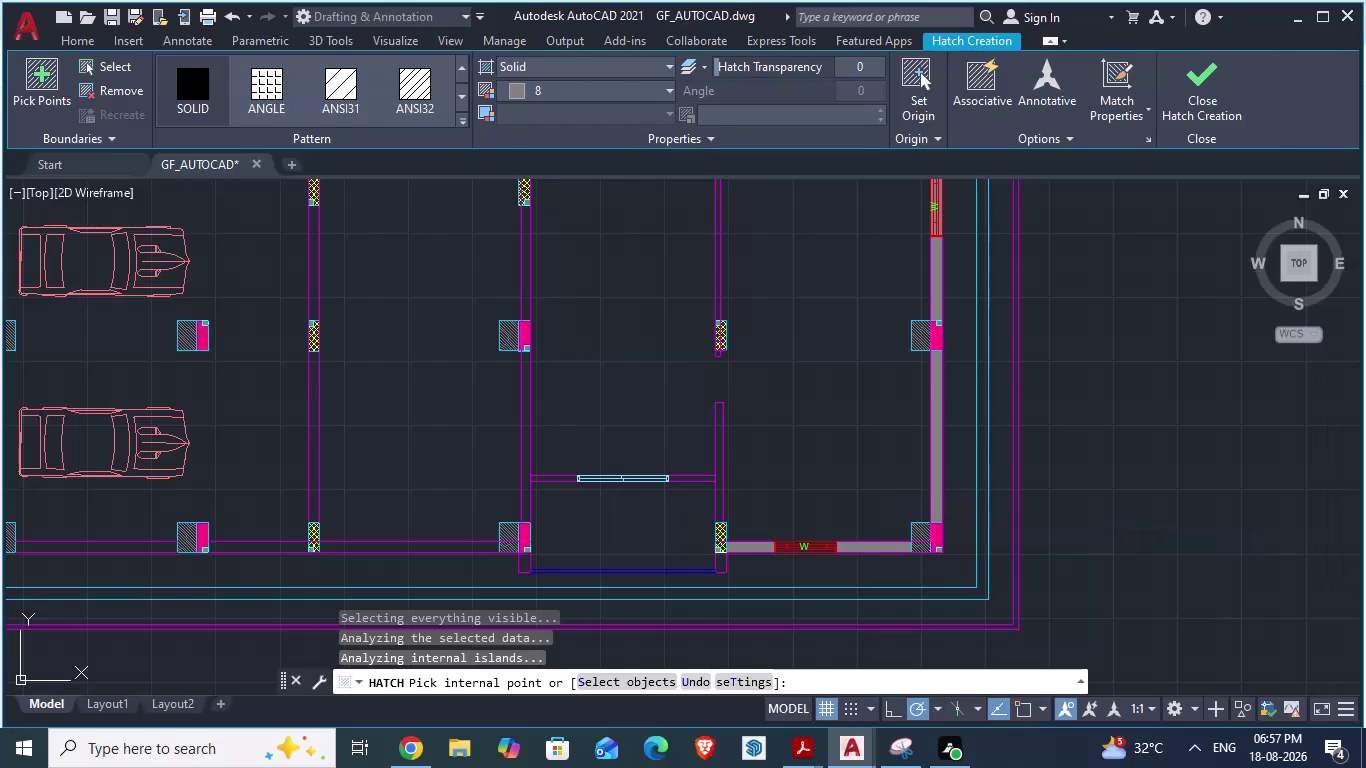
Finish the wall-gap hatch and switch to the ARCH PLANS reference drawing.
key(alt+Tab)
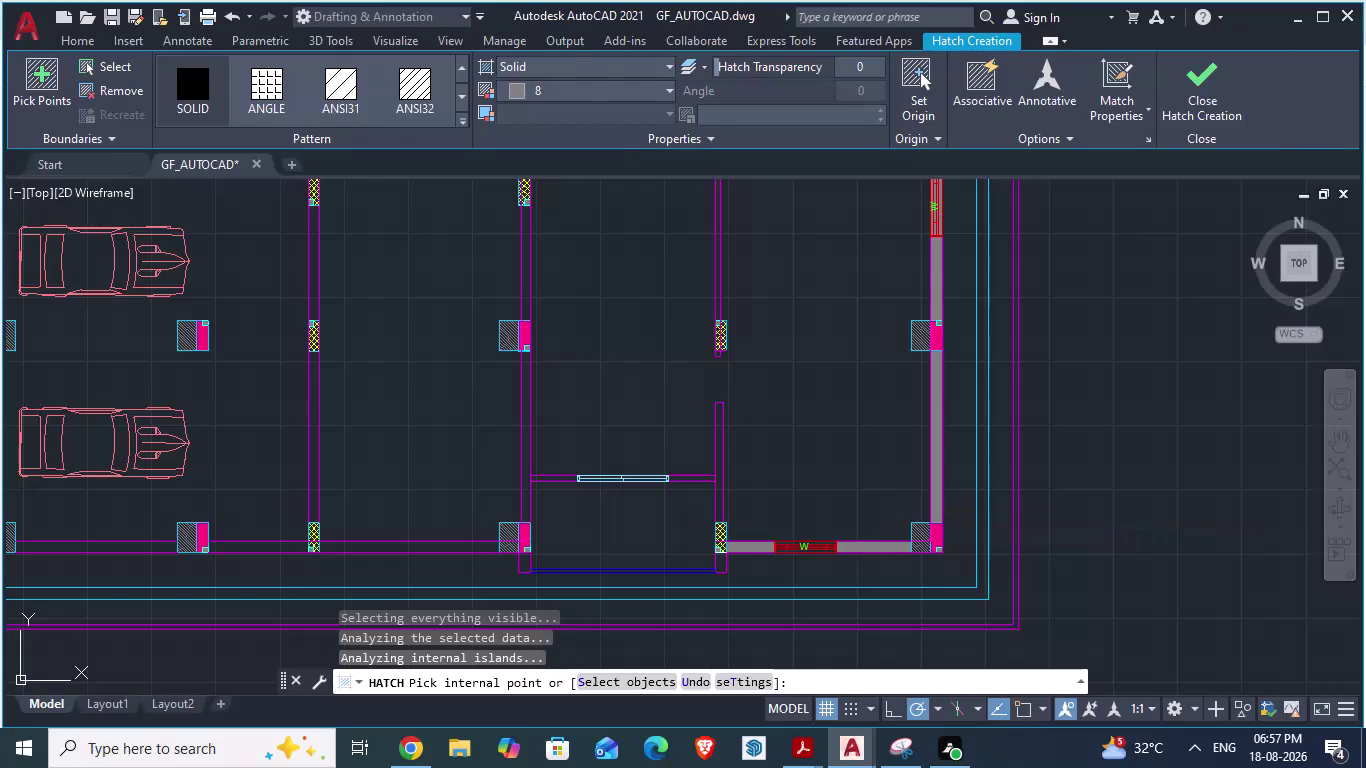
key(alt+Tab)
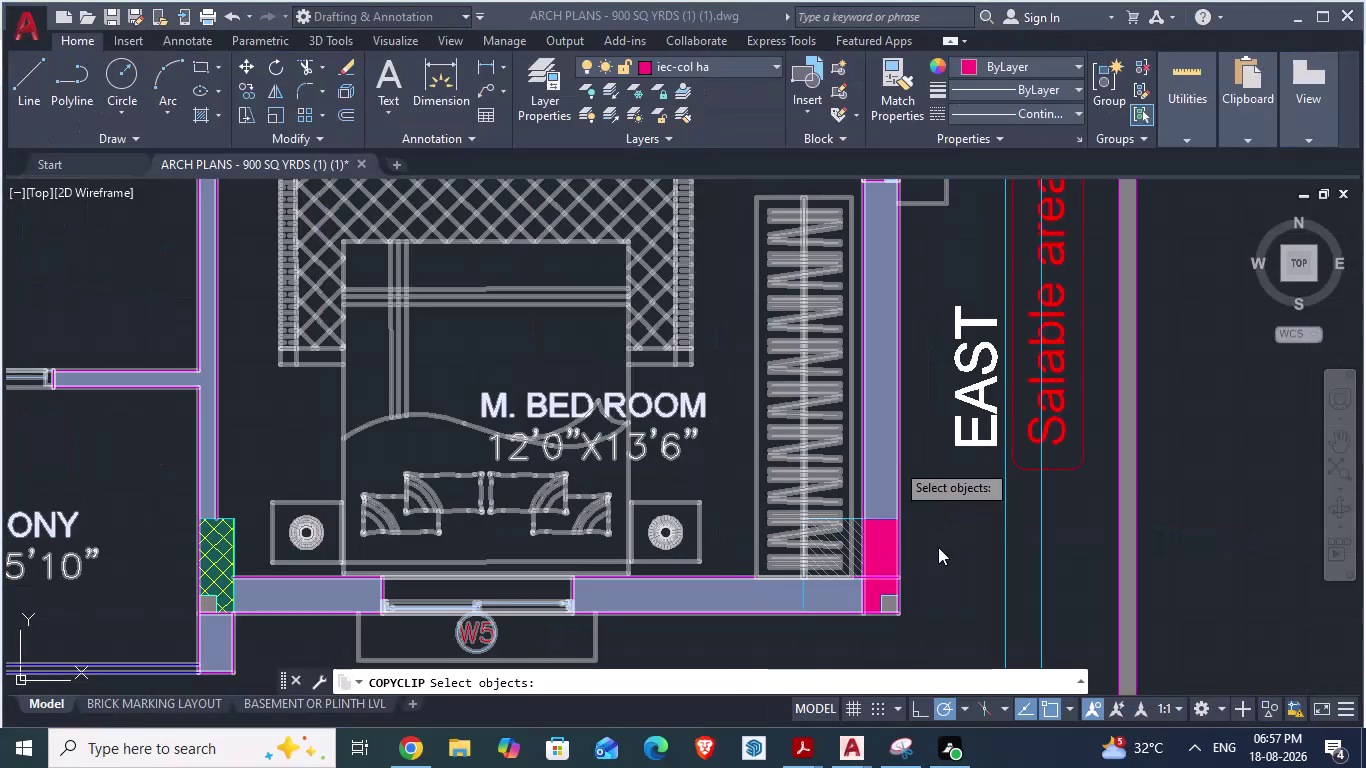
scroll(down, 3)
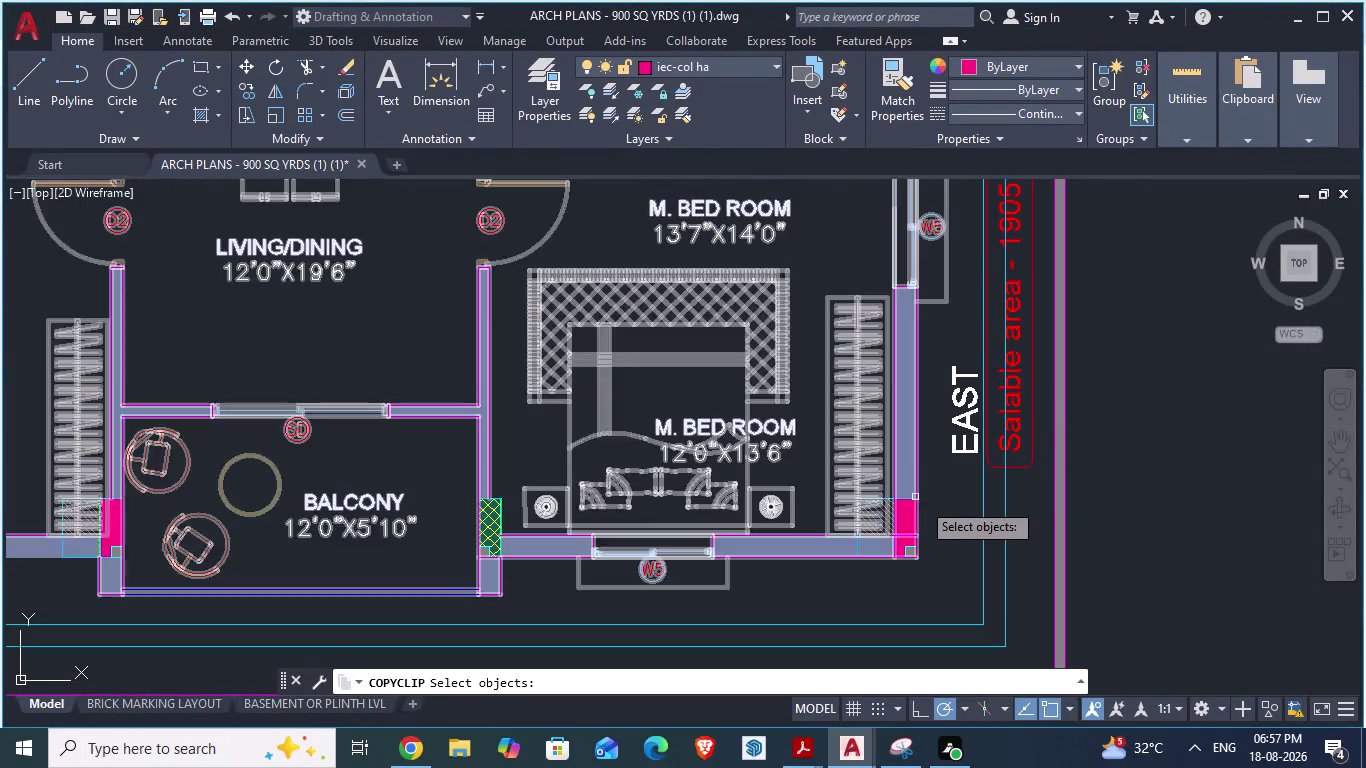
scroll(down, 3)
scroll(down, 3)
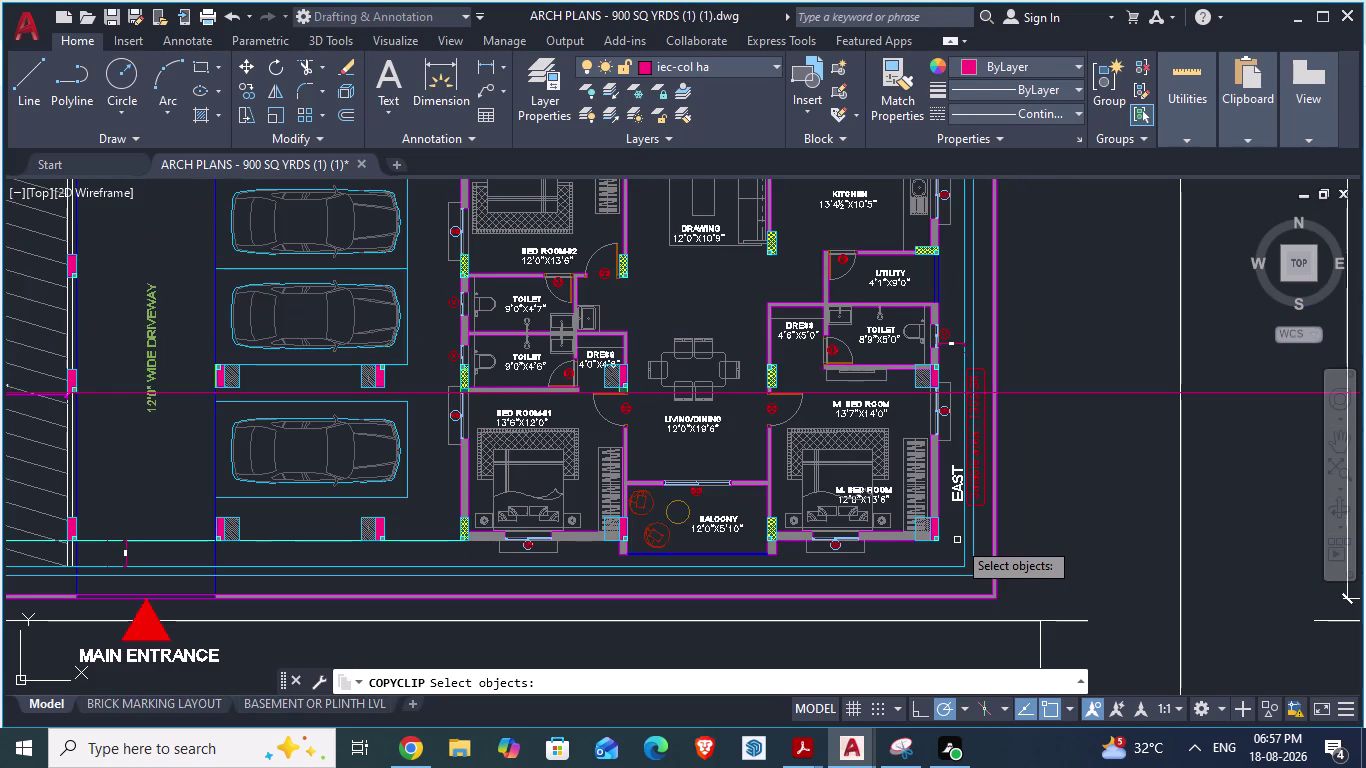
Pan around the reference bedrooms' furniture, then return to GF_AUTOCAD.
key(alt+Tab)
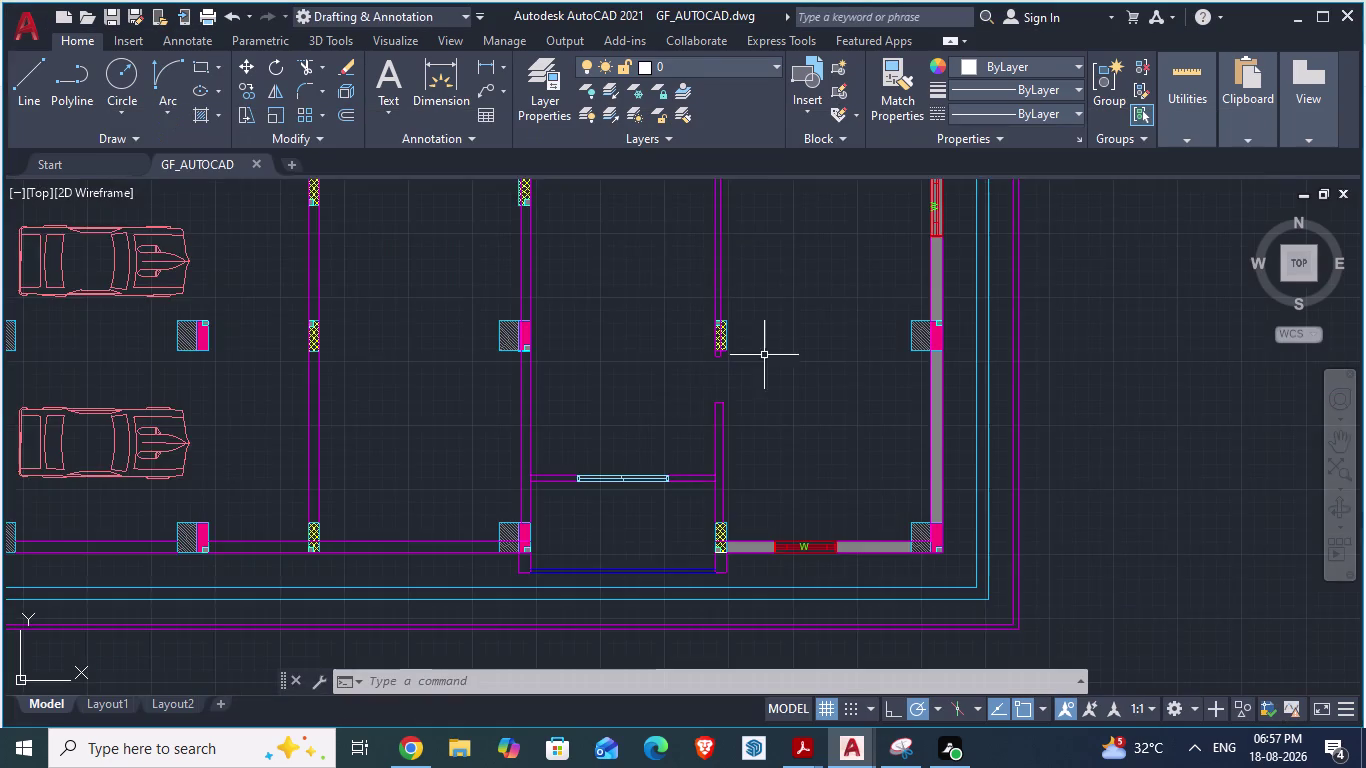
scroll(down, 3)
scroll(up, 3)
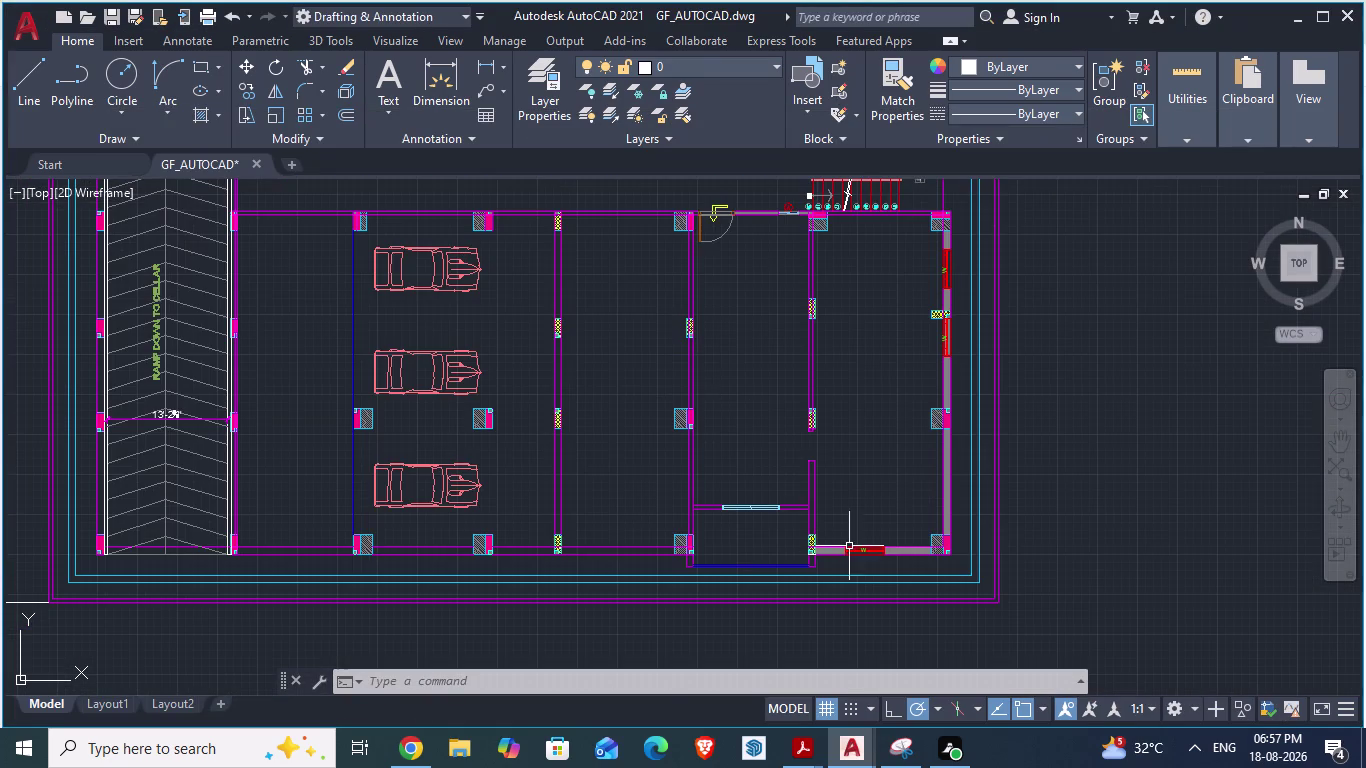
scroll(up, 3)
key(alt+Tab)
scroll(up, 3)
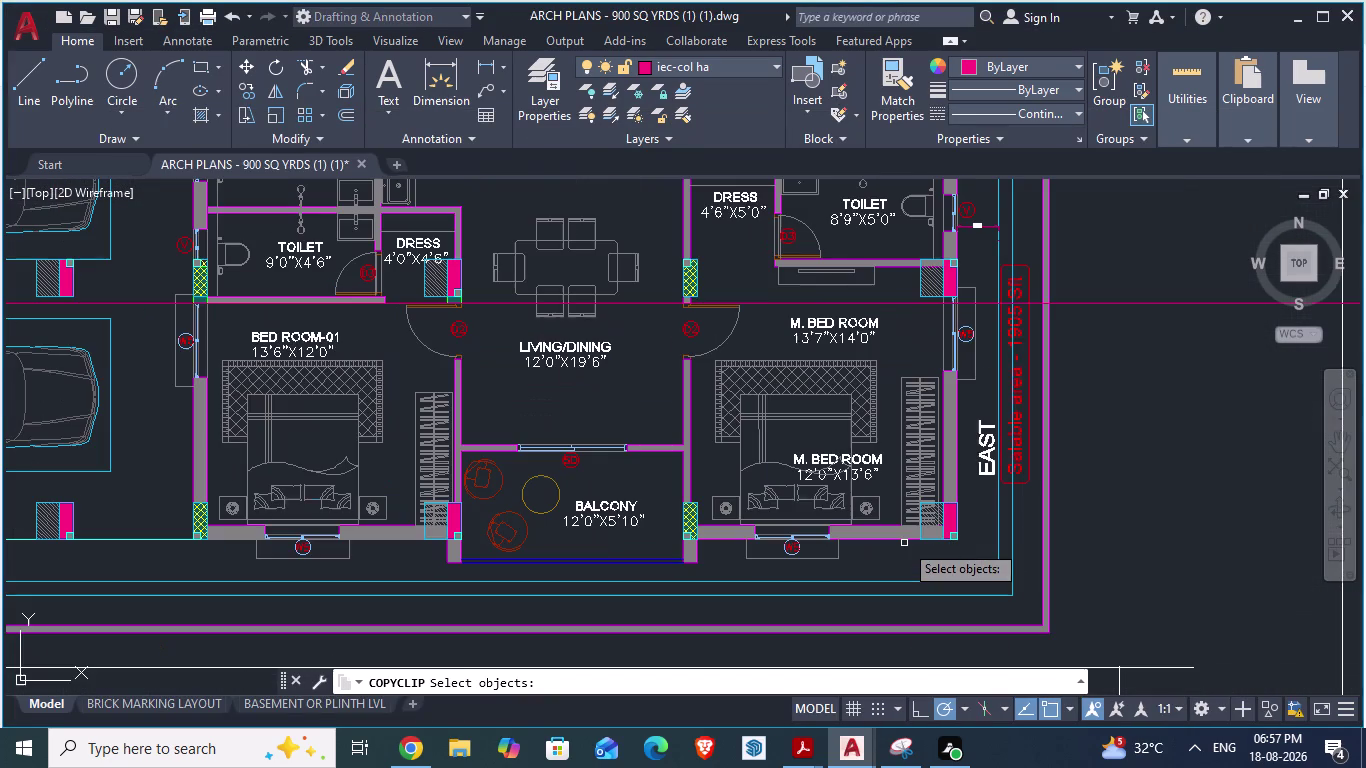
key(alt+Tab)
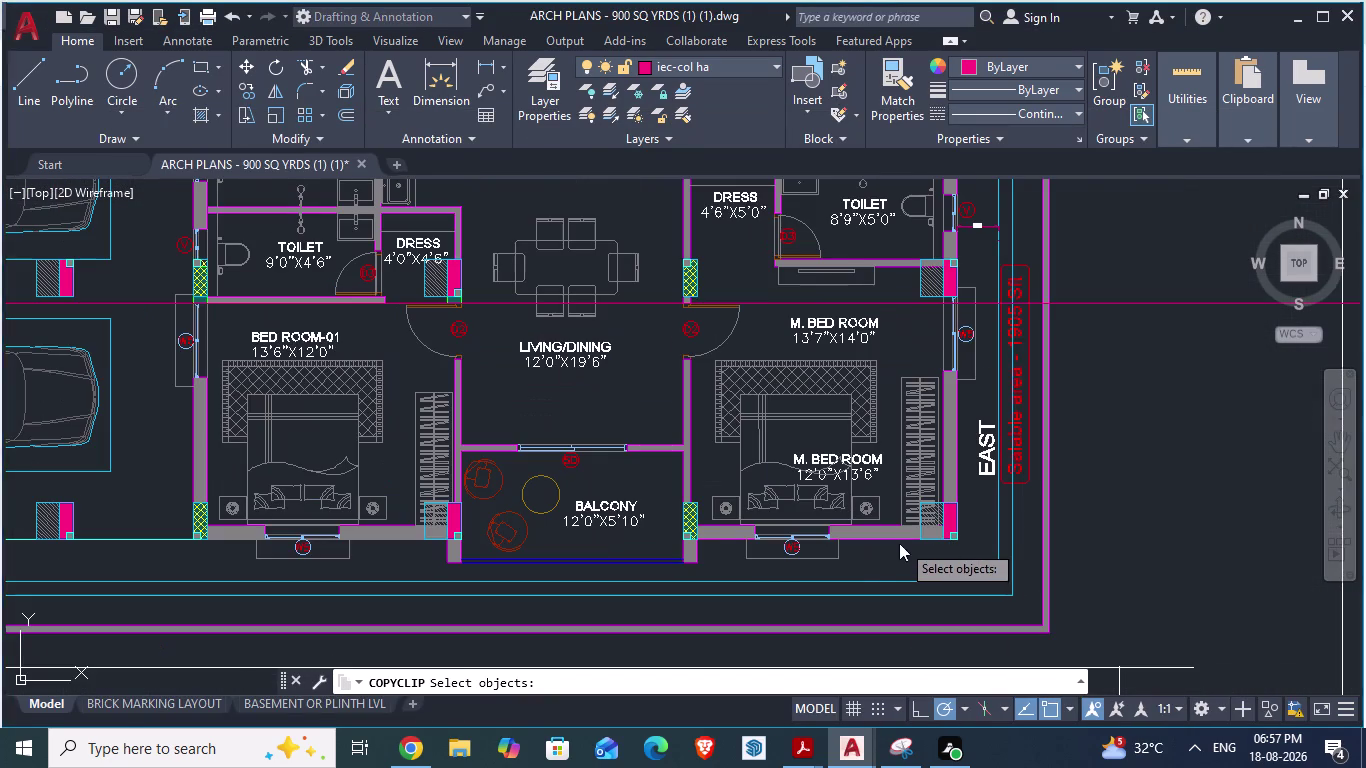
scroll(down, 3)
key(alt+Tab)
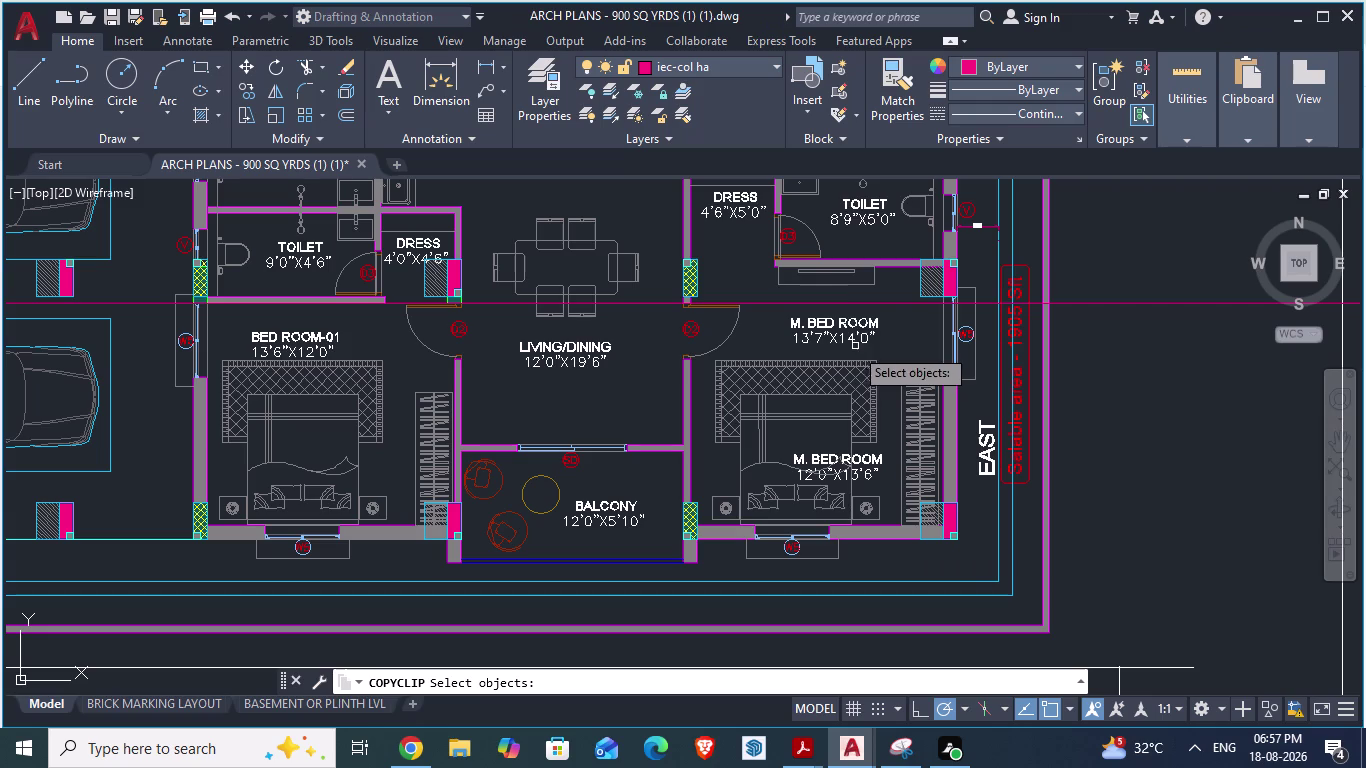
scroll(down, 3)
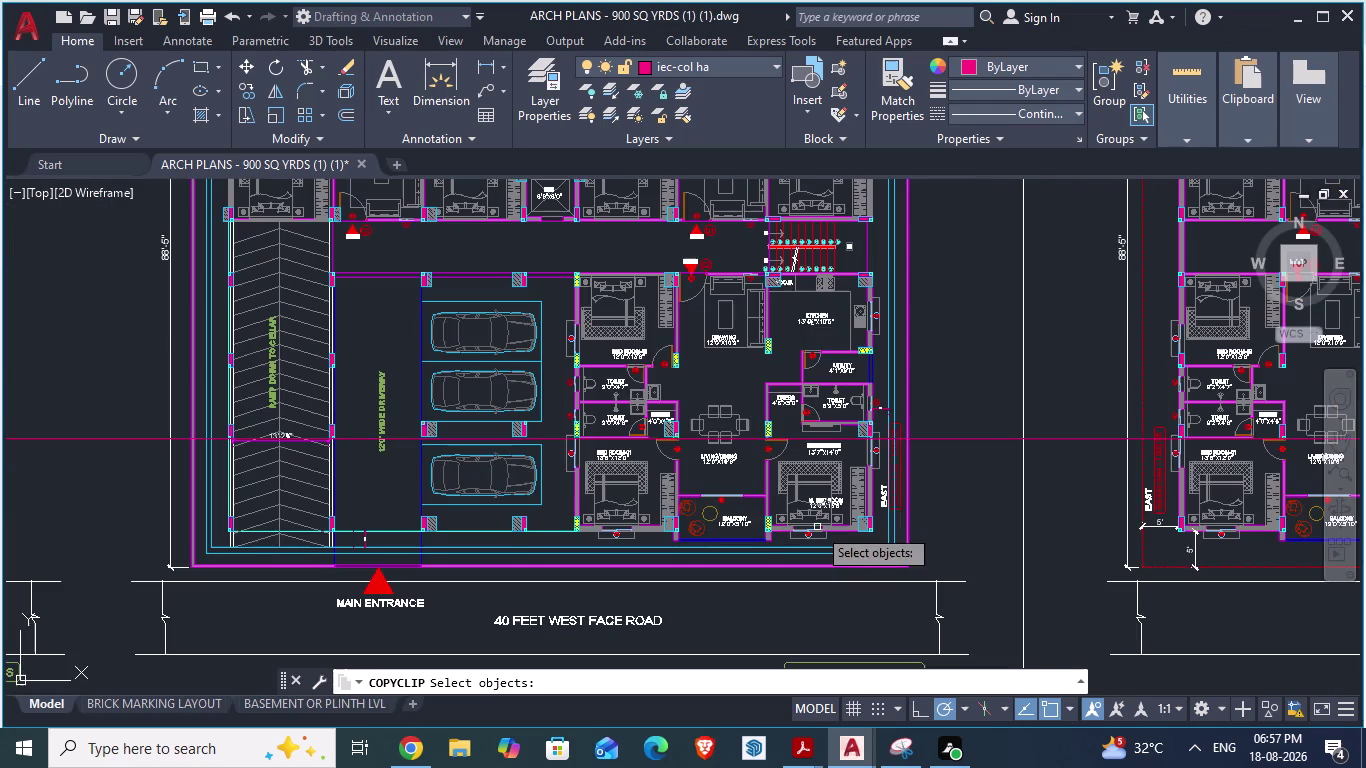
scroll(down, 3)
scroll(up, 3)
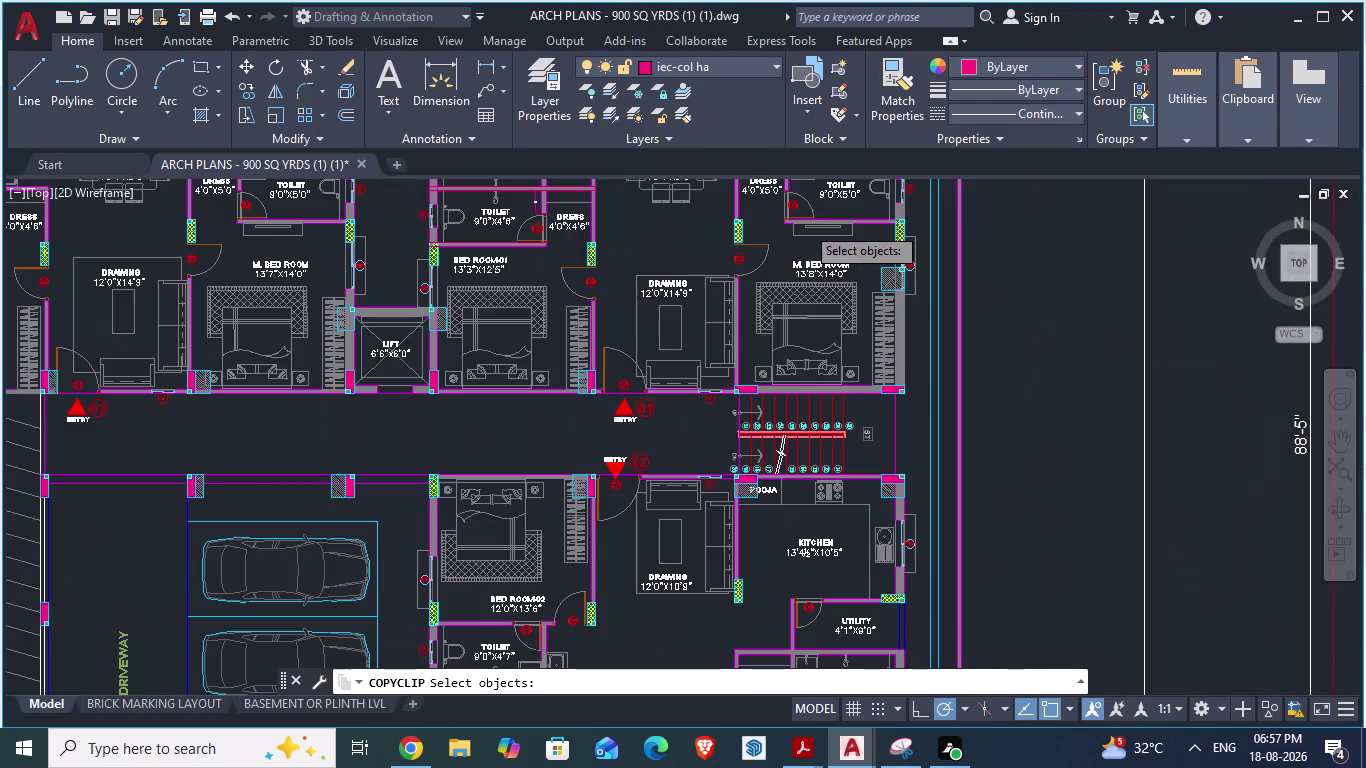
scroll(up, 3)
scroll(down, 3)
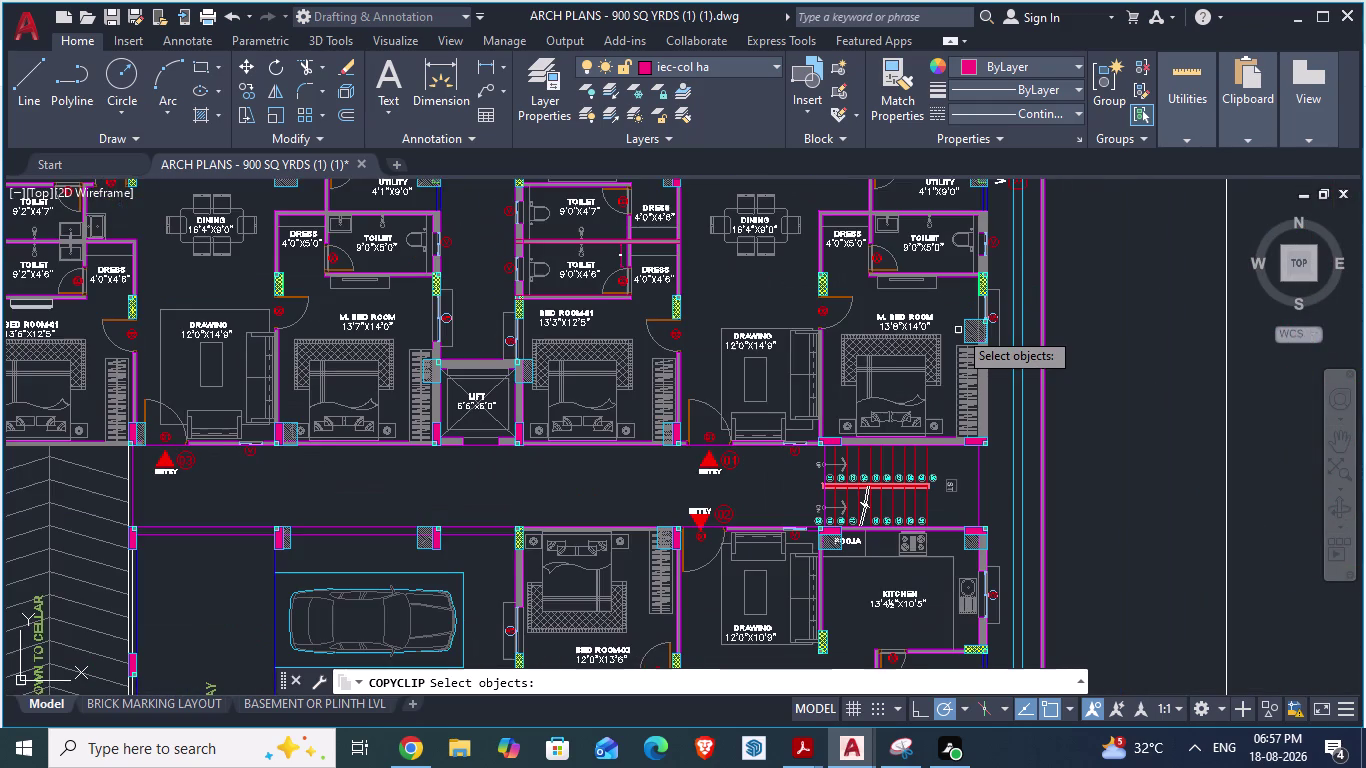
scroll(down, 3)
scroll(up, 3)
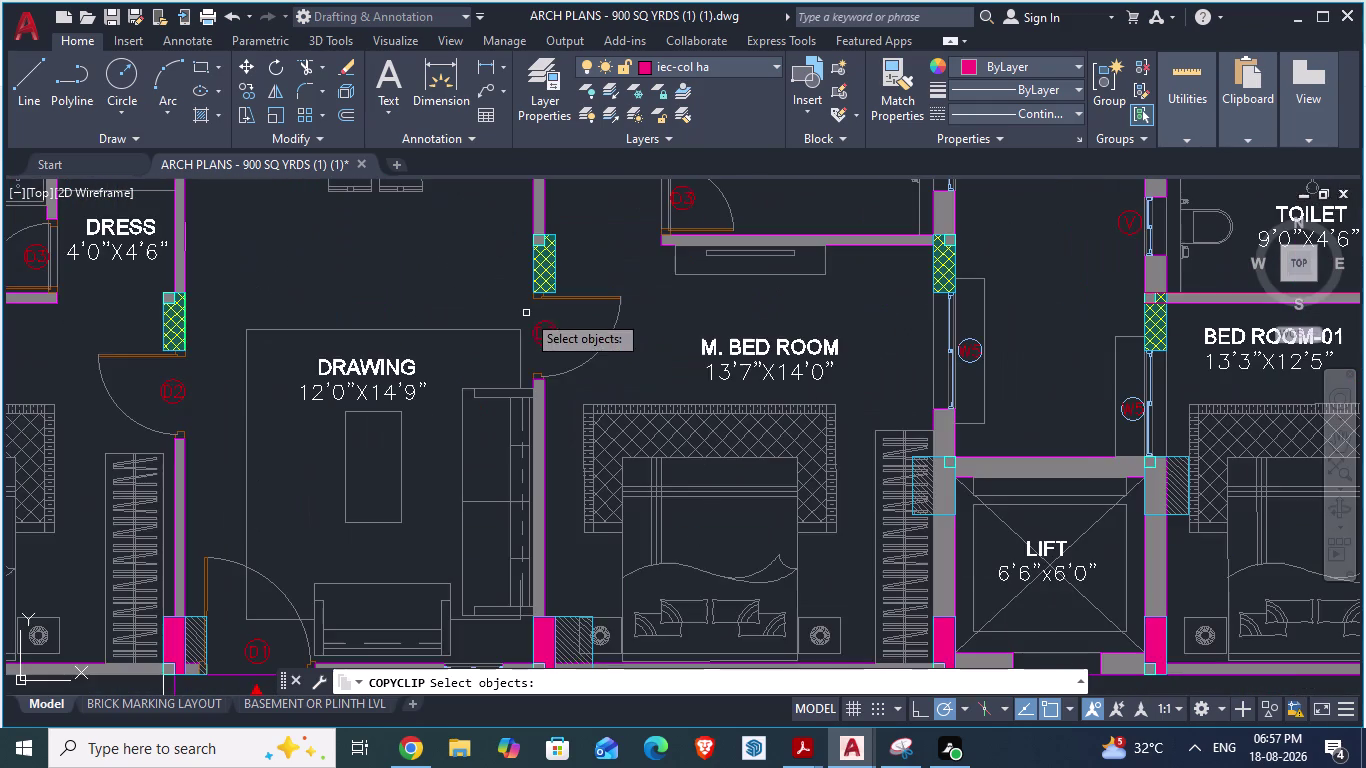
scroll(up, 3)
scroll(down, 3)
scroll(down, 3)
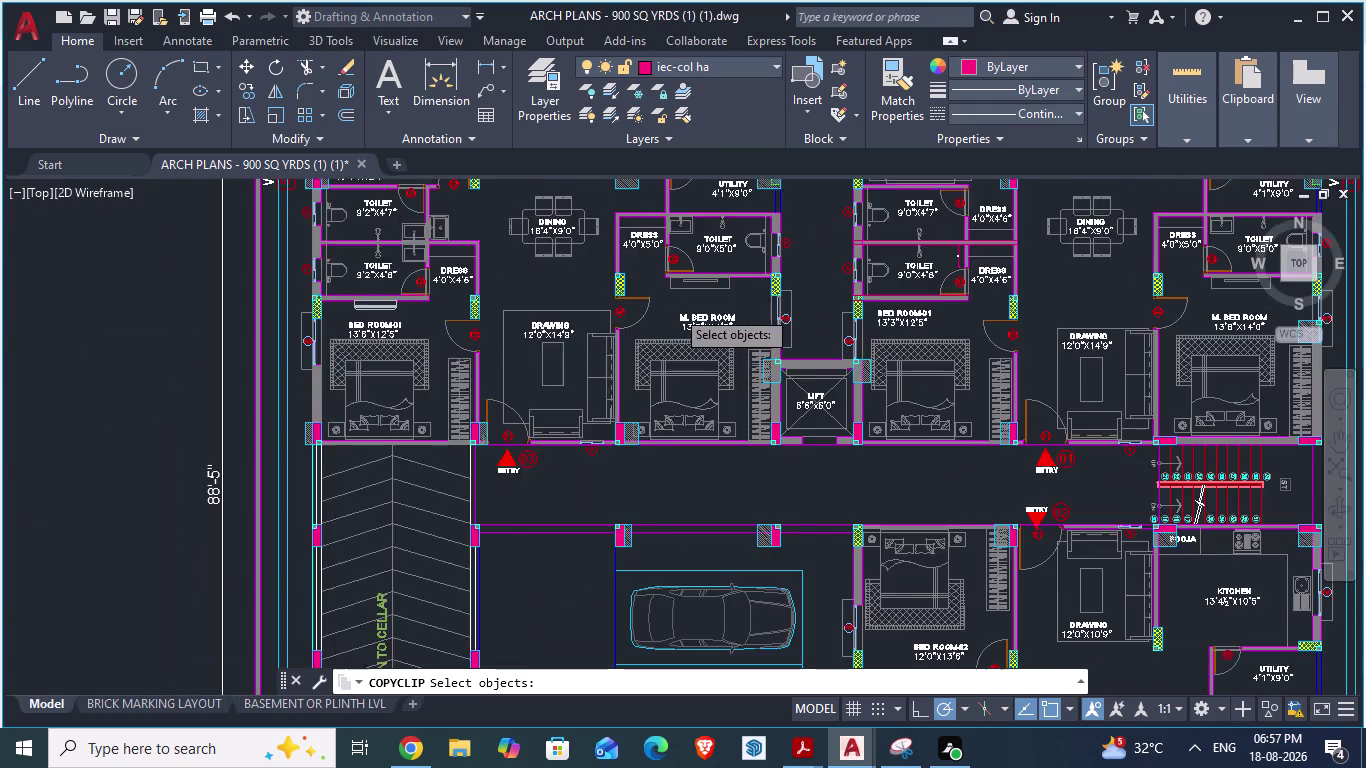
scroll(up, 3)
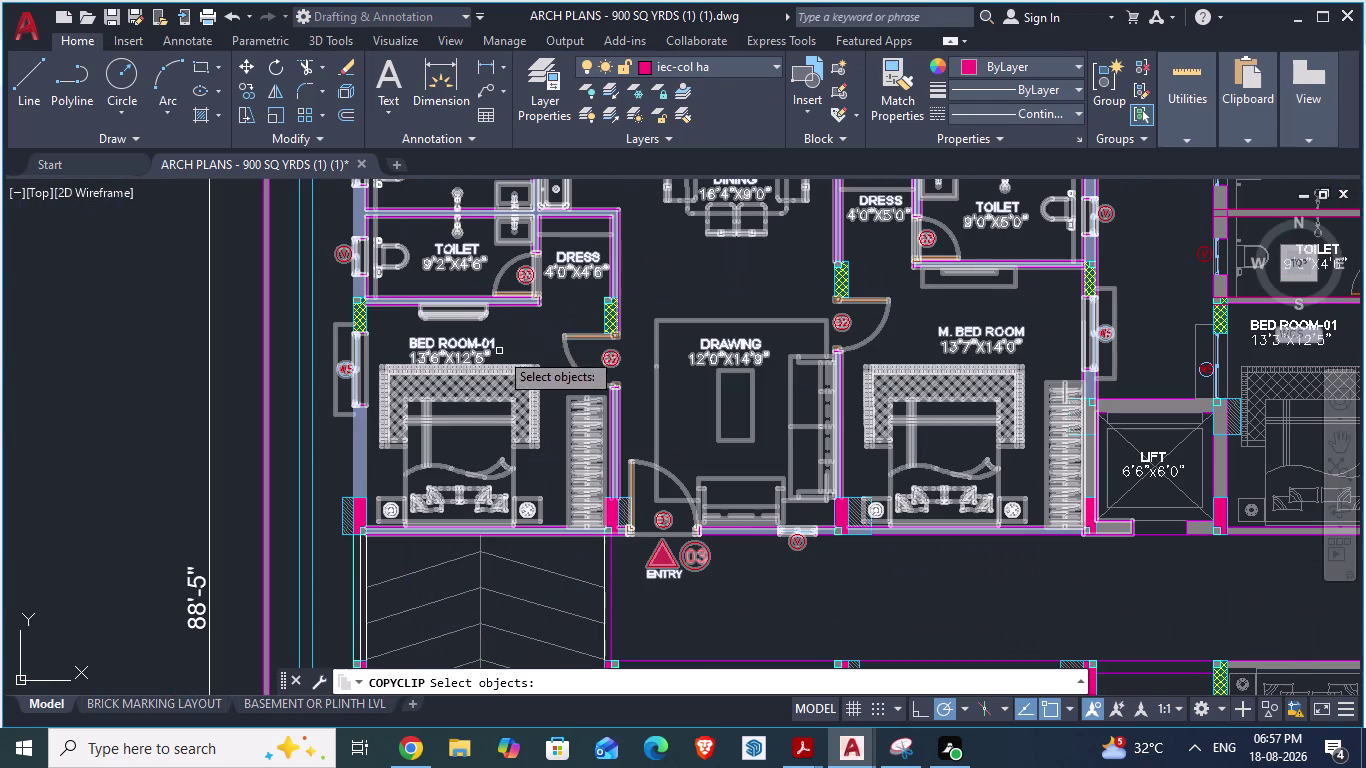
scroll(down, 3)
scroll(down, 3)
scroll(up, 3)
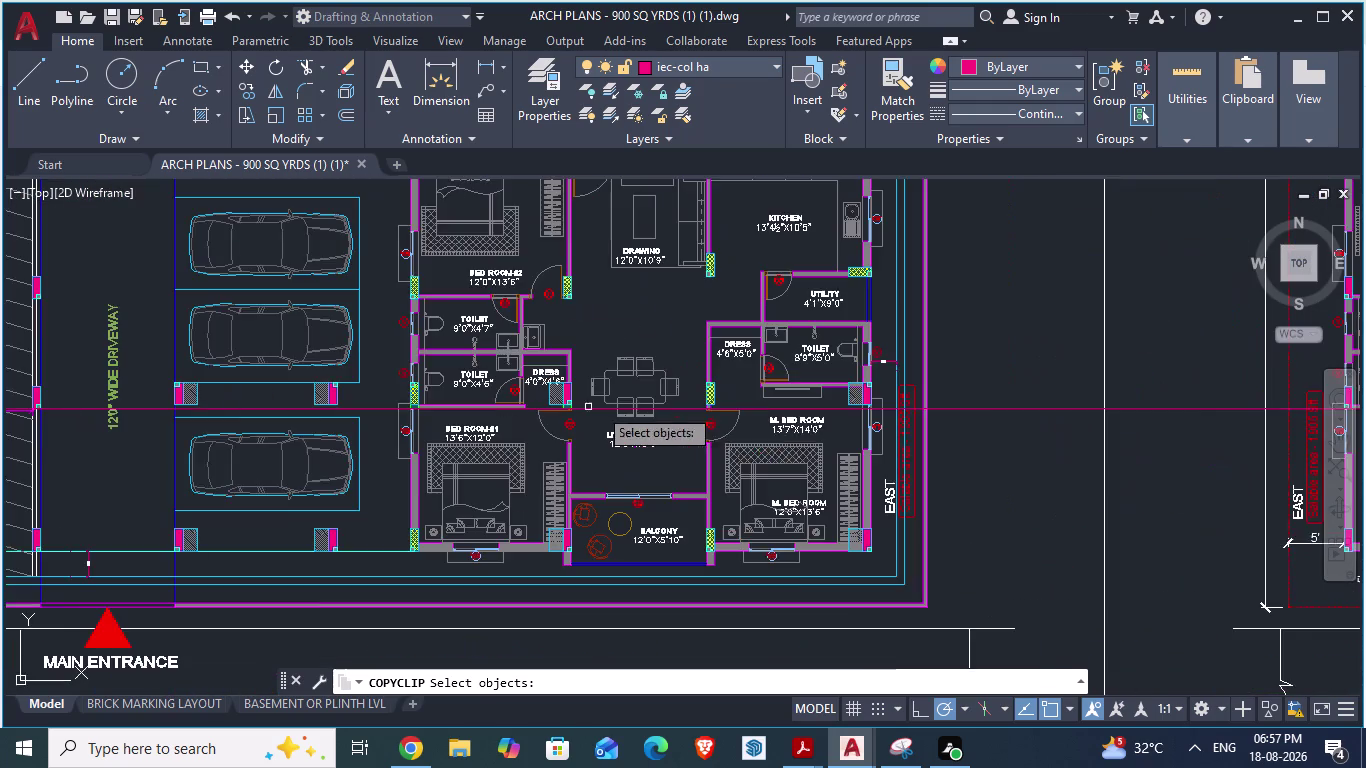
scroll(up, 3)
scroll(down, 3)
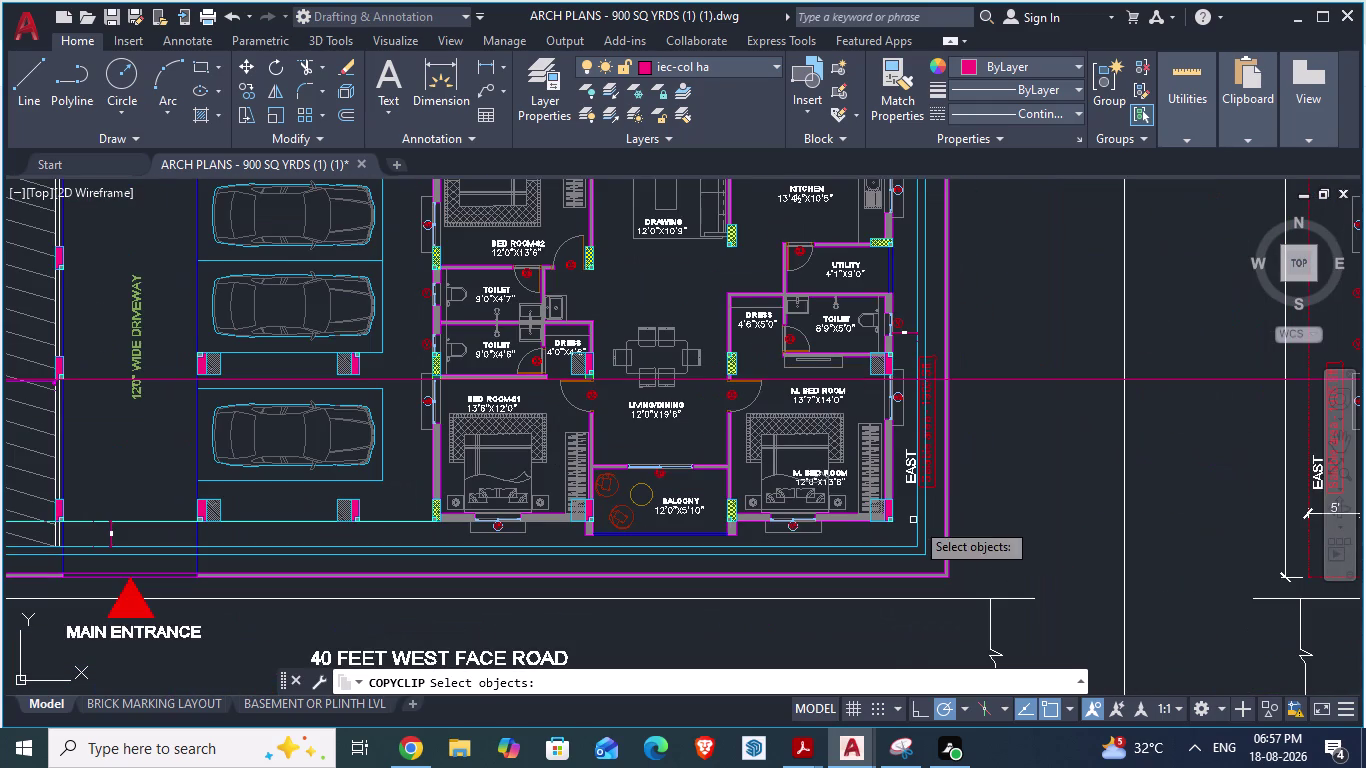
scroll(up, 3)
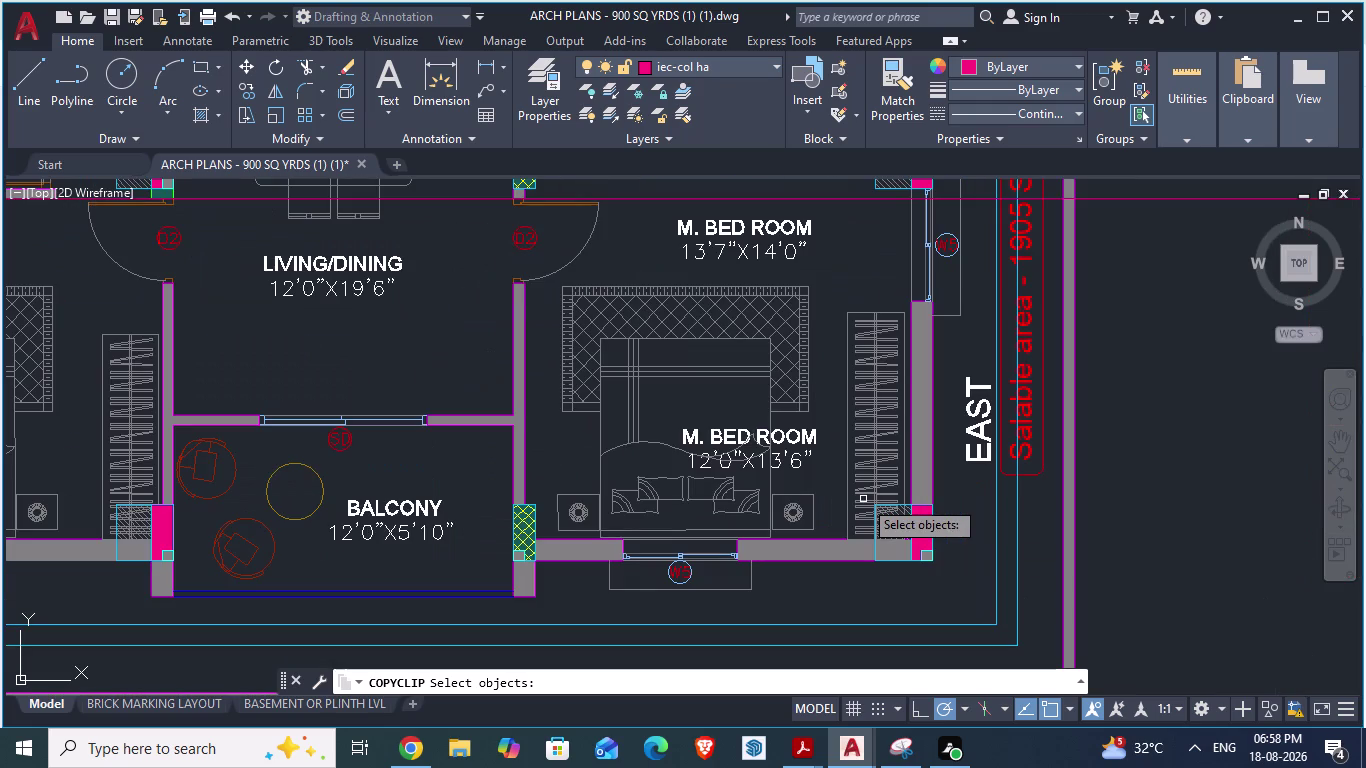
key(alt+Tab)
scroll(down, 3)
Copy the bed from the 1.BEDROOM and paste it.
scroll(up, 3)
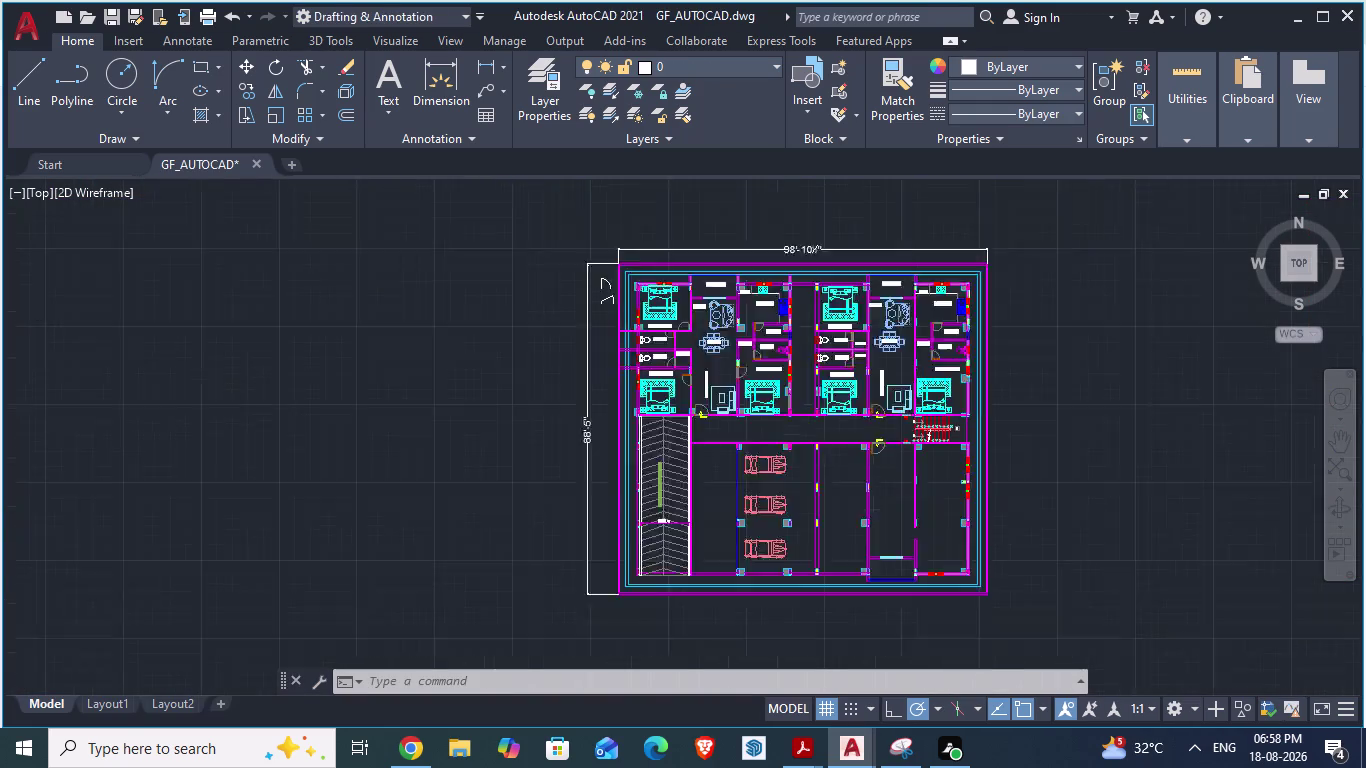
scroll(up, 3)
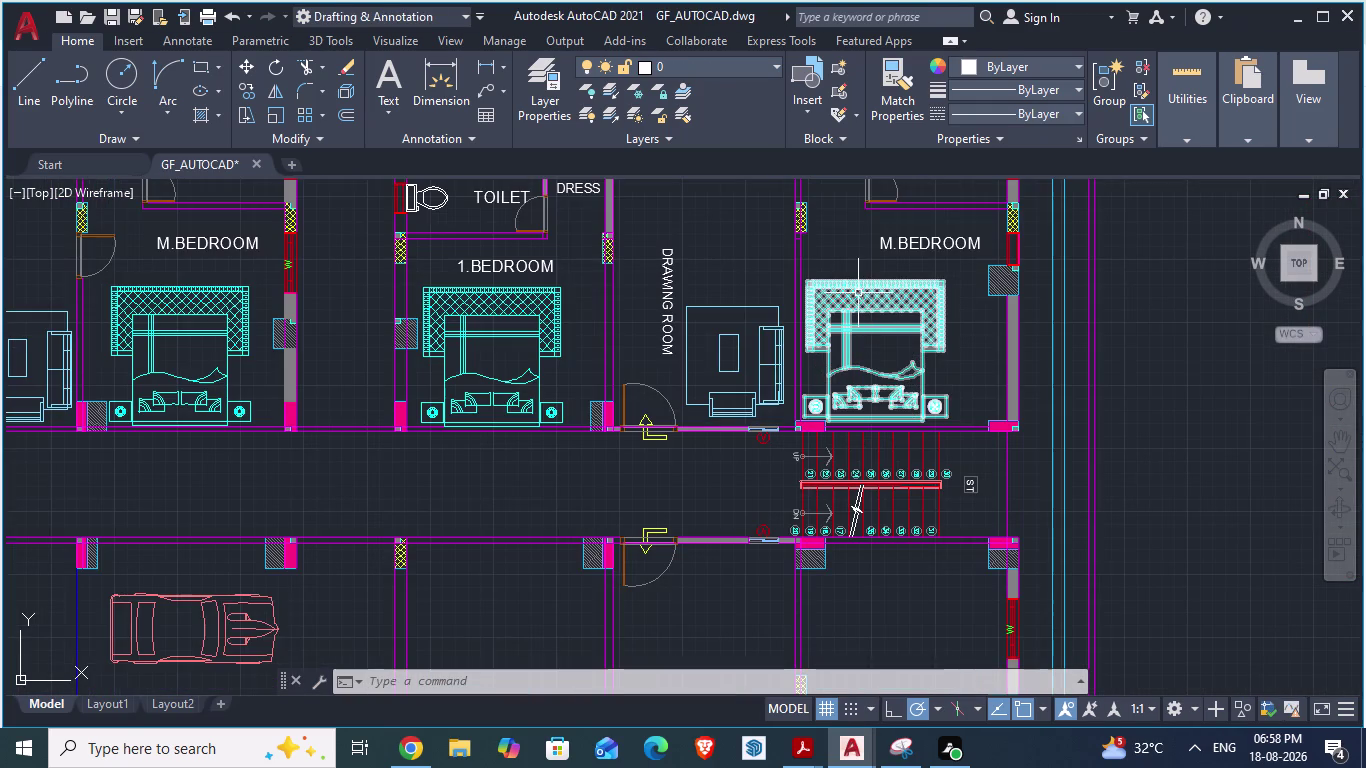
click(858, 293)
click(898, 244)
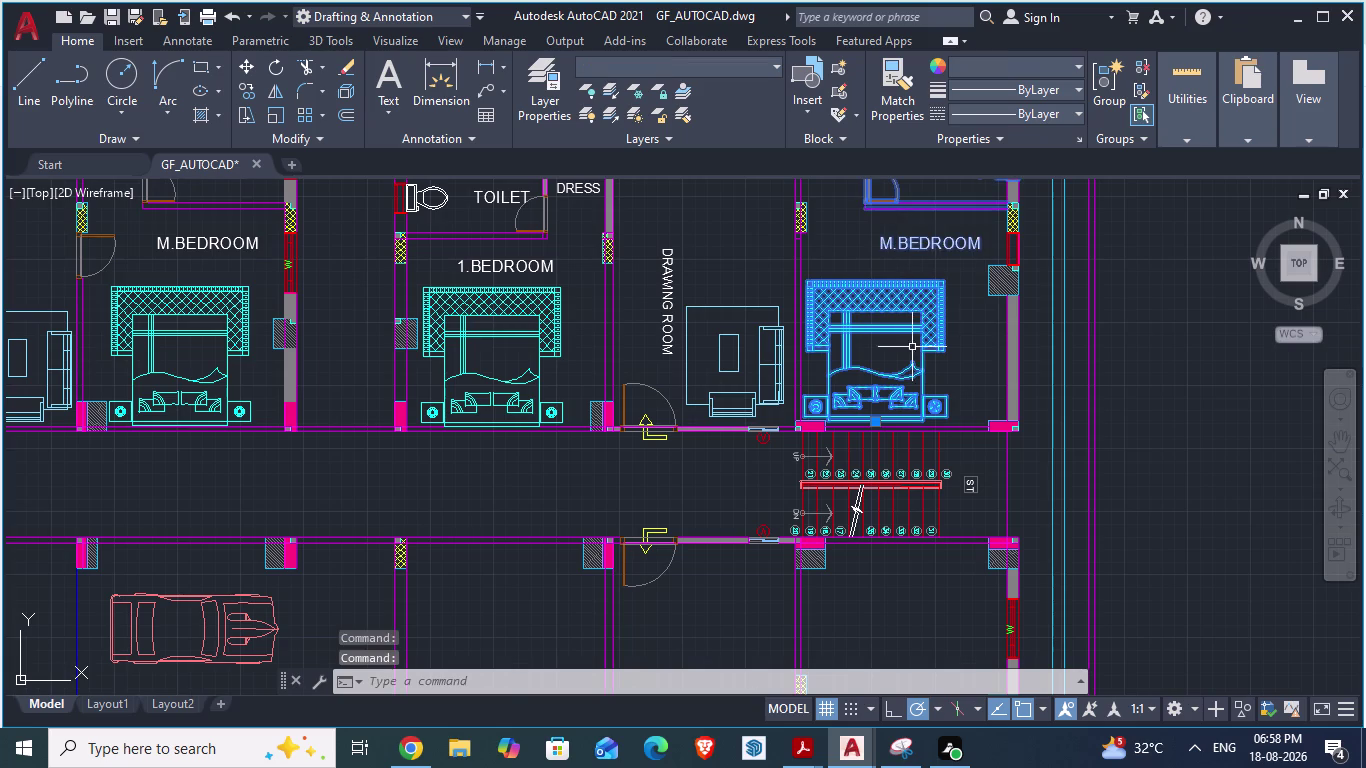
scroll(down, 3)
key(Escape)
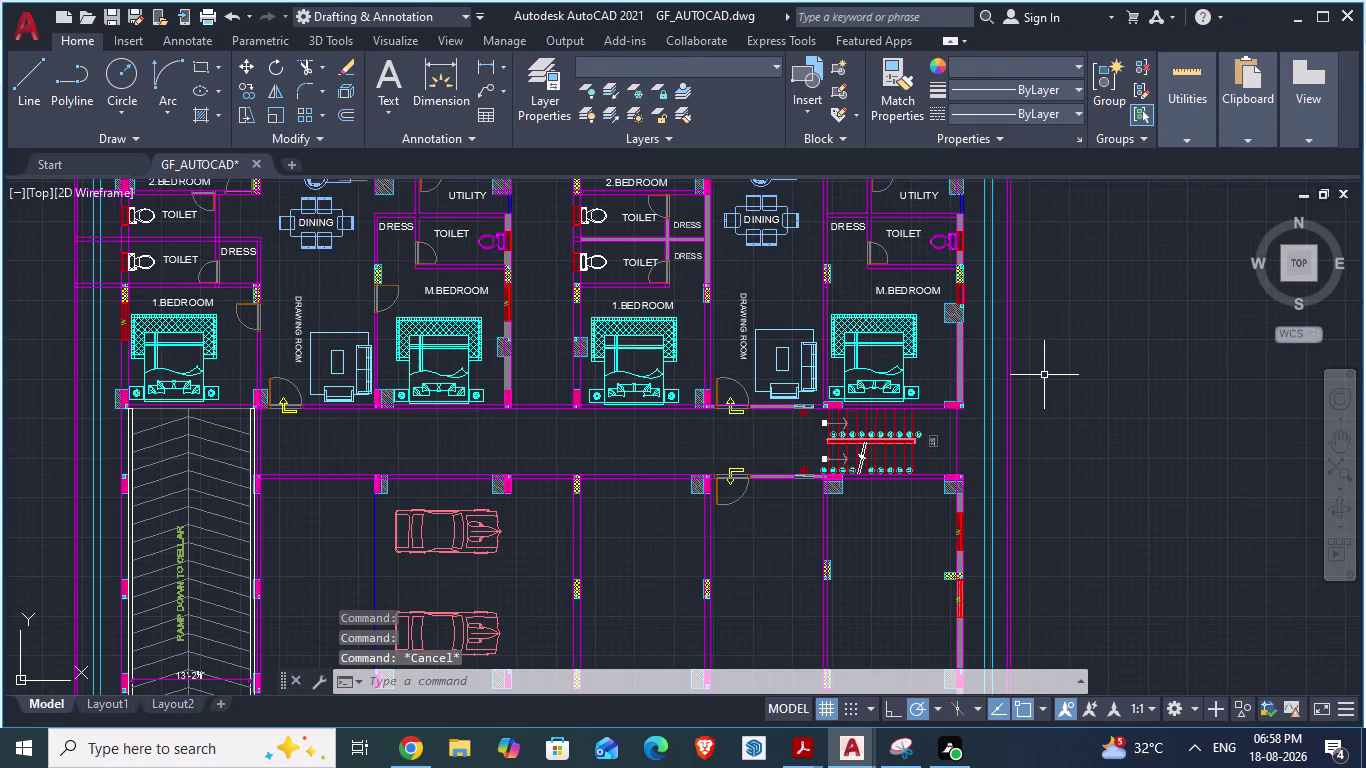
click(614, 323)
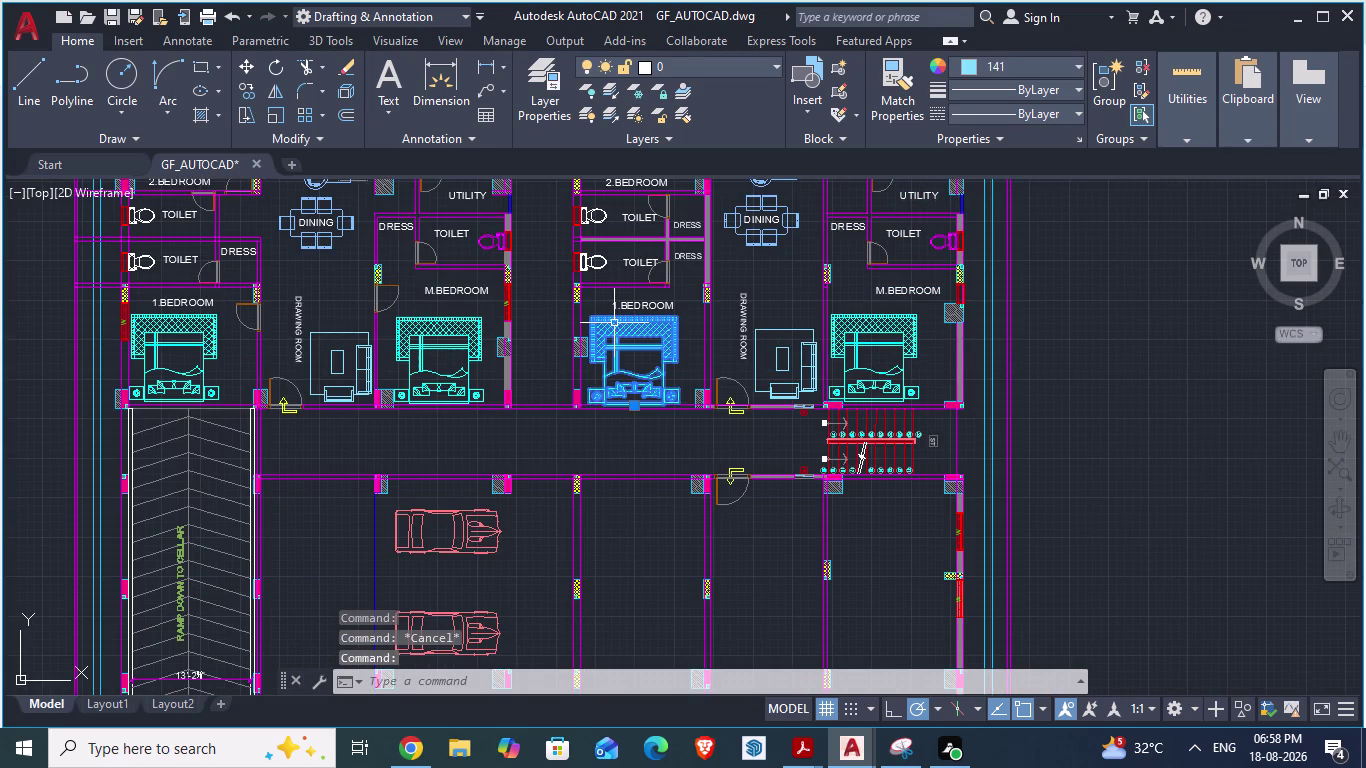
key(ctrl+c)
key(ctrl+v)
Place the pasted bed in the empty room and move it by its top-left corner.
scroll(down, 3)
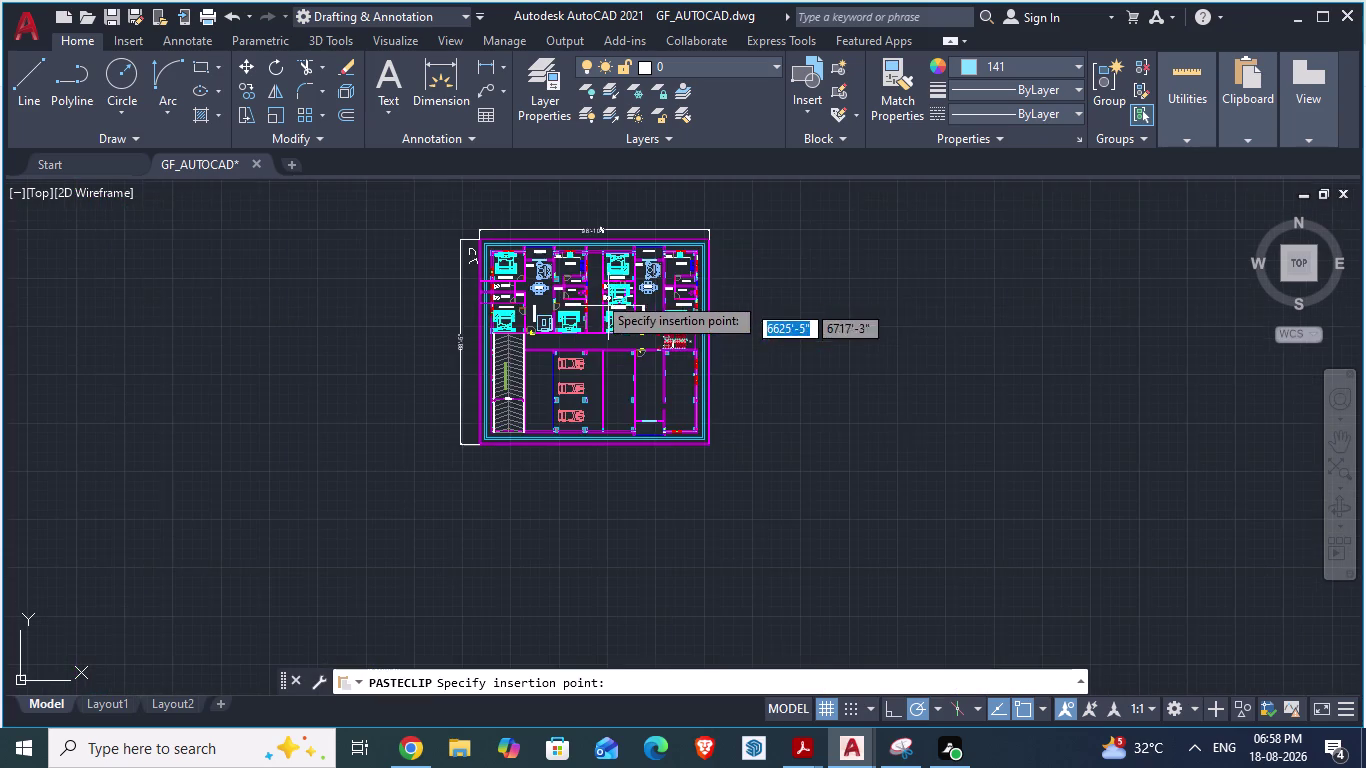
scroll(up, 3)
scroll(up, 3)
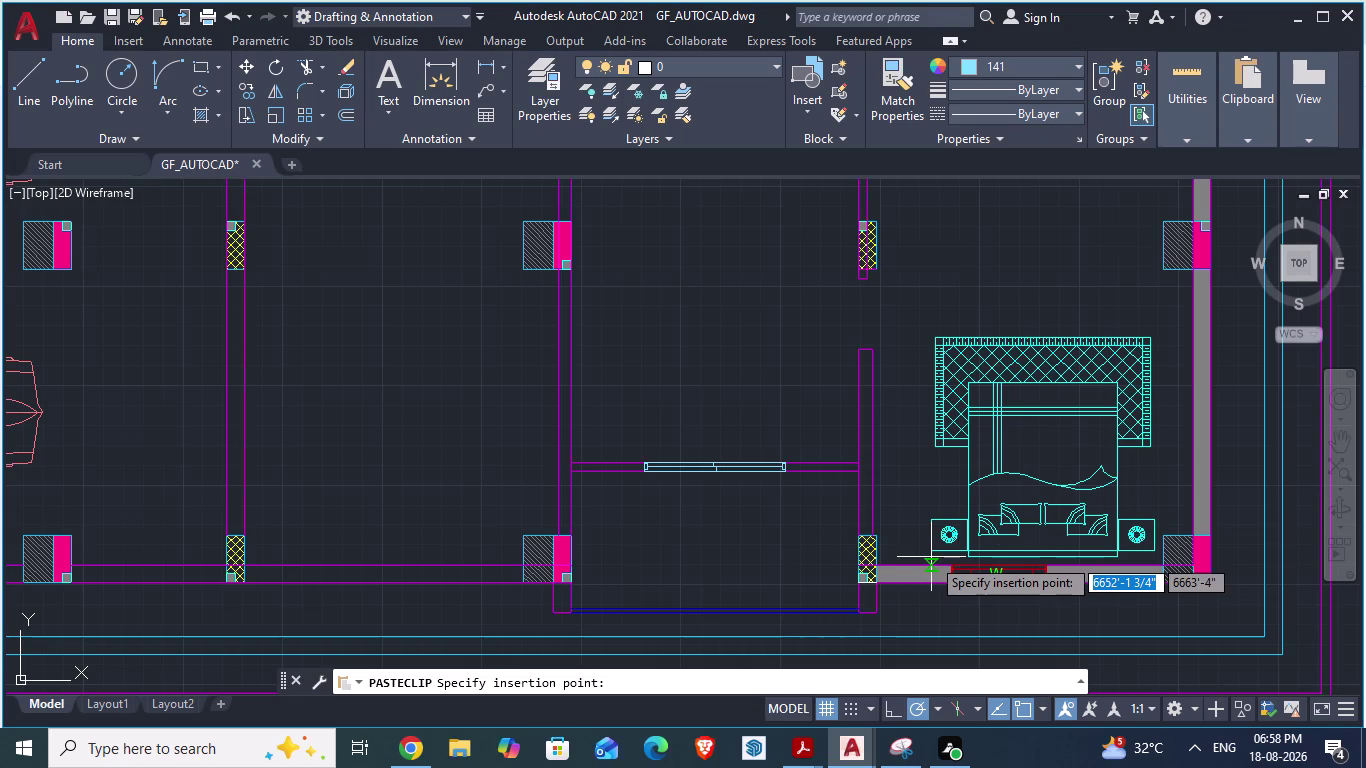
click(931, 557)
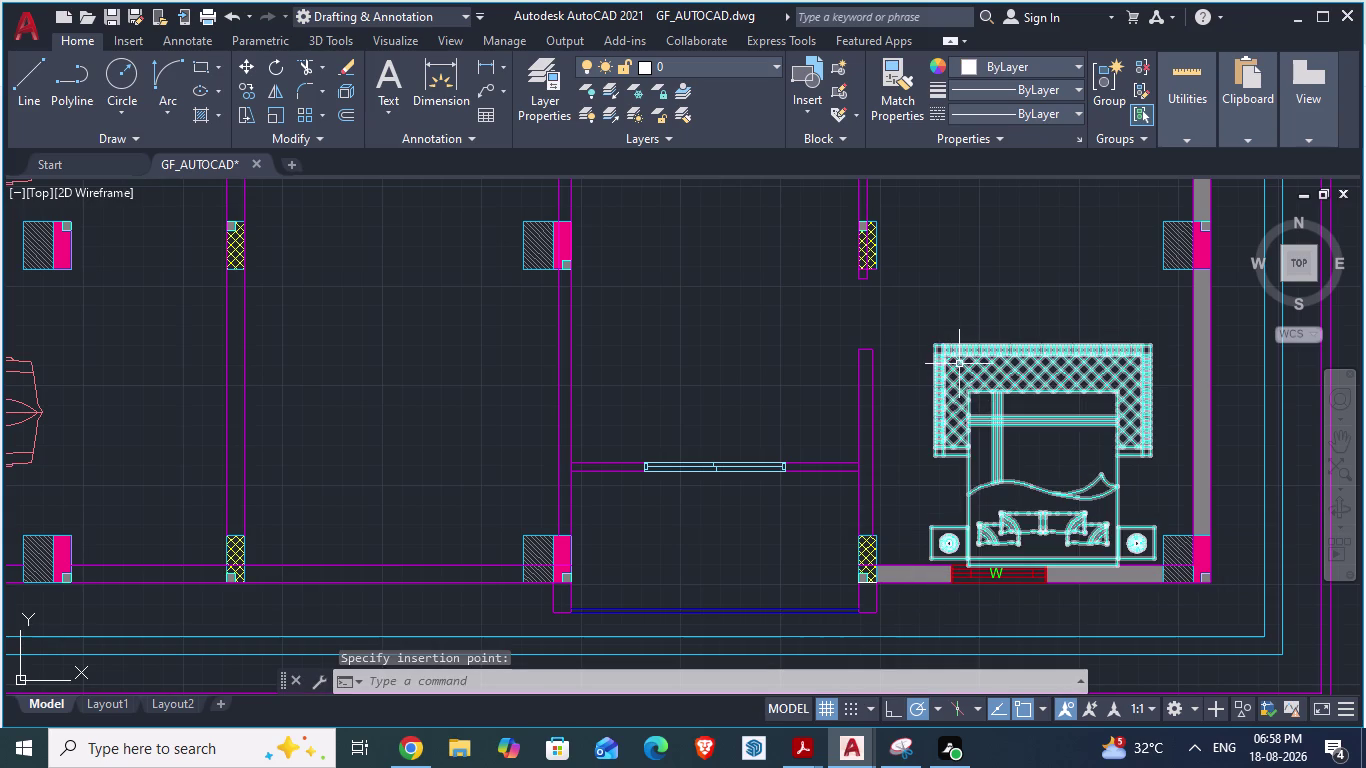
click(954, 357)
key(m)
key(Return)
scroll(up, 3)
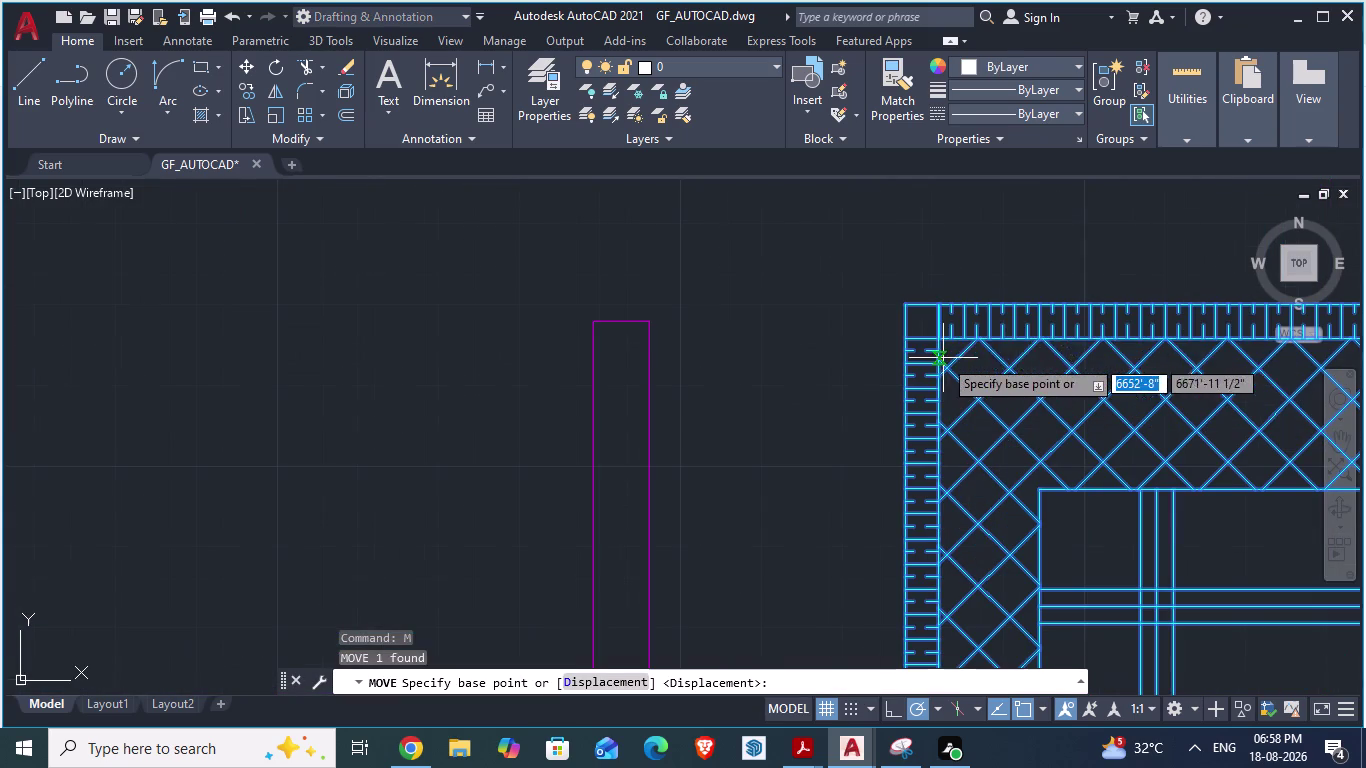
drag(904, 304, 906, 268)
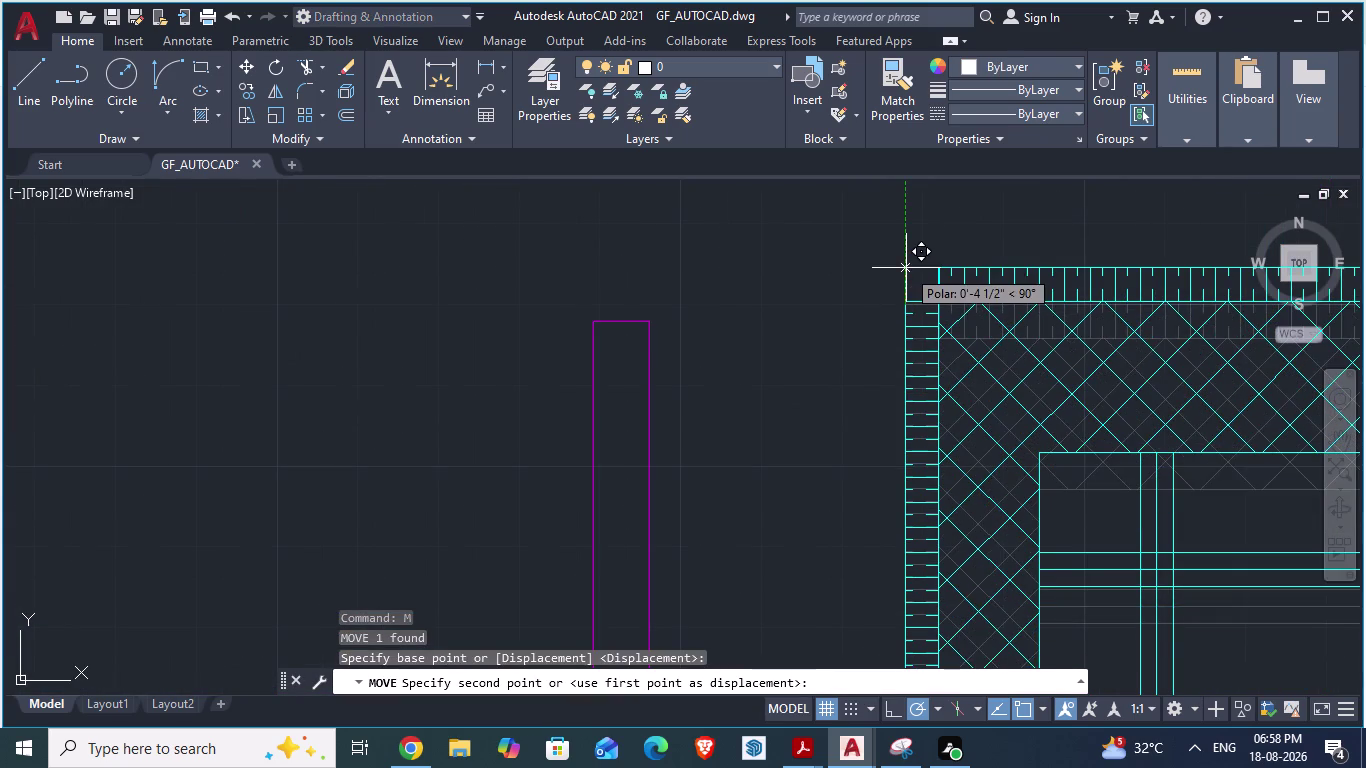
click(906, 268)
Switch back to GF_AUTOCAD and zoom to the 1.BEDROOM label.
key(alt+Tab)
scroll(down, 3)
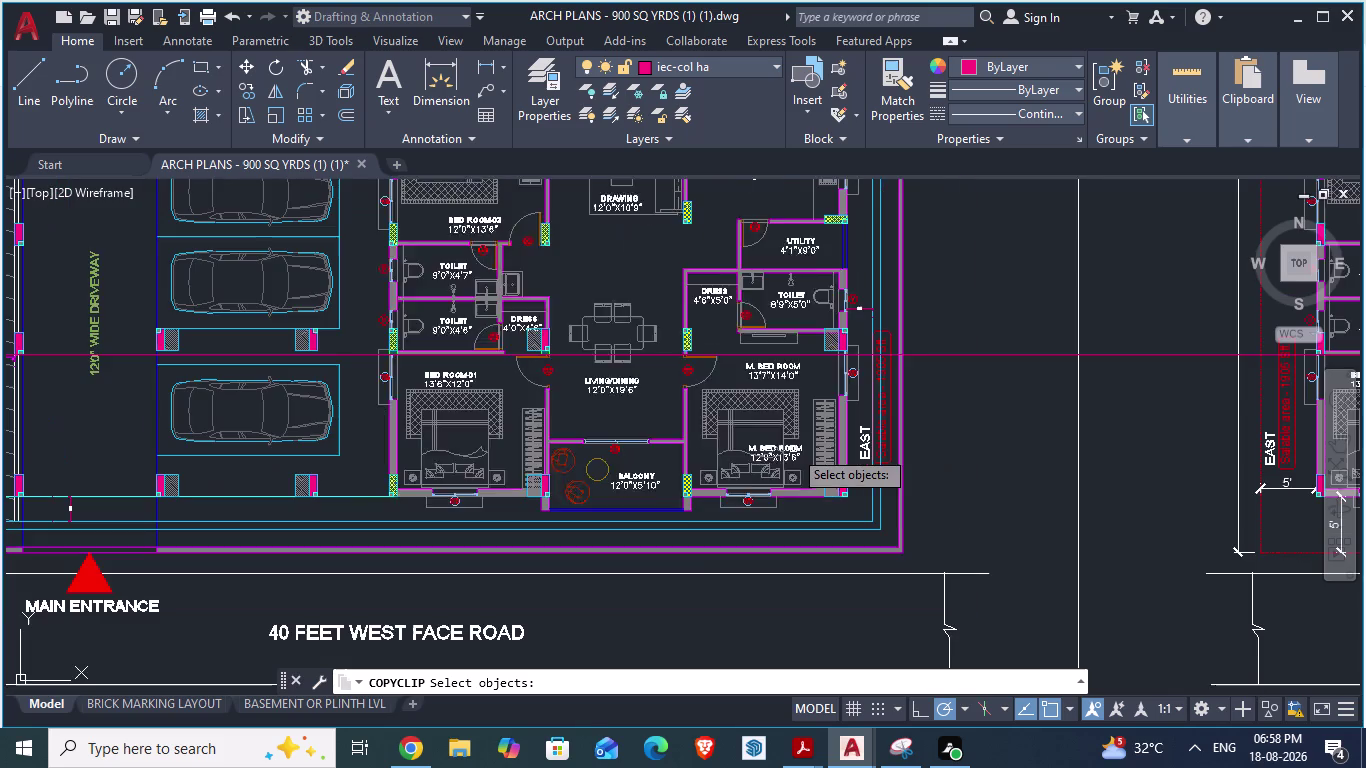
scroll(up, 3)
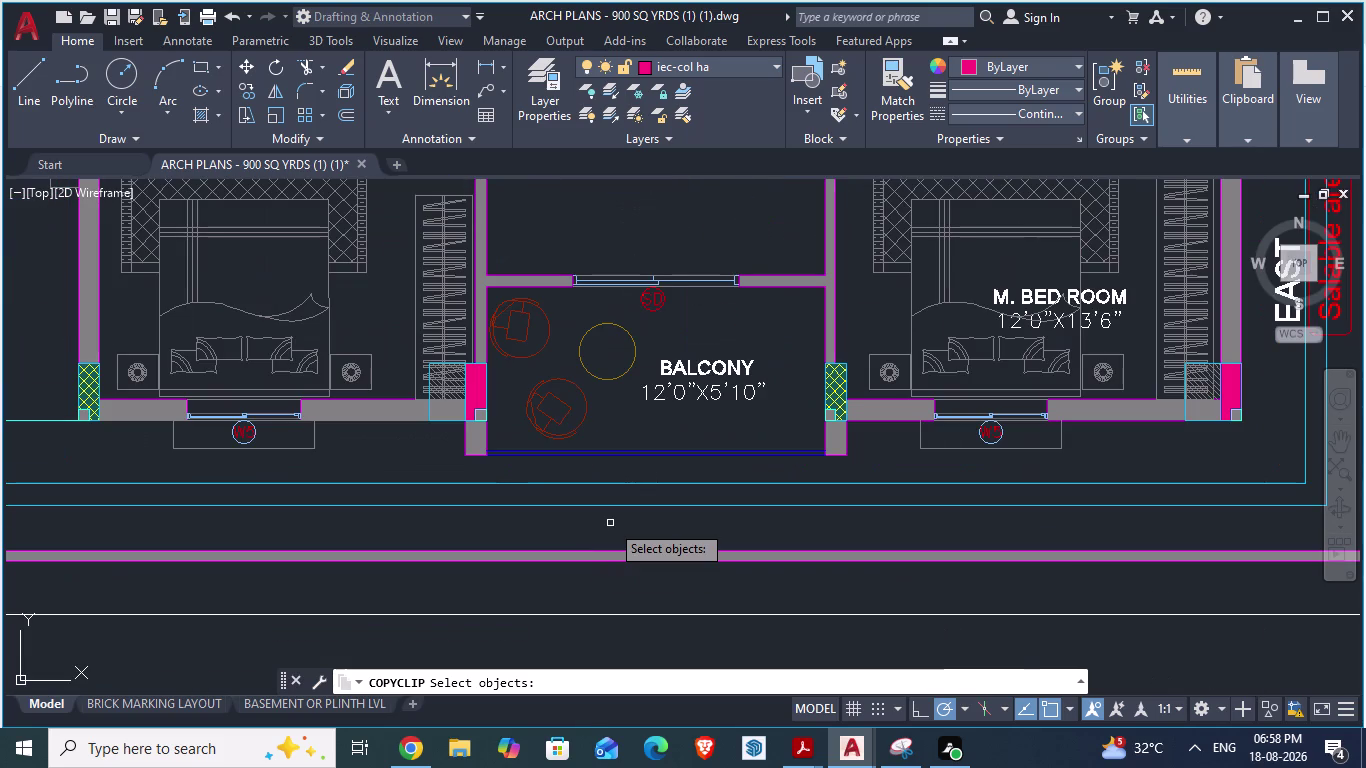
key(alt+Tab)
scroll(down, 3)
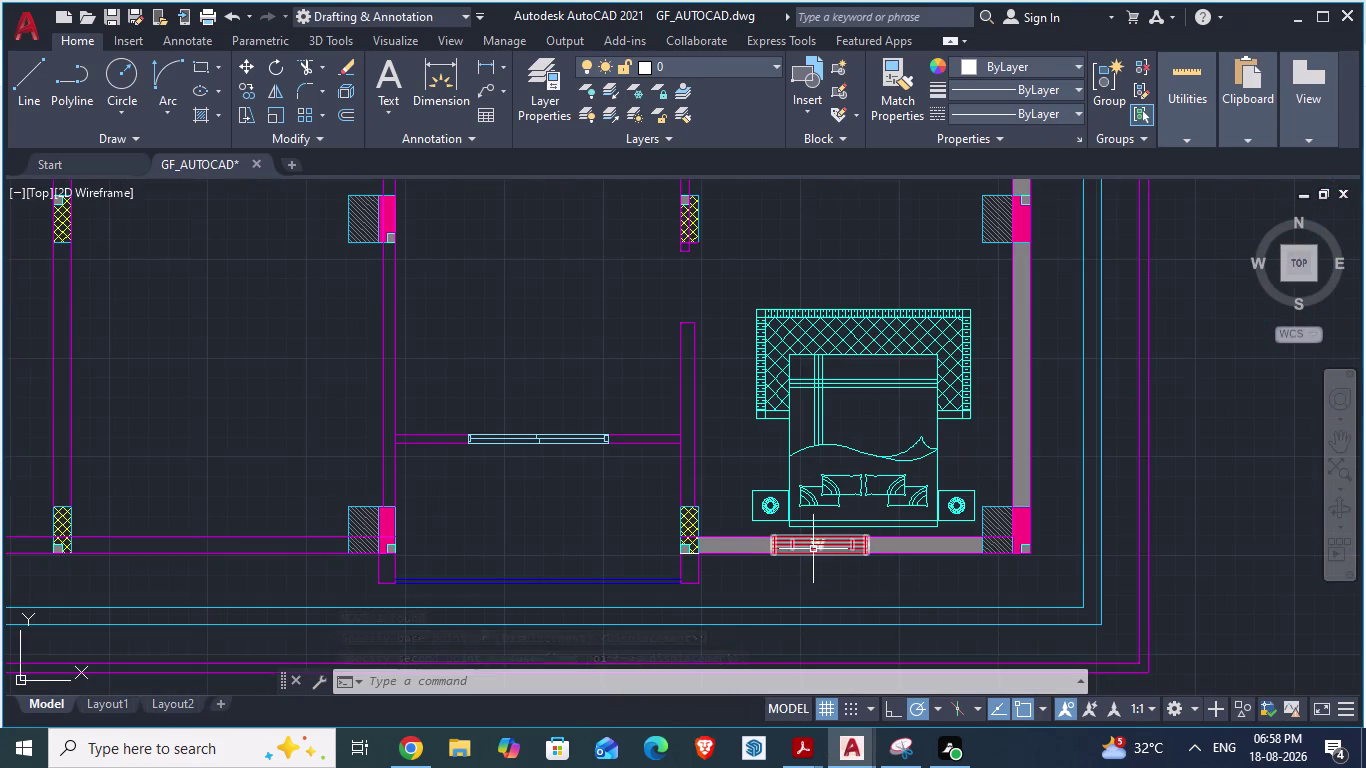
scroll(down, 3)
scroll(down, 3)
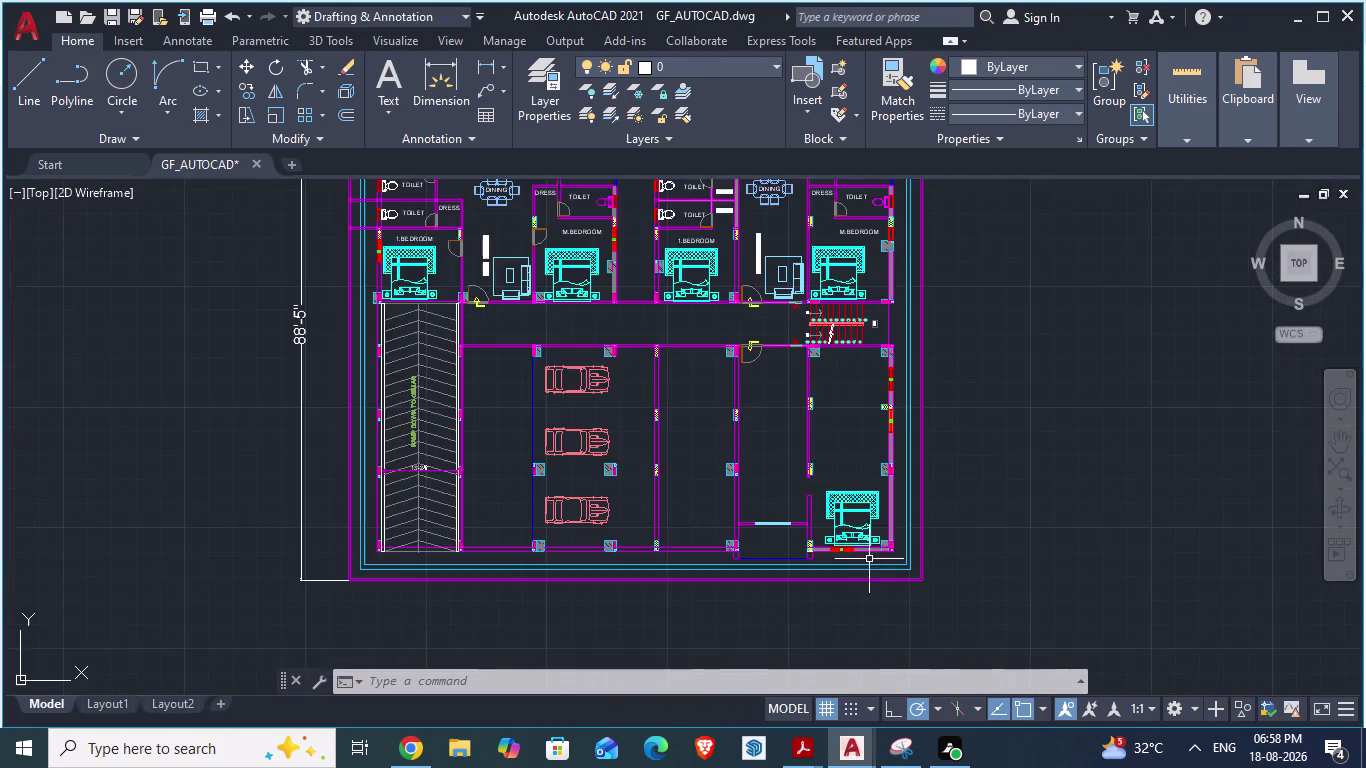
scroll(down, 3)
scroll(up, 3)
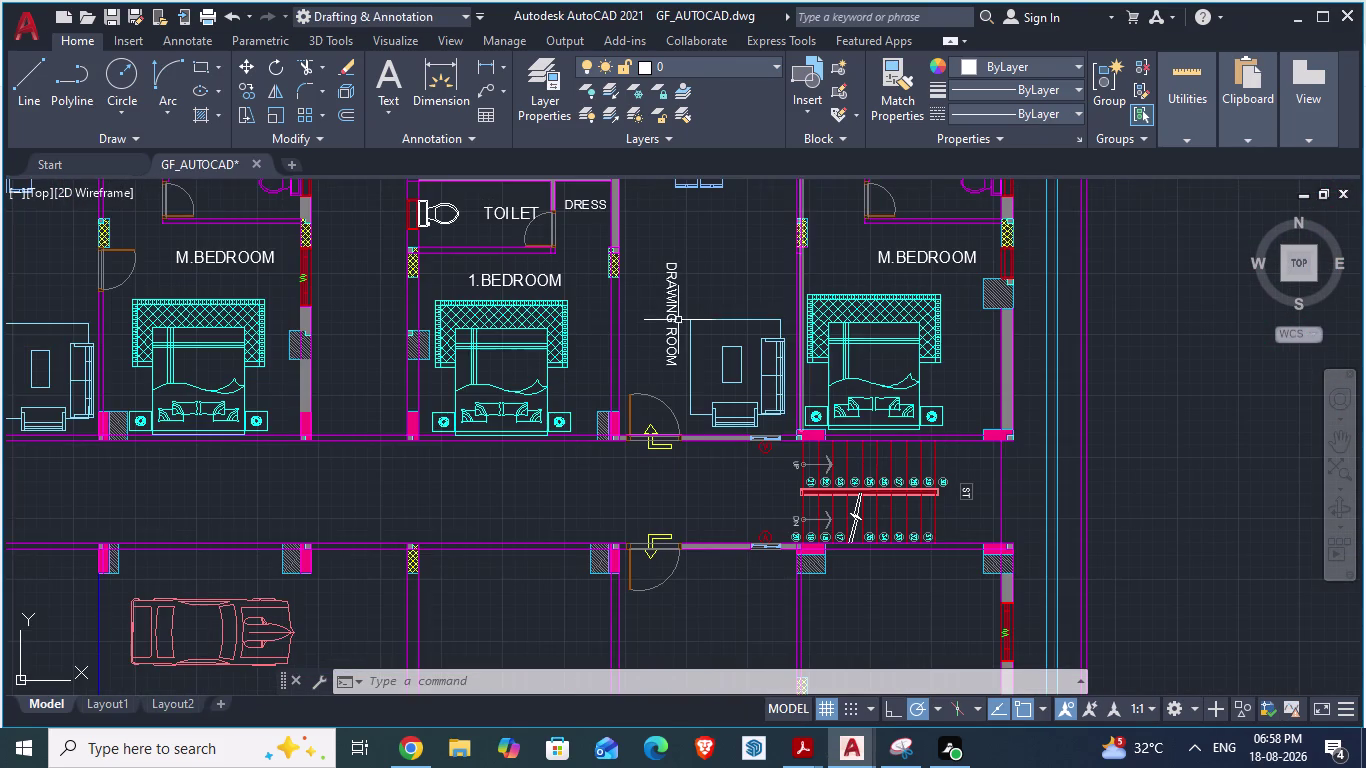
scroll(down, 3)
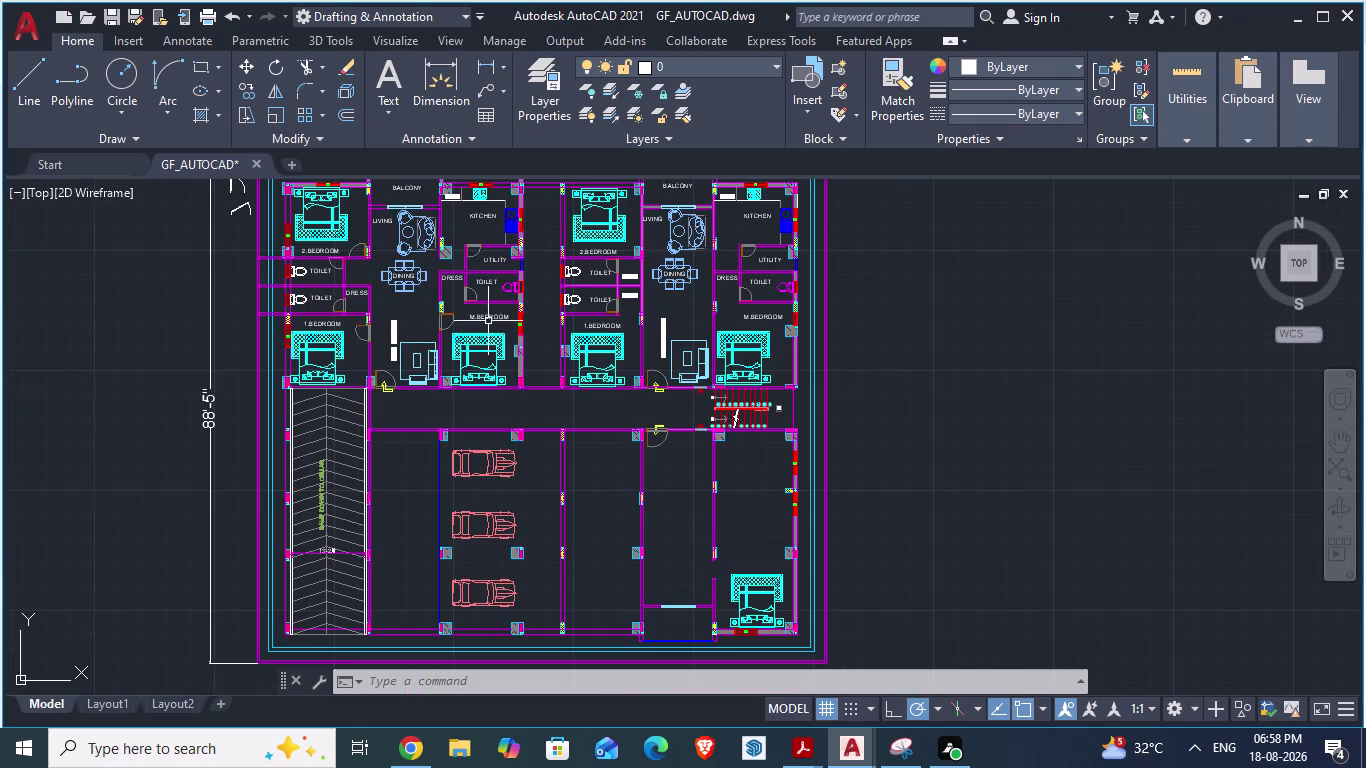
scroll(down, 3)
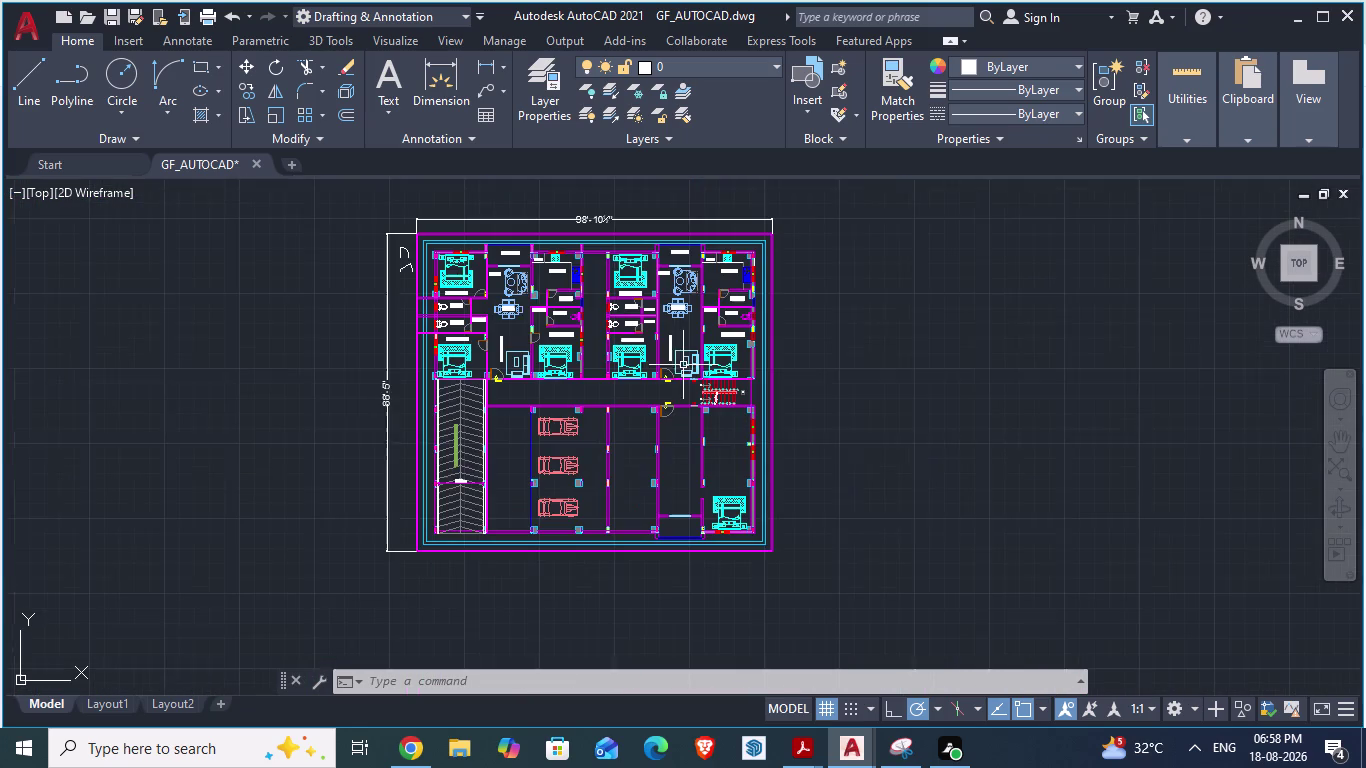
scroll(up, 3)
scroll(up, 3)
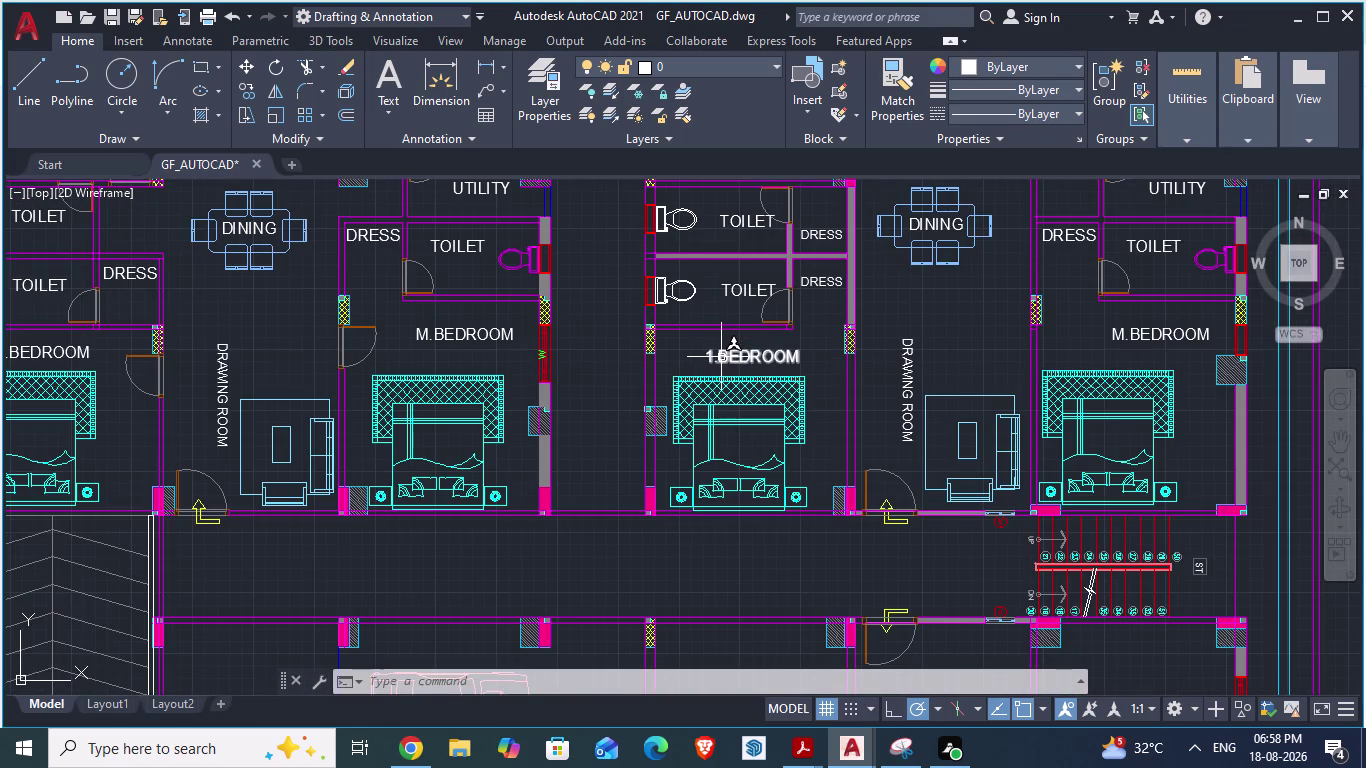
Copy the 1.BEDROOM label and paste it above the lower bedroom's bed.
click(723, 356)
key(ctrl+c)
scroll(down, 3)
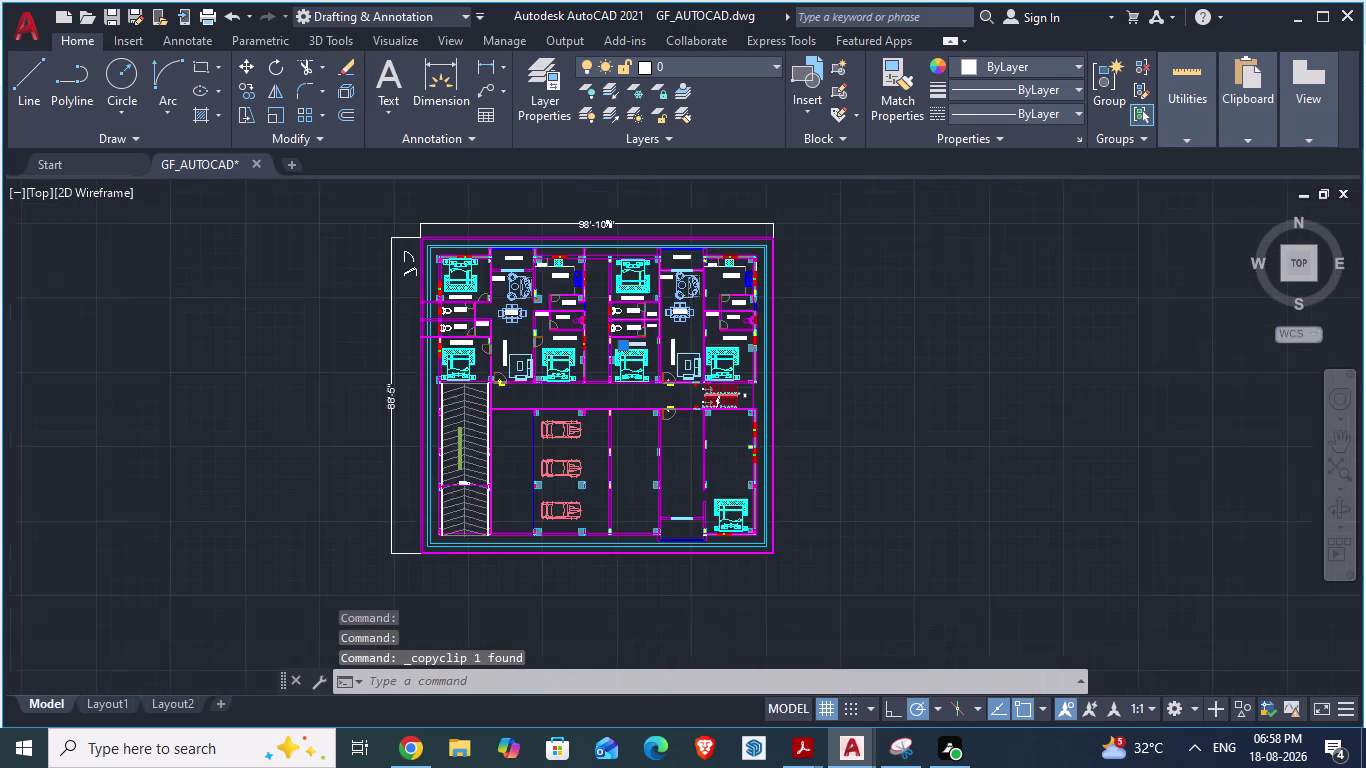
scroll(up, 3)
scroll(up, 3)
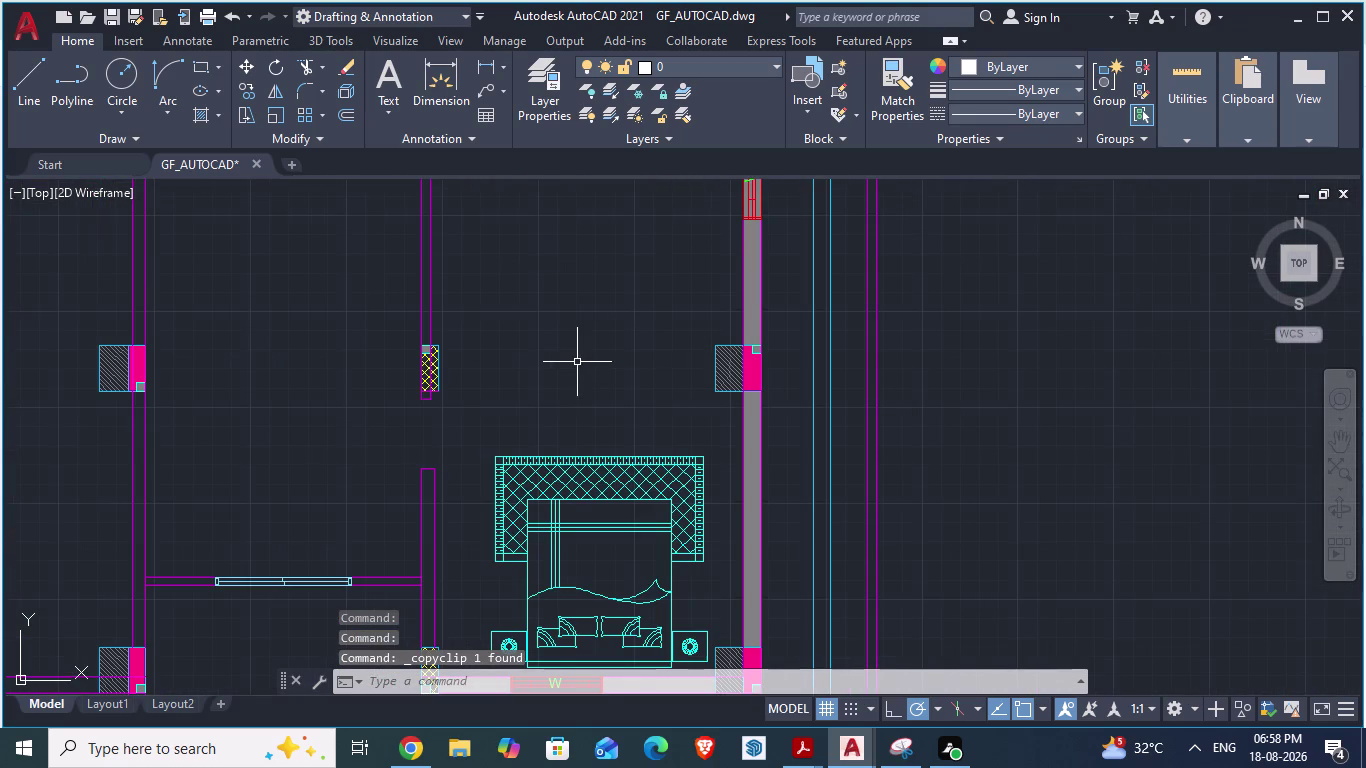
key(ctrl+v)
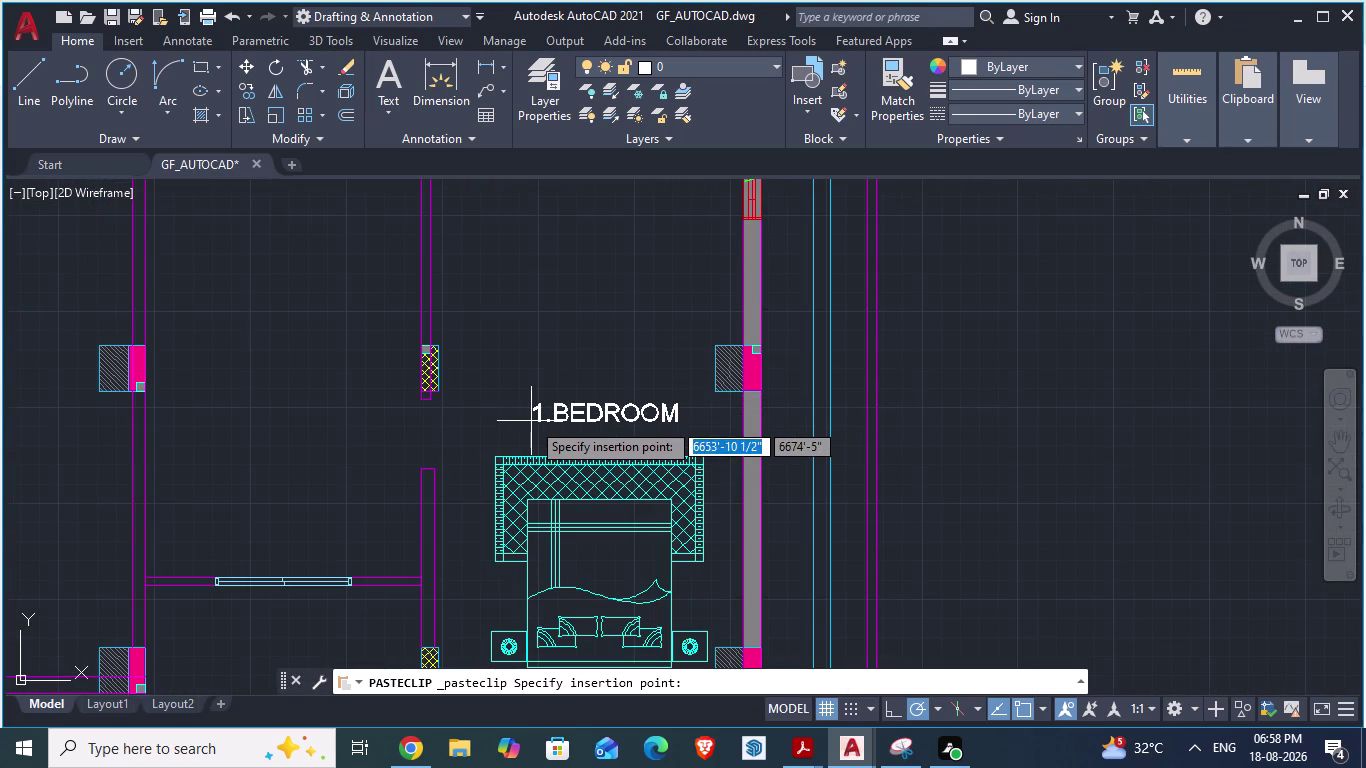
click(531, 421)
Edit the pasted label to read M.BEDROOM.
triple_click(555, 411)
click(555, 411)
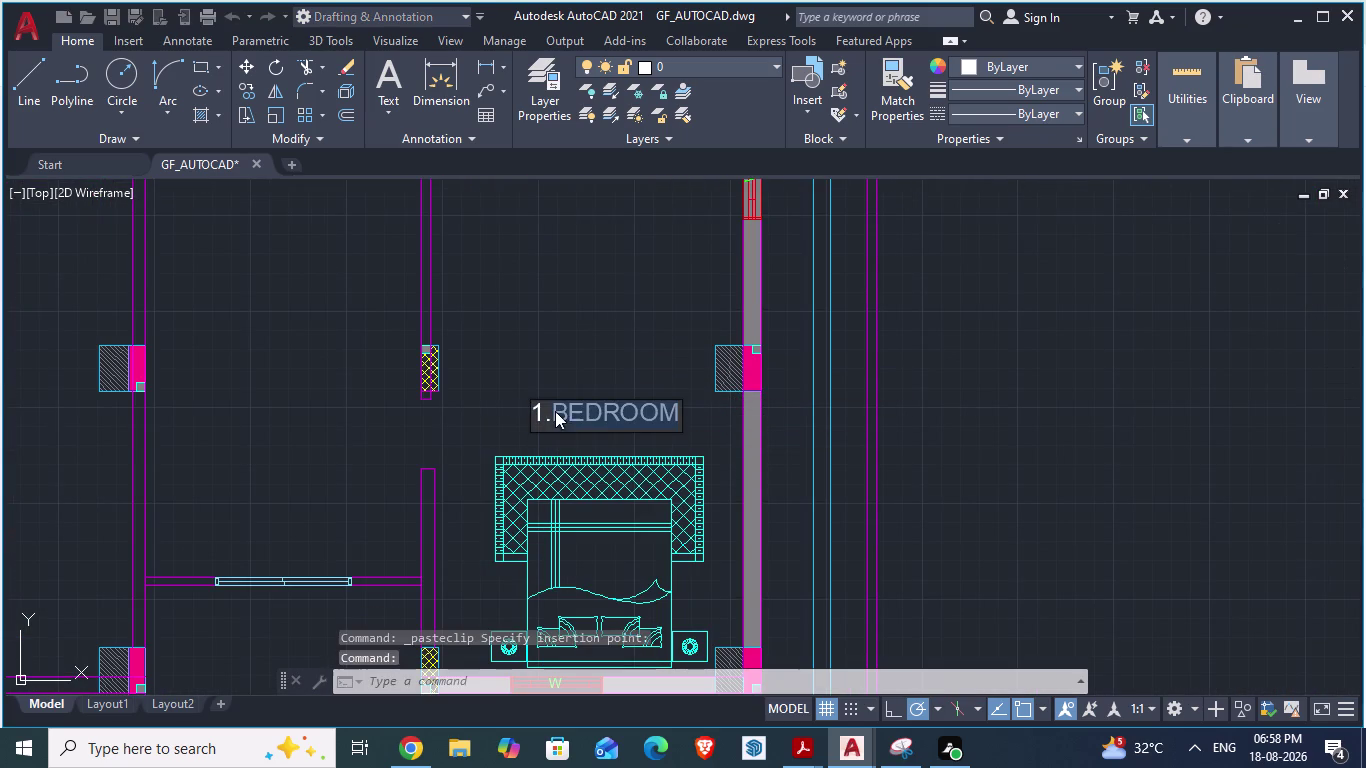
click(540, 415)
click(538, 413)
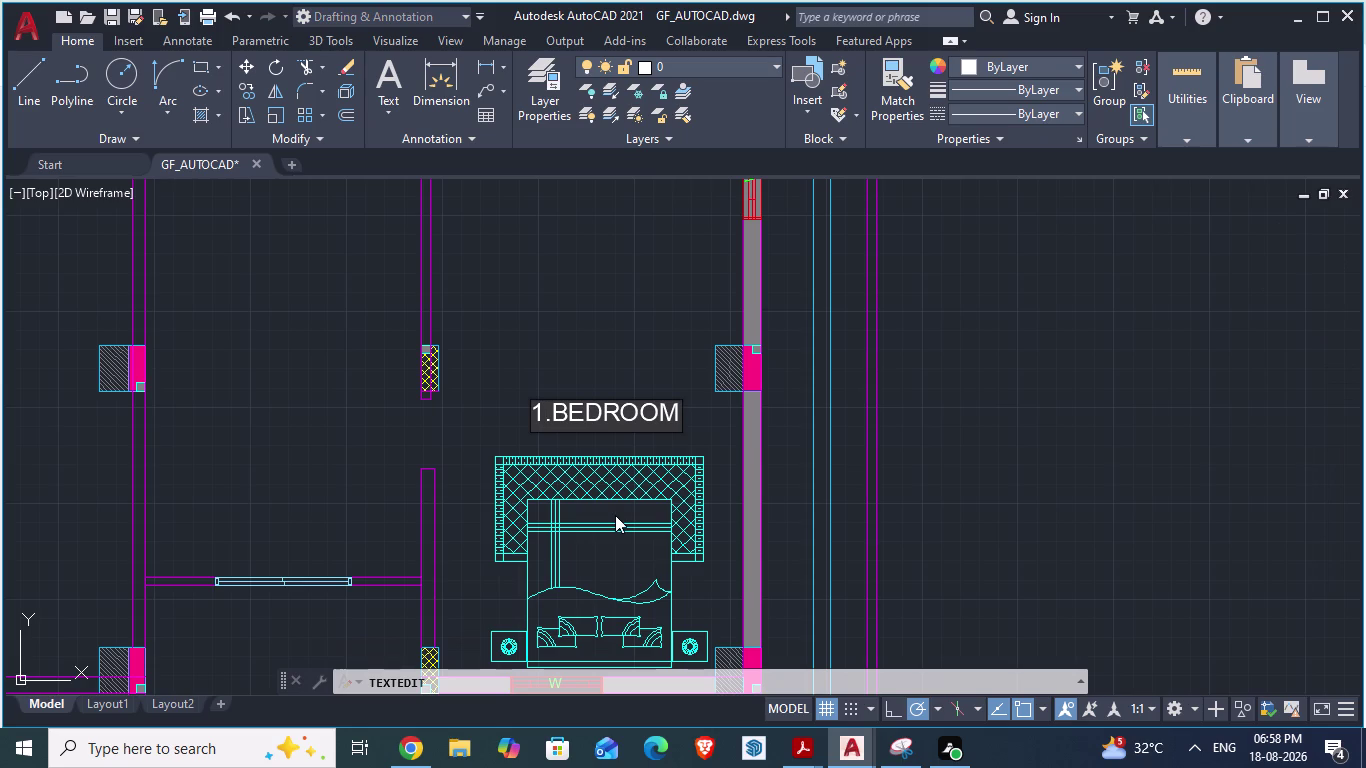
key(BackSpace)
key(m)
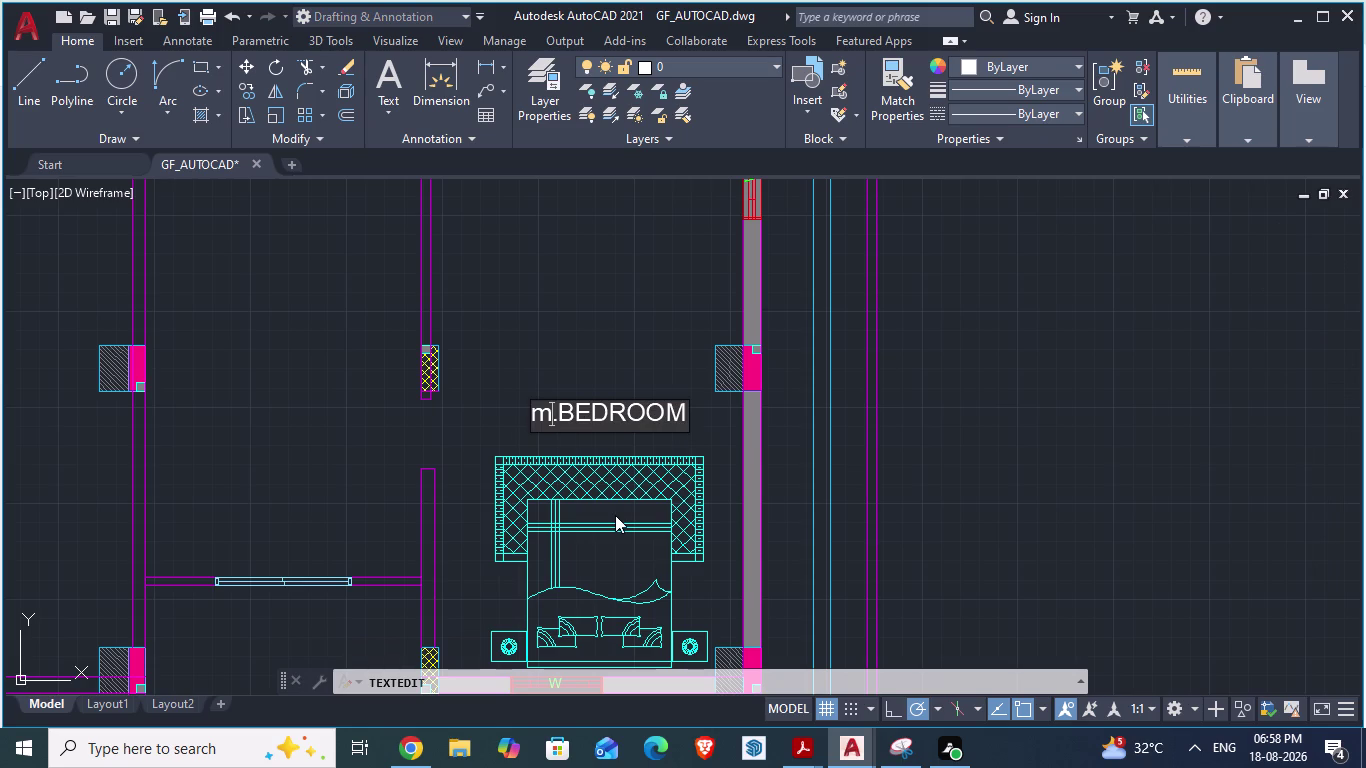
key(m)
scroll(down, 3)
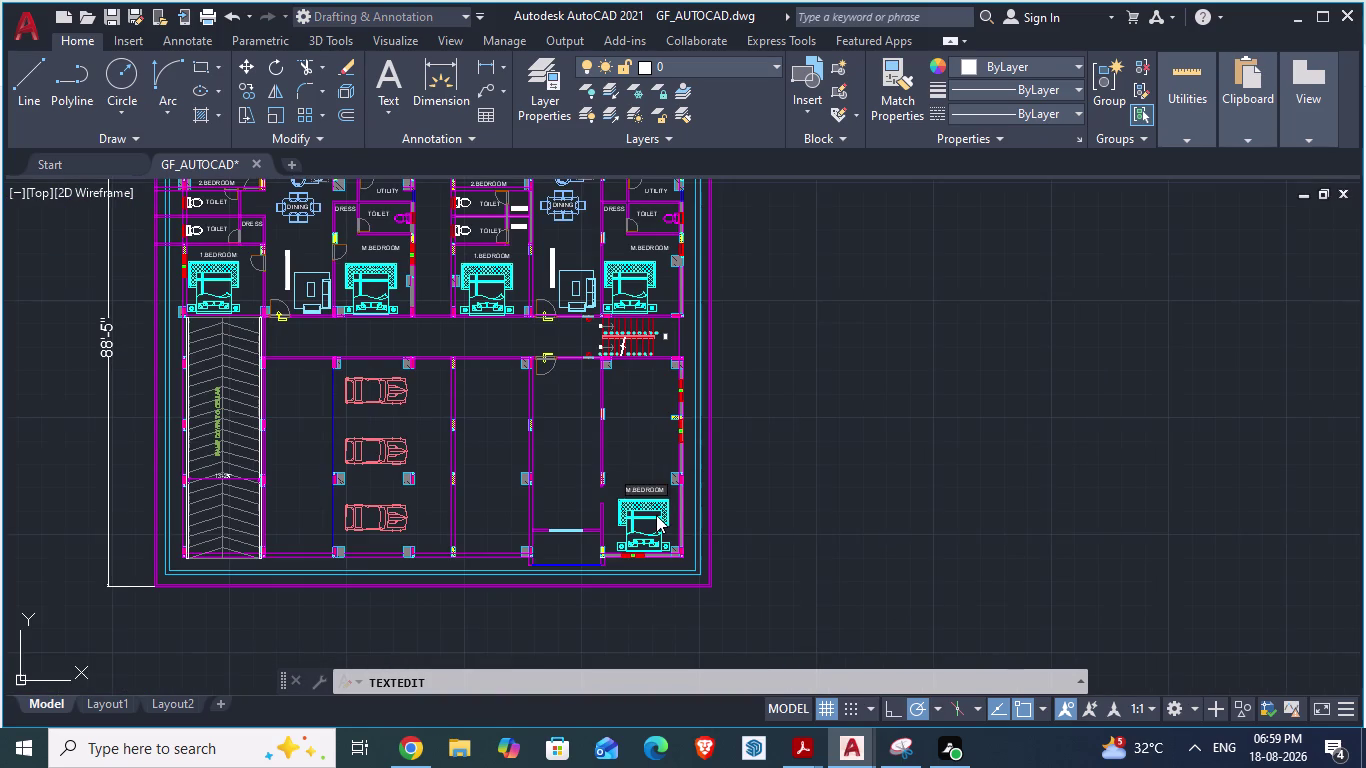
scroll(up, 3)
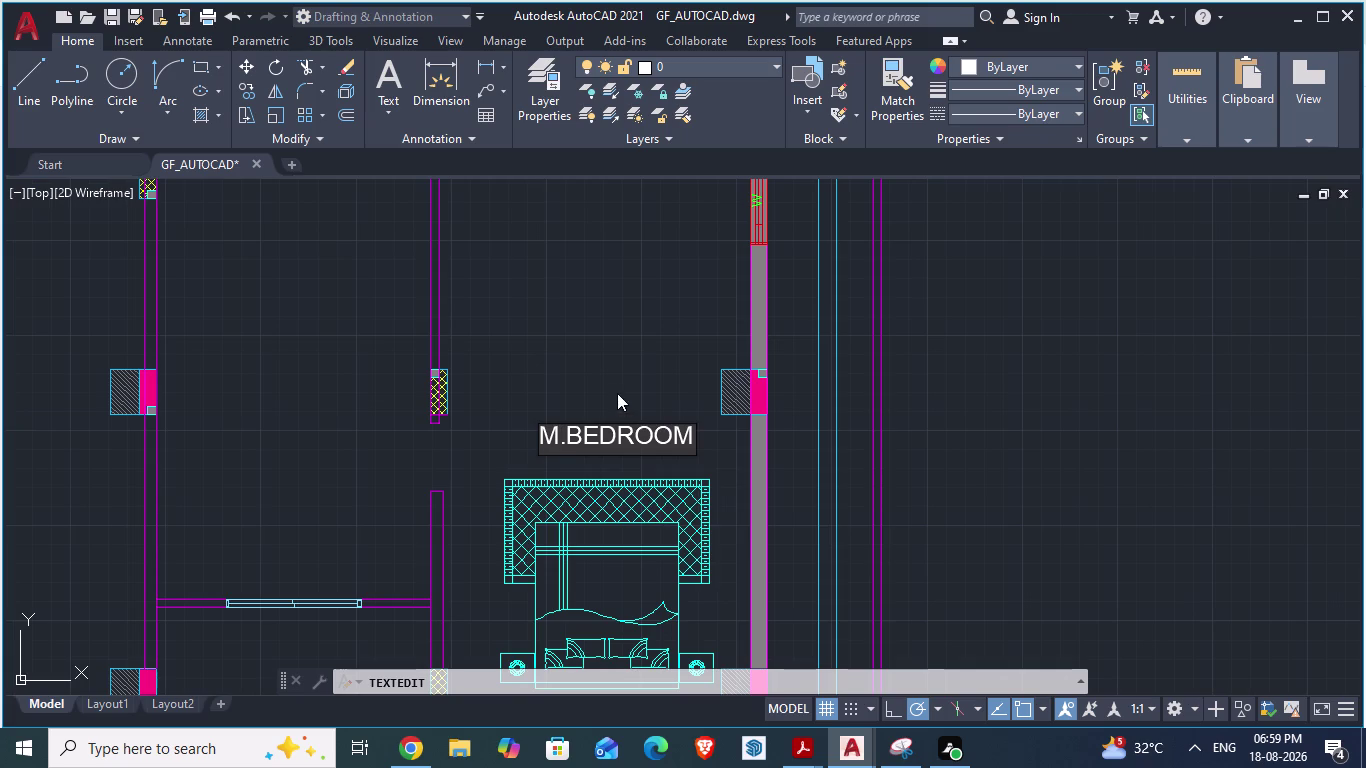
click(606, 376)
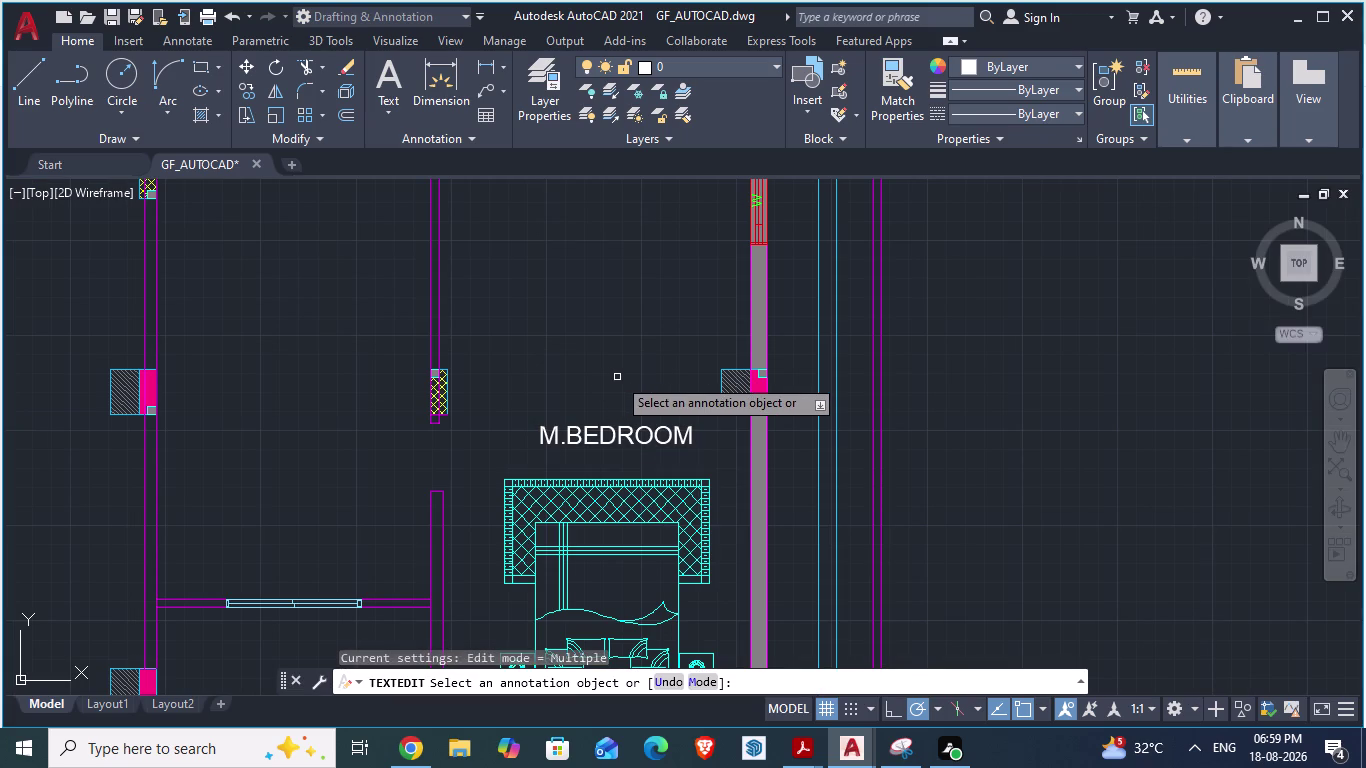
Save GF_AUTOCAD and switch to the ARCH PLANS drawing.
key(ctrl+s)
key(Escape)
scroll(down, 3)
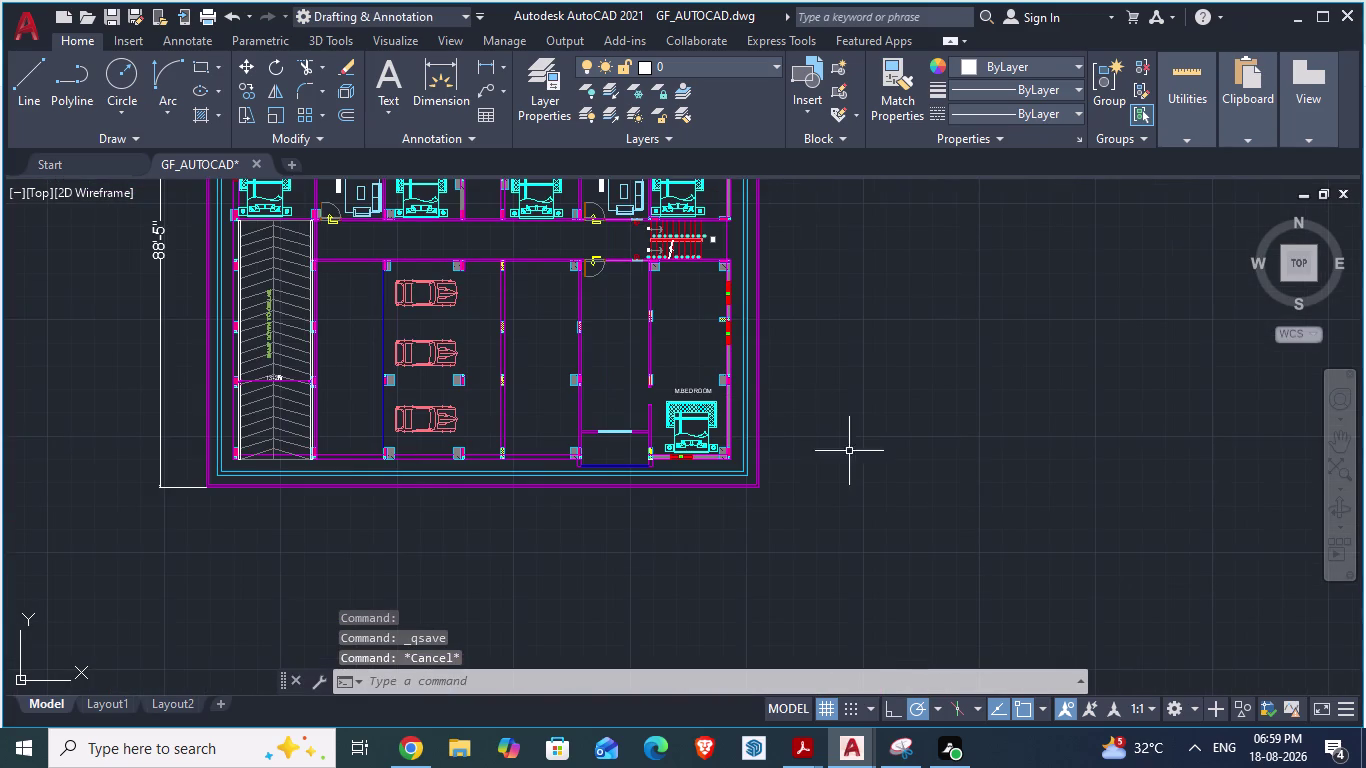
key(alt+Tab)
Compare the living/dining doors in ARCH PLANS with the GF_AUTOCAD plan.
scroll(down, 3)
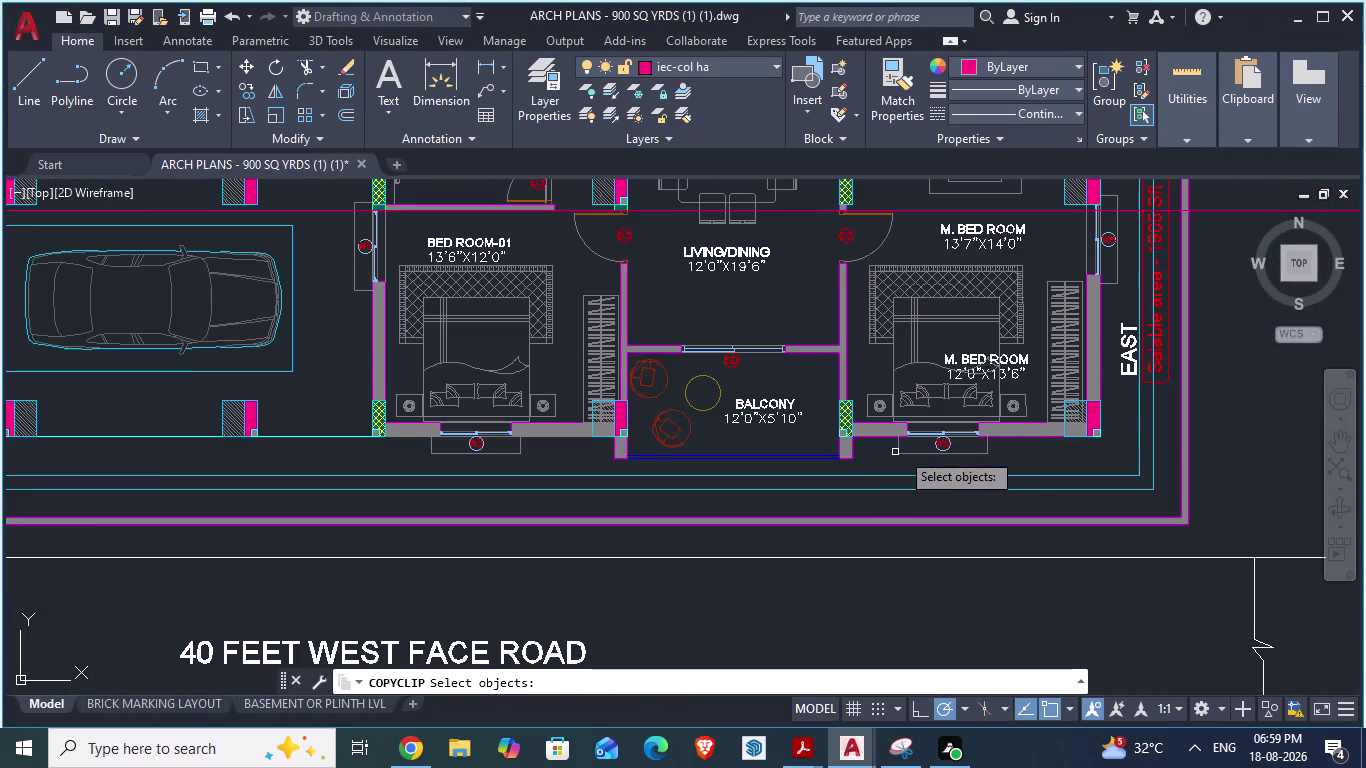
scroll(down, 3)
scroll(up, 3)
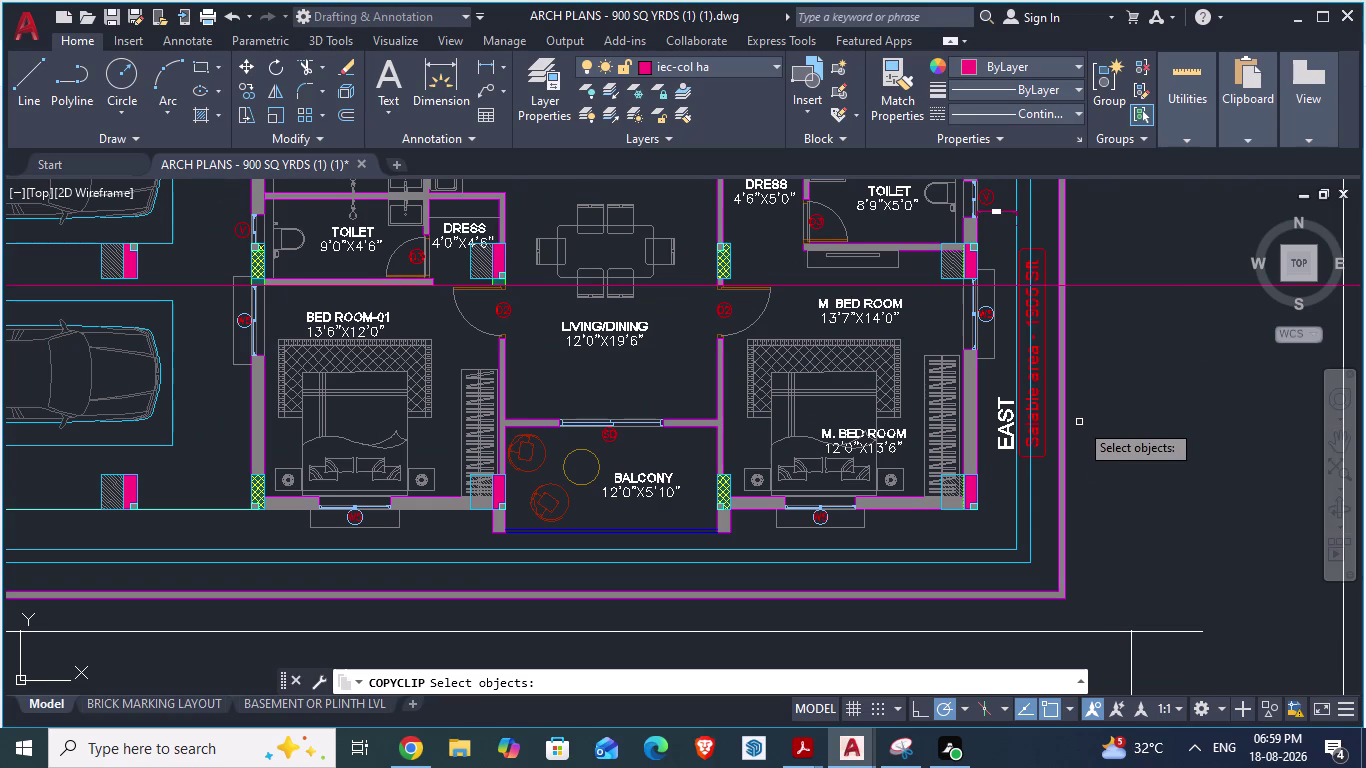
key(alt+Tab)
scroll(up, 3)
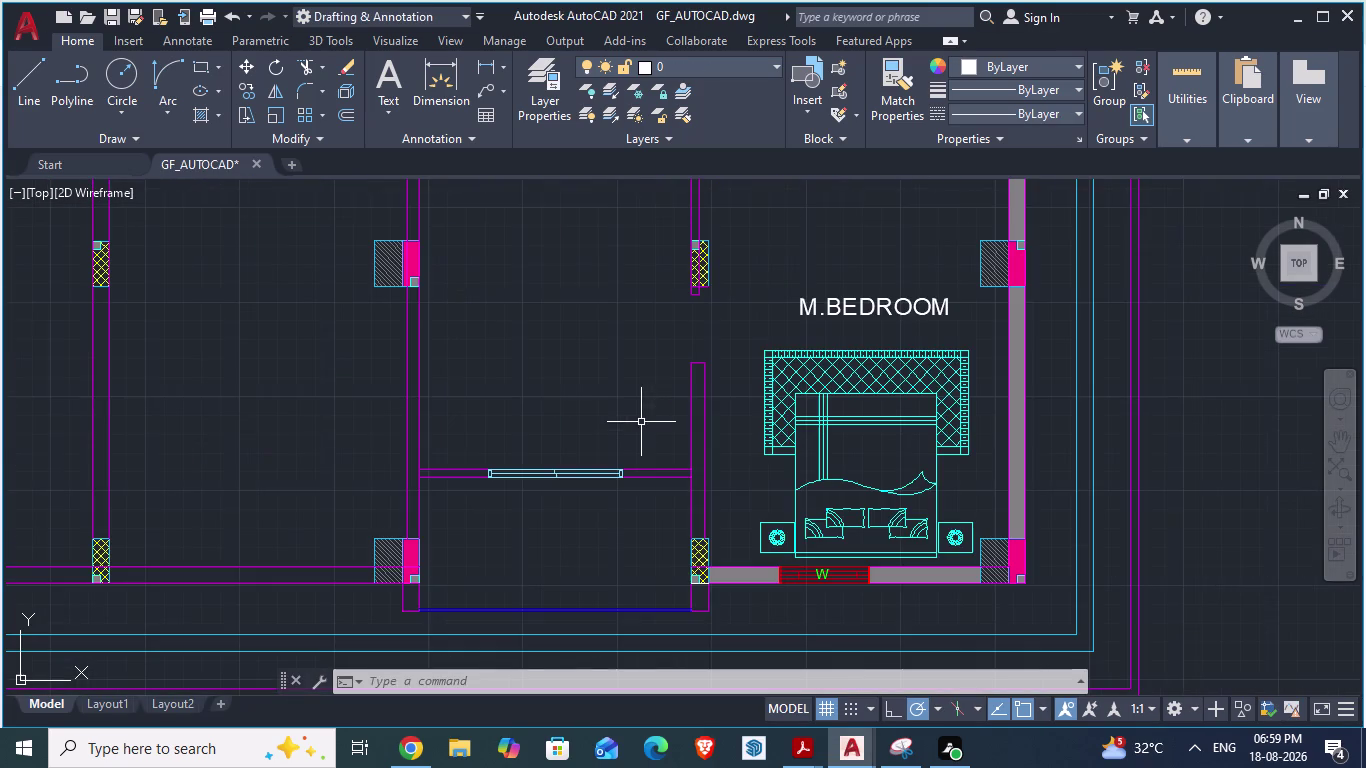
key(alt+Tab)
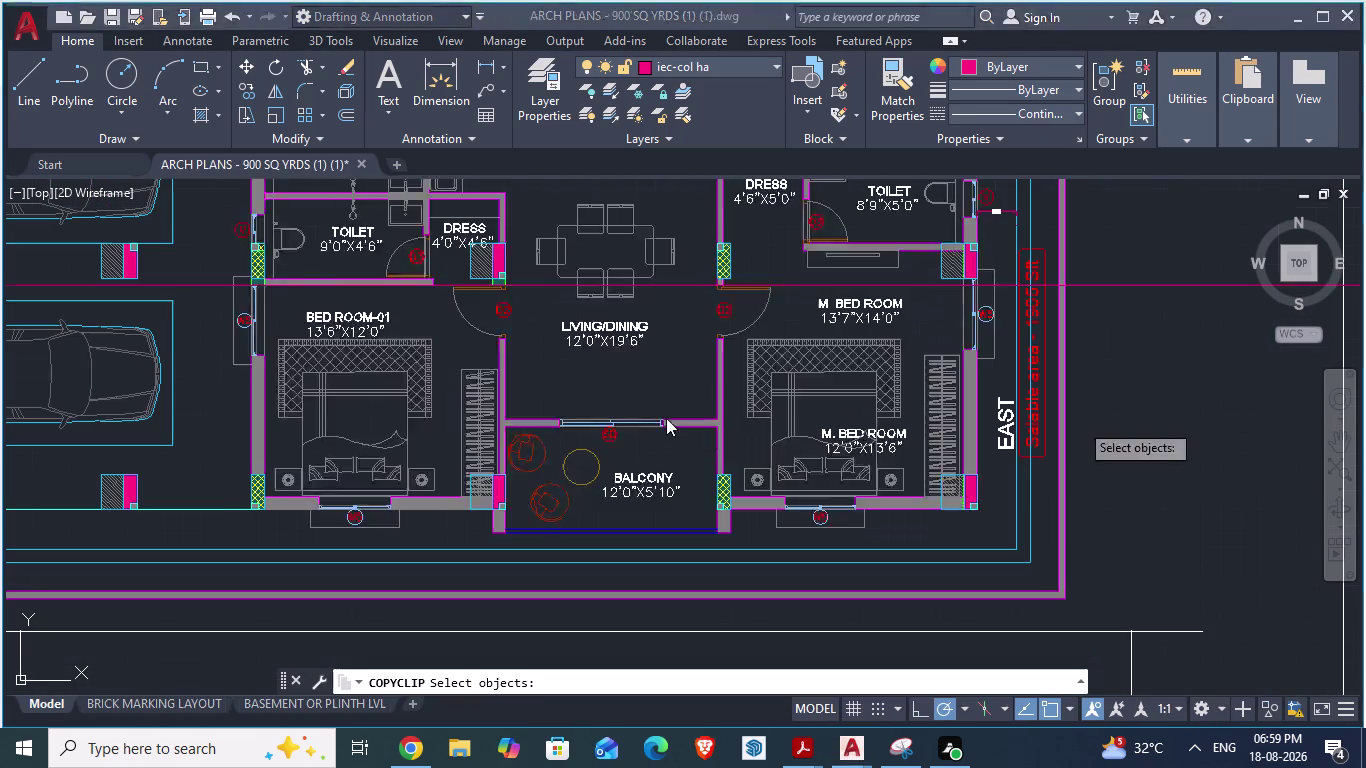
scroll(up, 3)
scroll(up, 3)
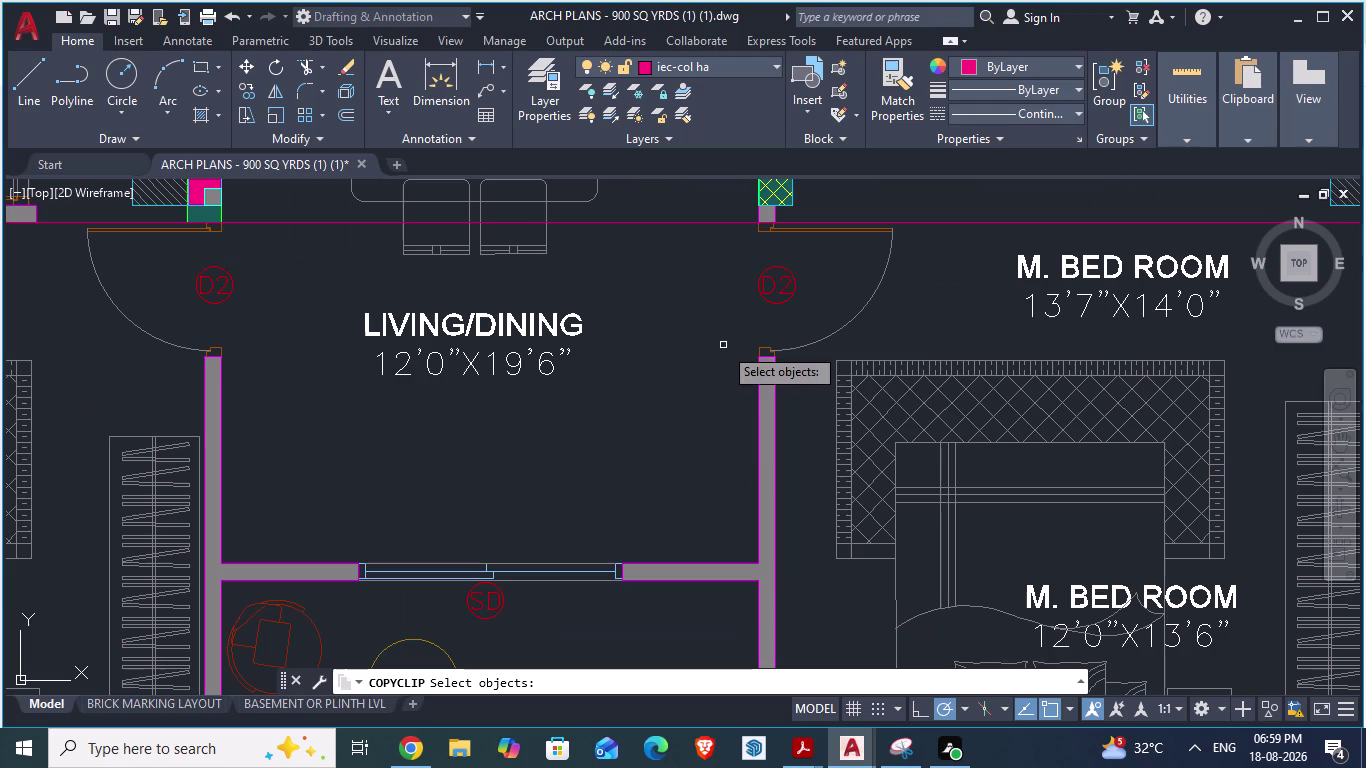
key(alt+Tab)
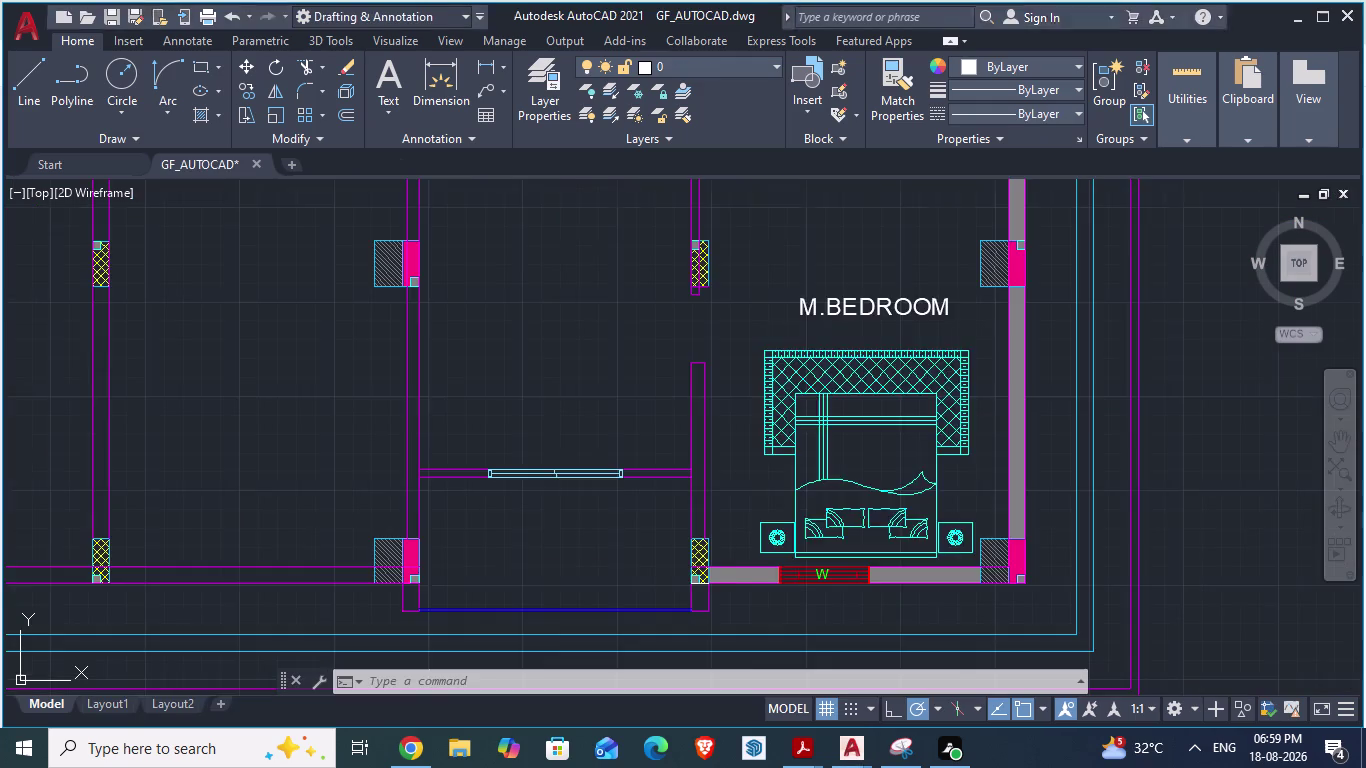
scroll(down, 3)
scroll(up, 3)
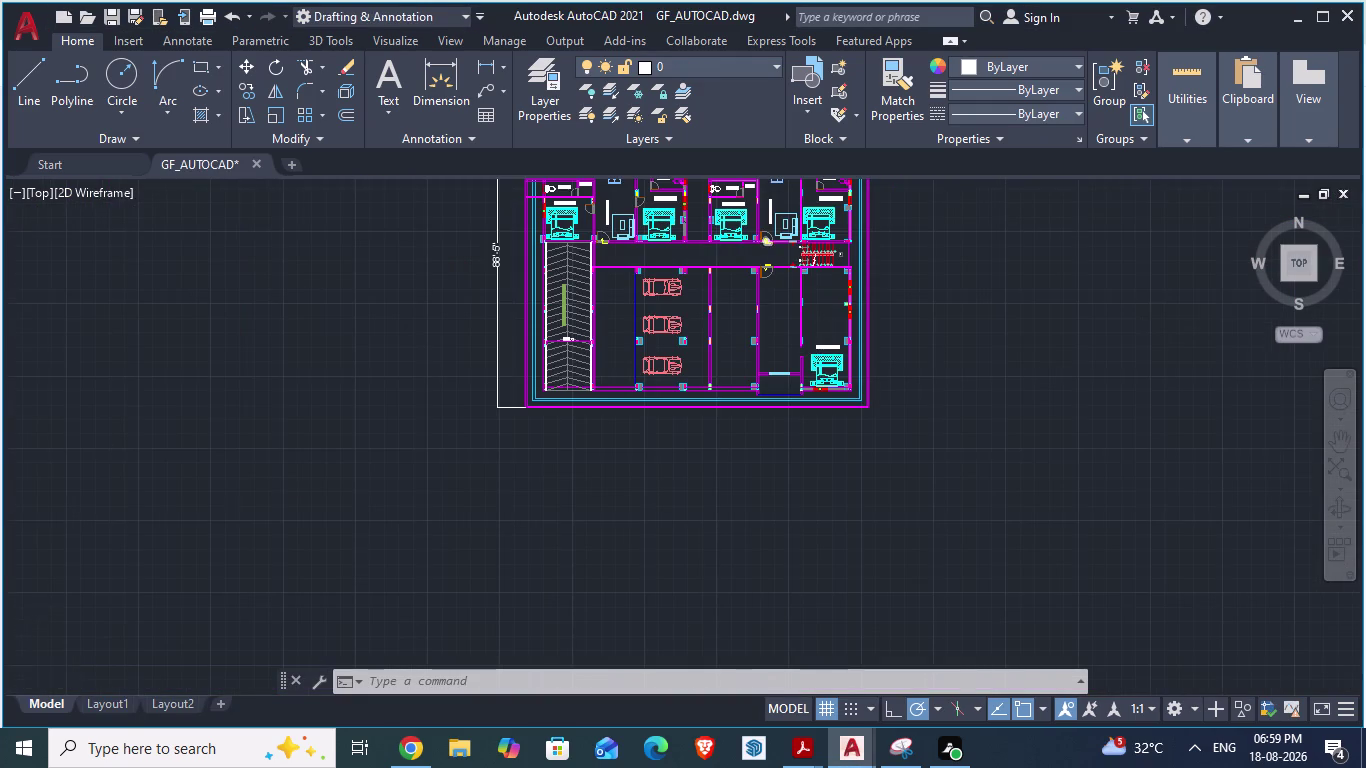
scroll(up, 3)
scroll(down, 3)
Return to GF_AUTOCAD and start selecting the drawing-room door beside M.BEDROOM.
key(alt+Tab)
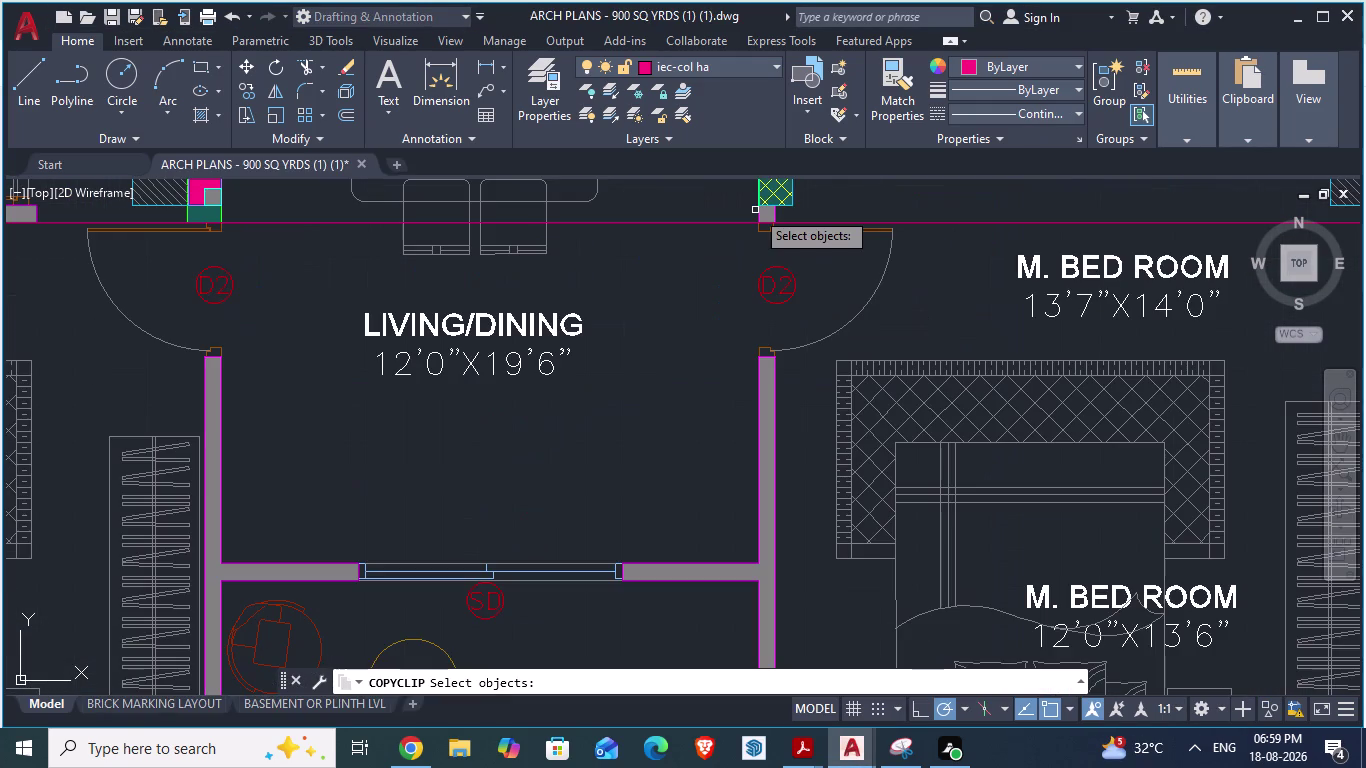
key(alt+Tab)
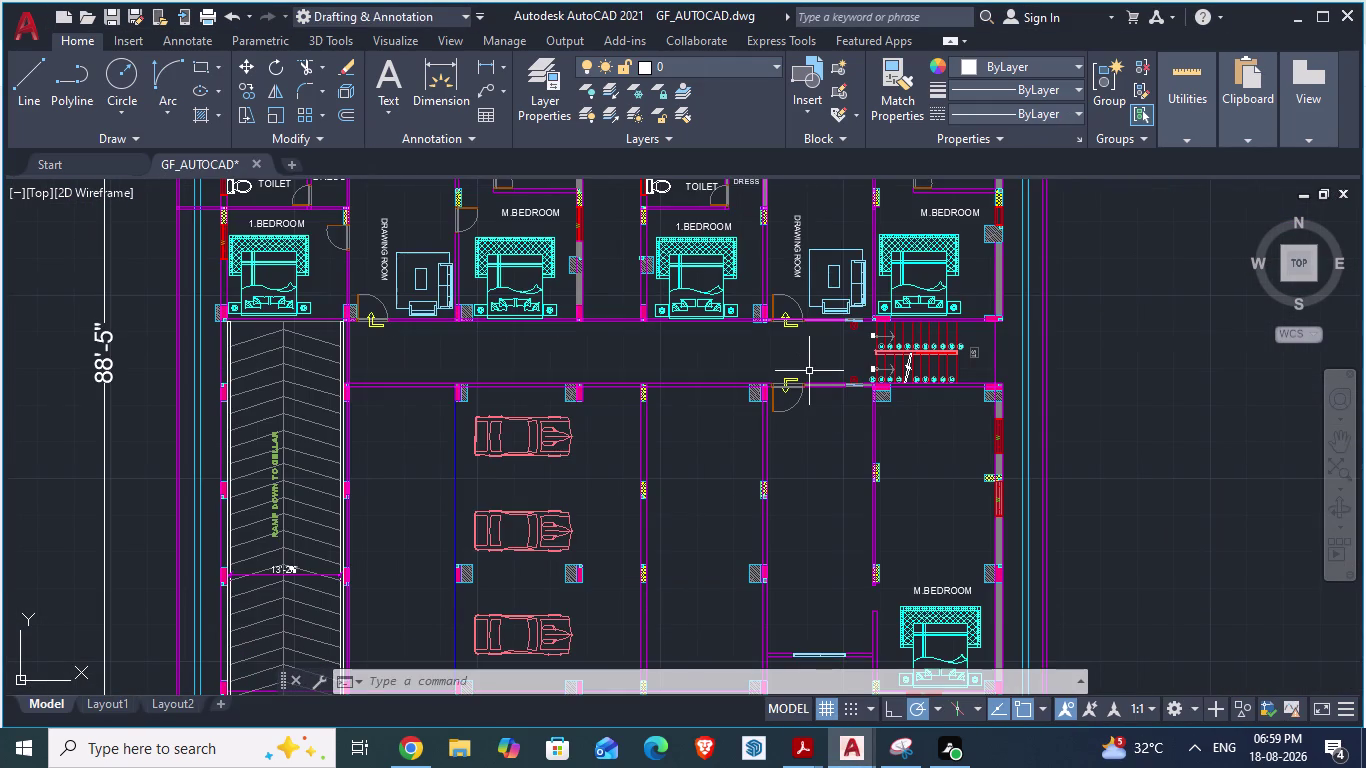
scroll(down, 3)
scroll(up, 3)
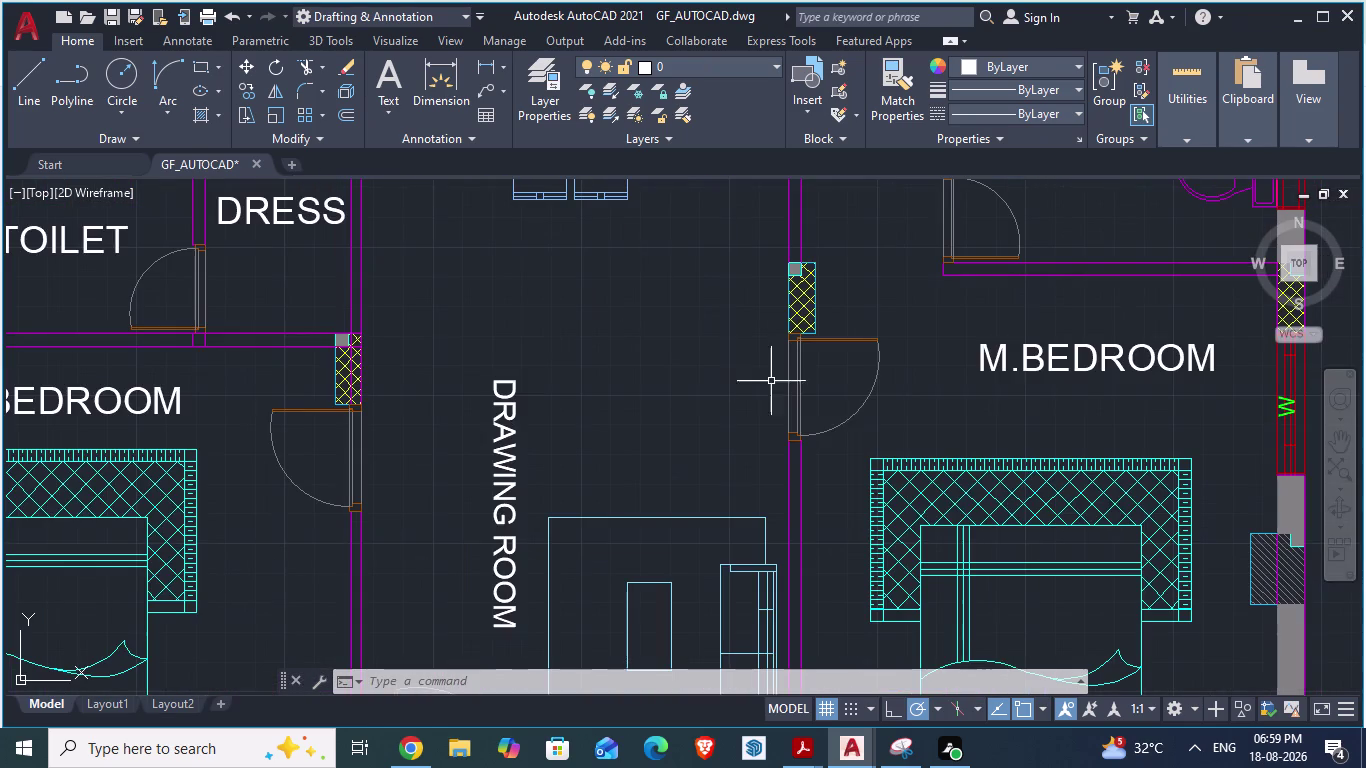
click(849, 426)
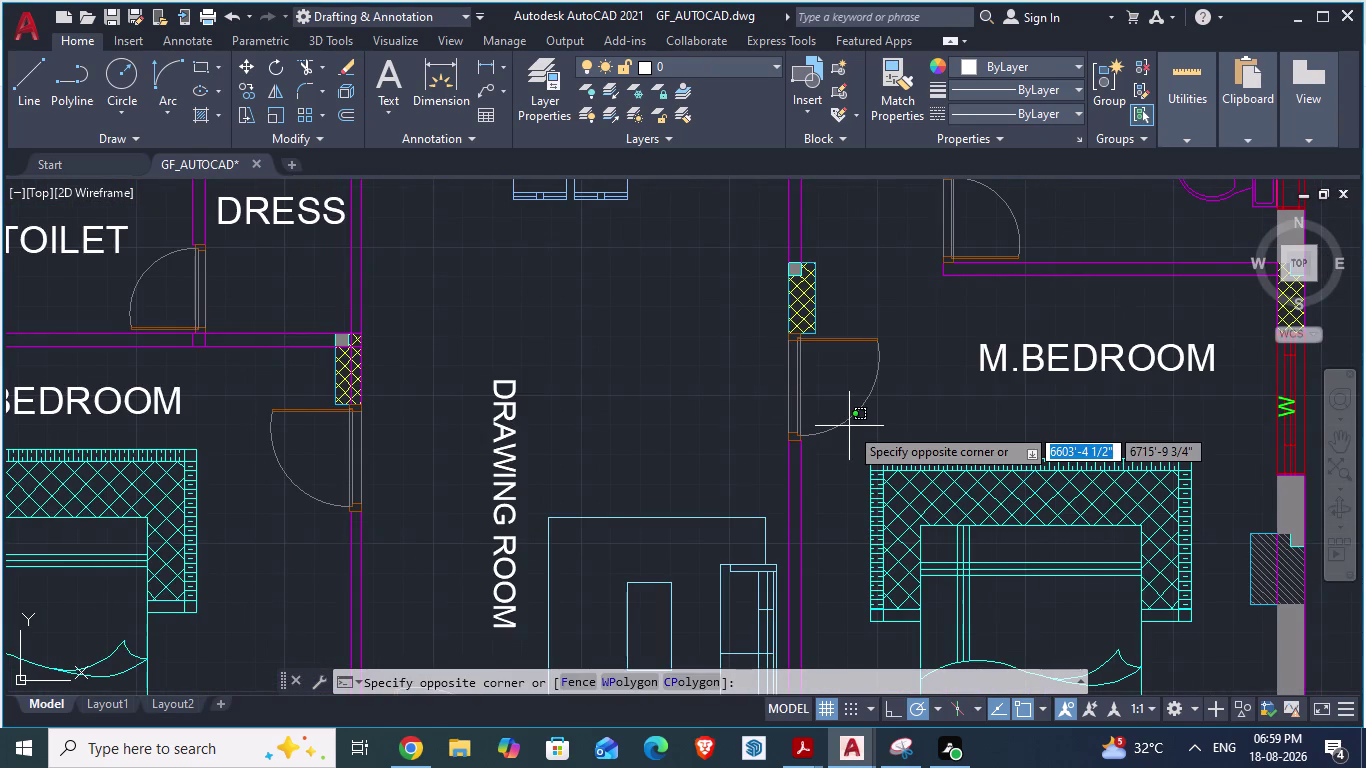
Copy the door beside the drawing room.
key(Escape)
click(854, 338)
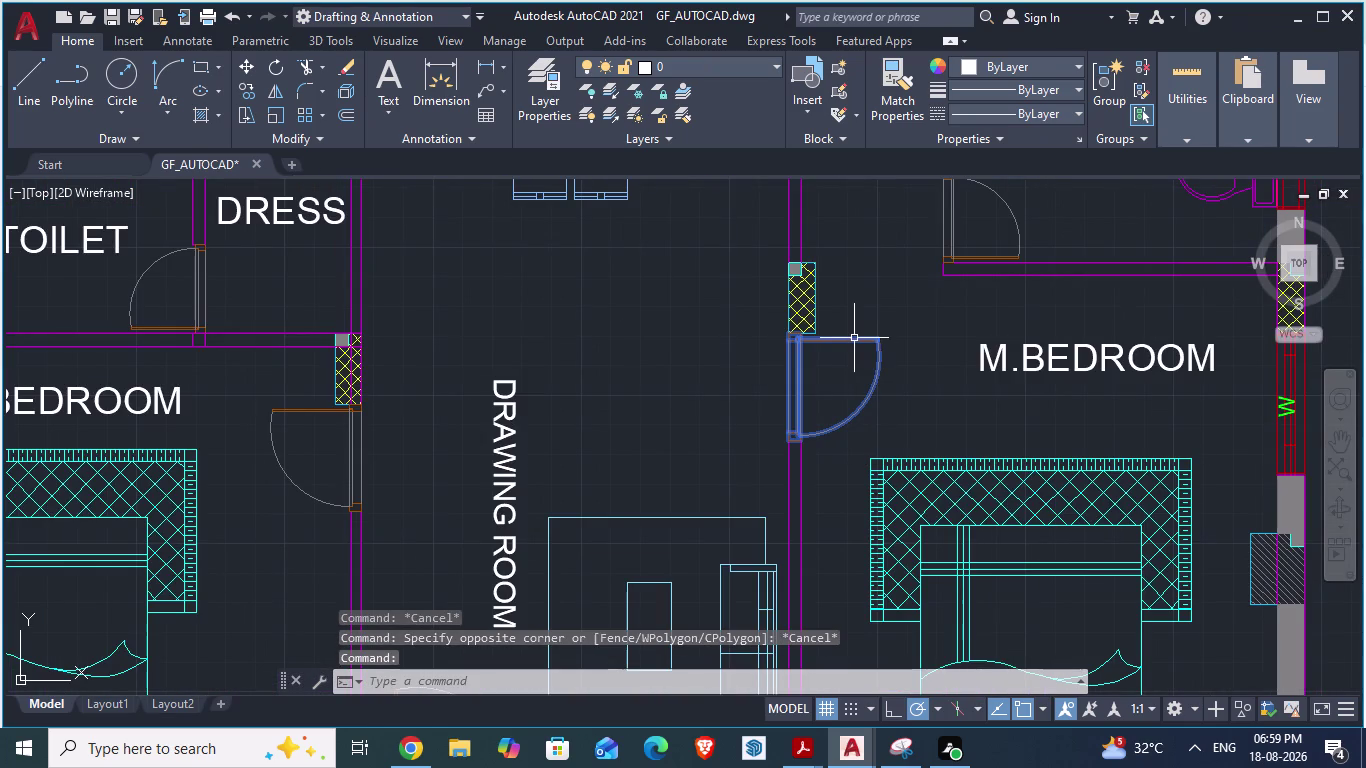
key(ctrl+c)
key(ctrl+v)
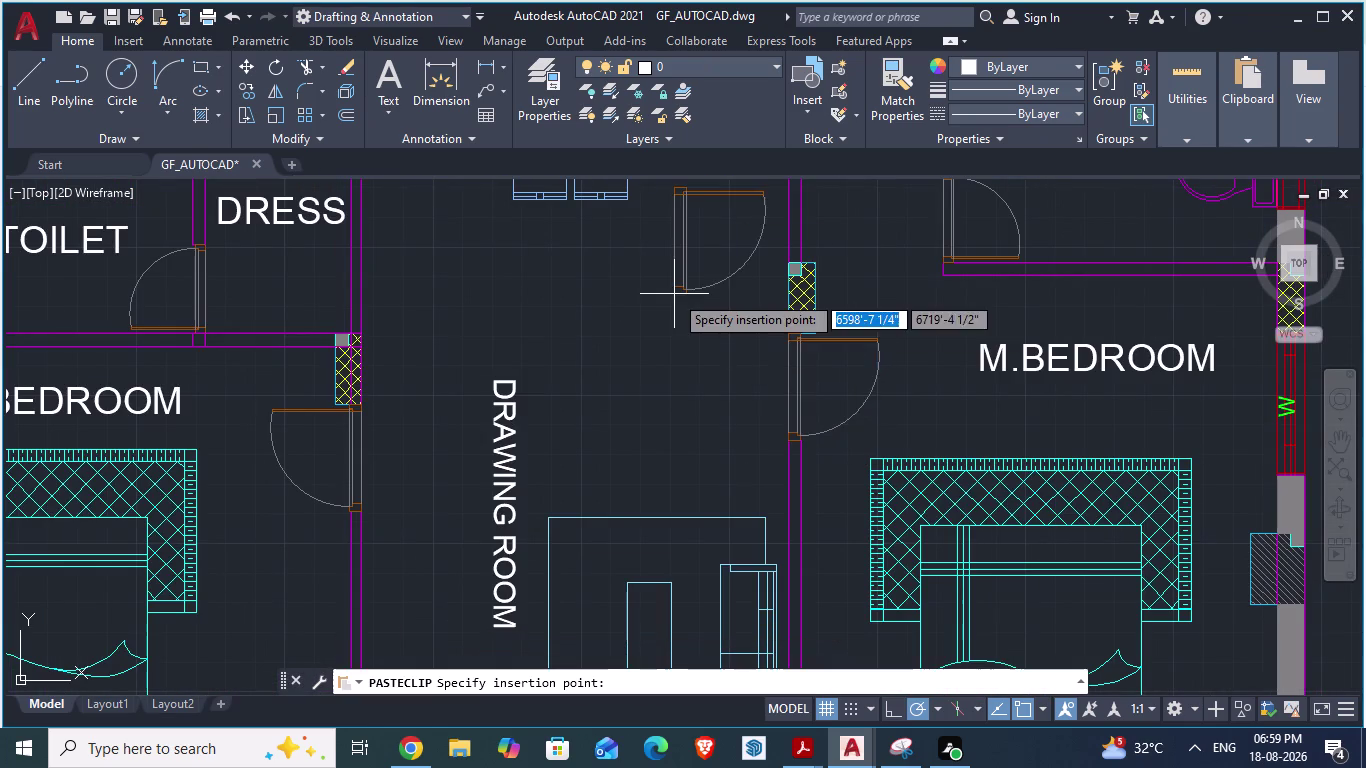
Paste the door into the lower M.BEDROOM wall opening.
scroll(down, 3)
scroll(down, 3)
scroll(up, 3)
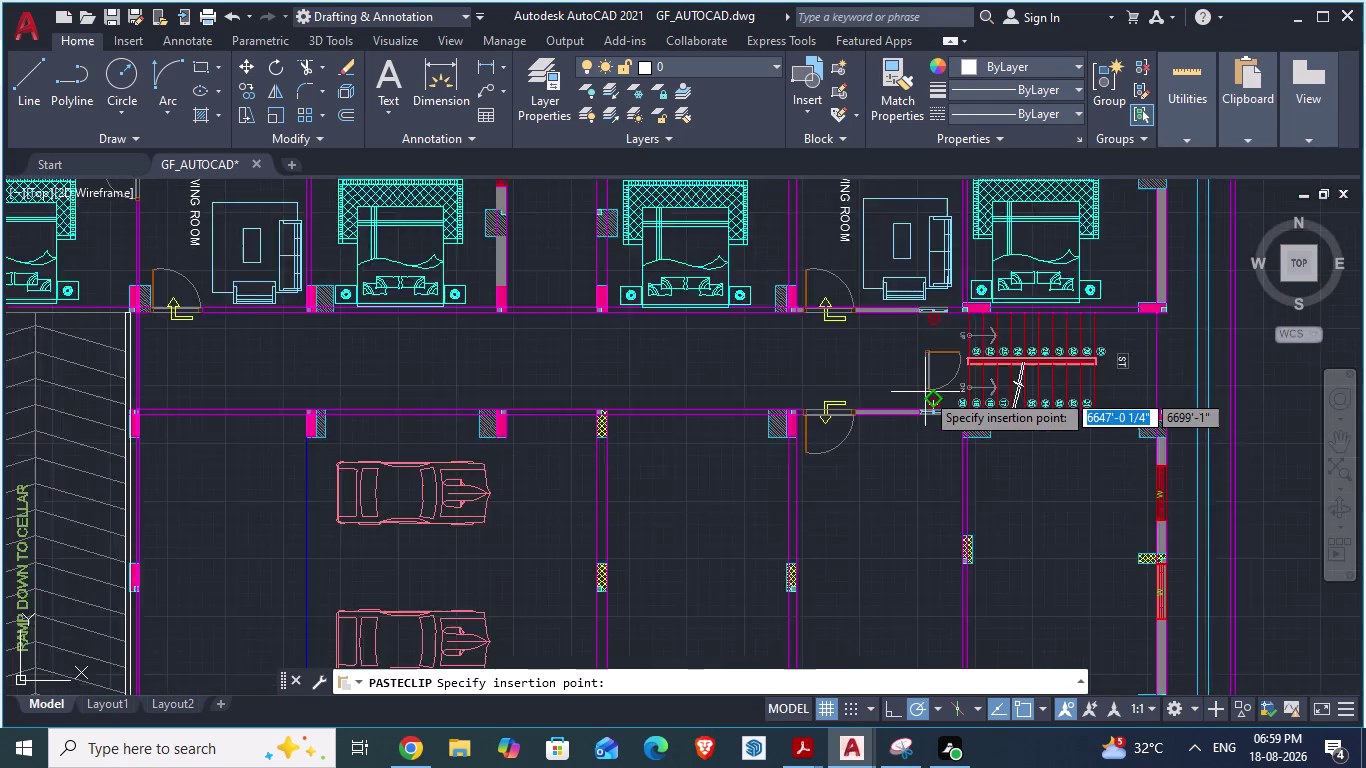
scroll(up, 3)
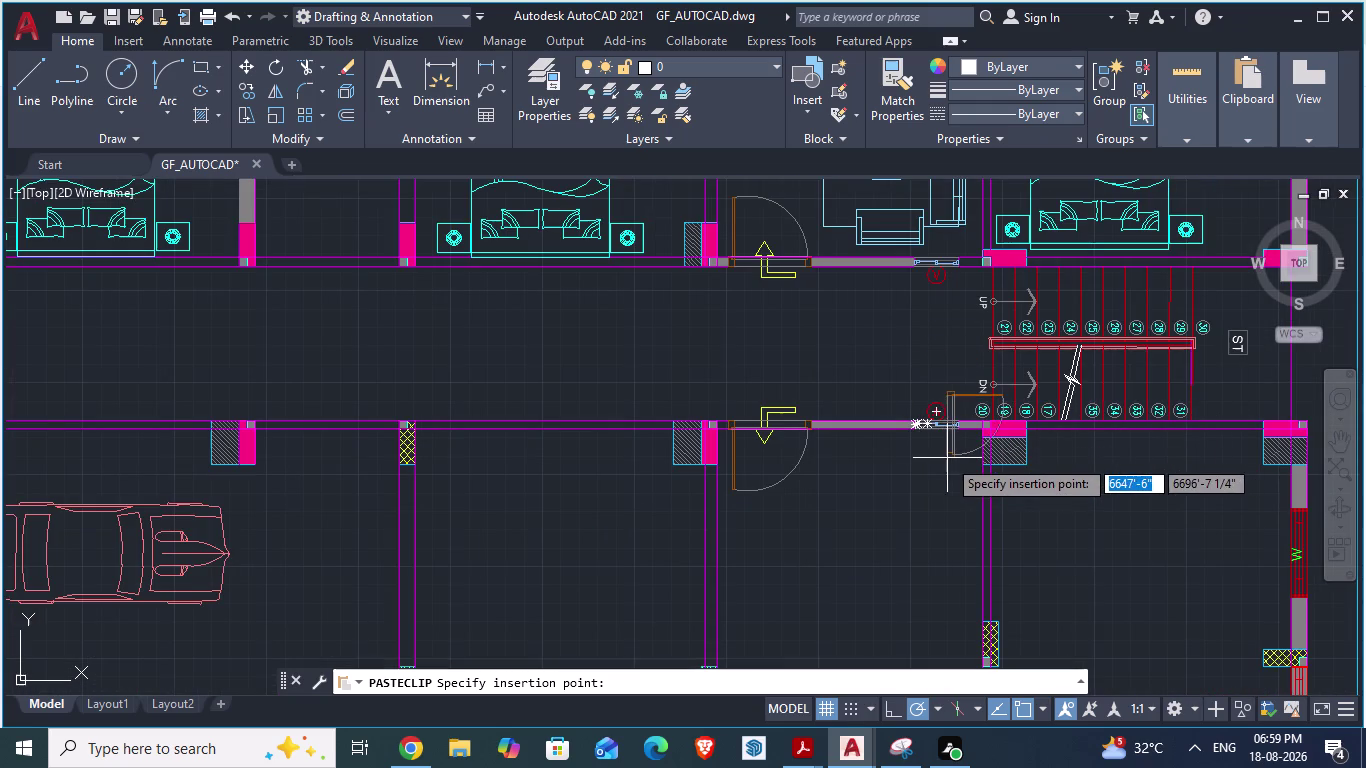
scroll(down, 3)
scroll(down, 3)
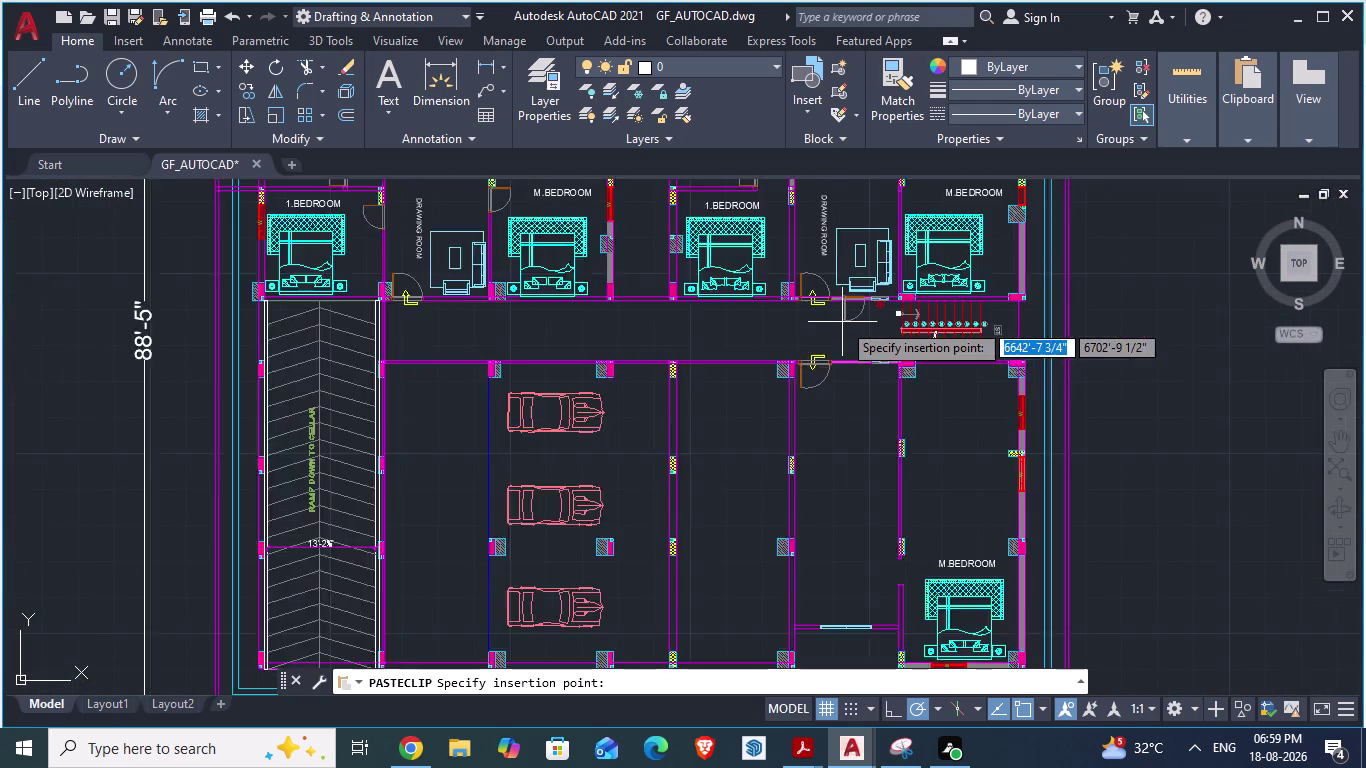
scroll(up, 3)
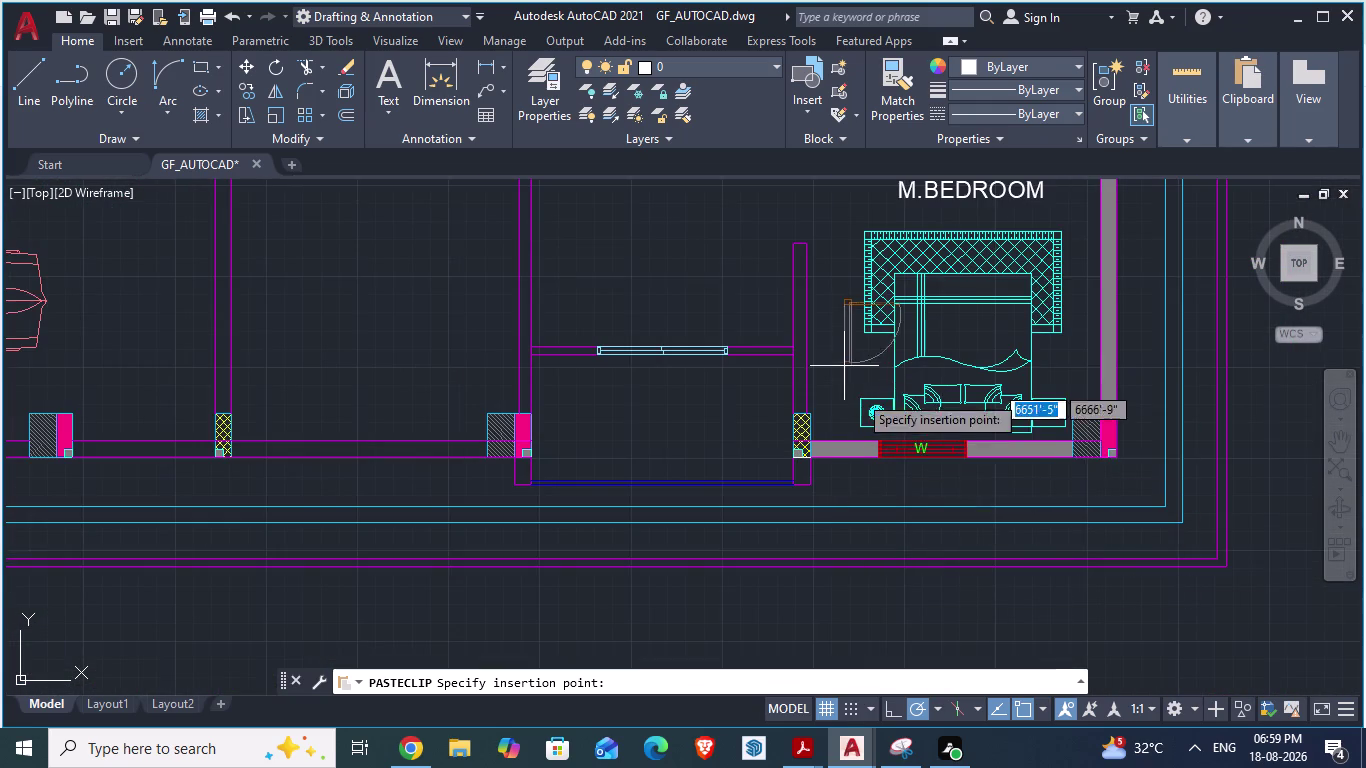
scroll(down, 3)
scroll(up, 3)
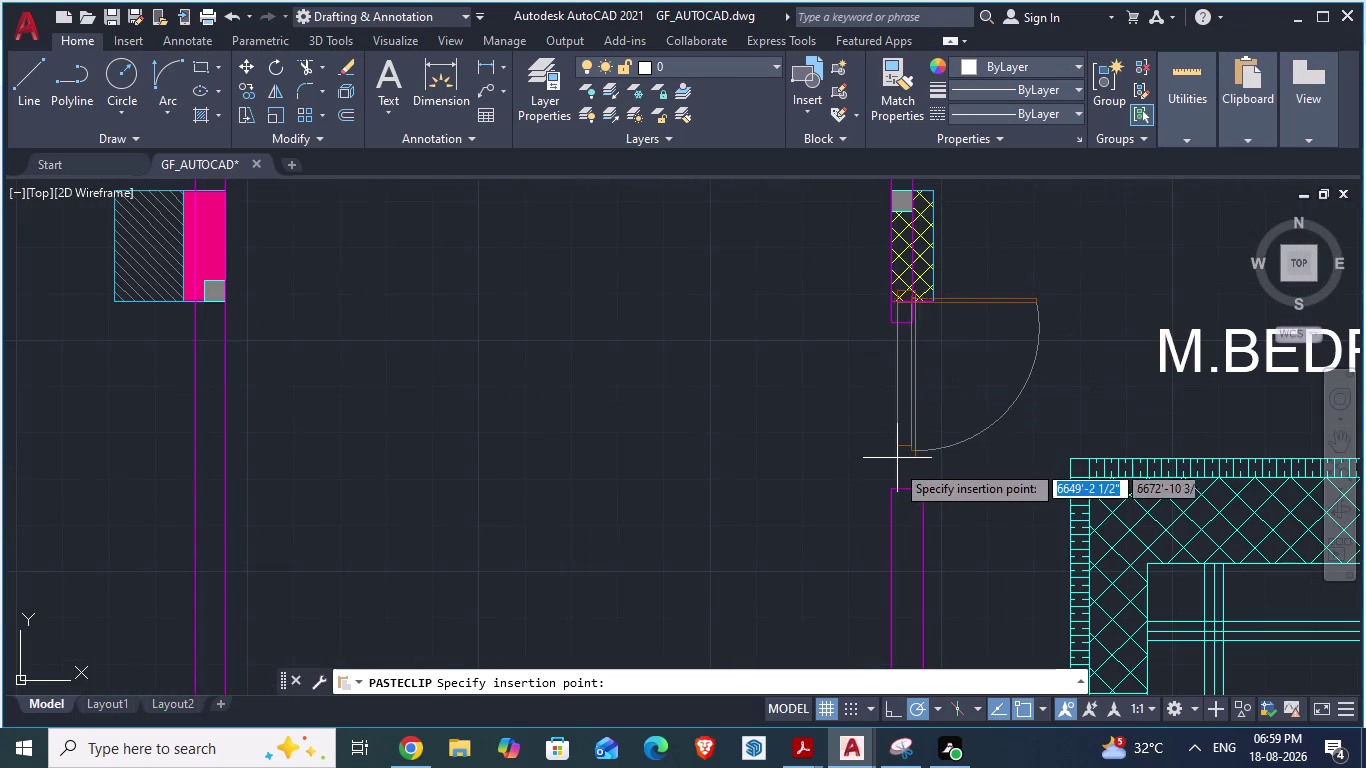
click(890, 494)
Cancel the repeated paste and switch to the ARCH PLANS - 900 SQ YRDS drawing.
scroll(up, 3)
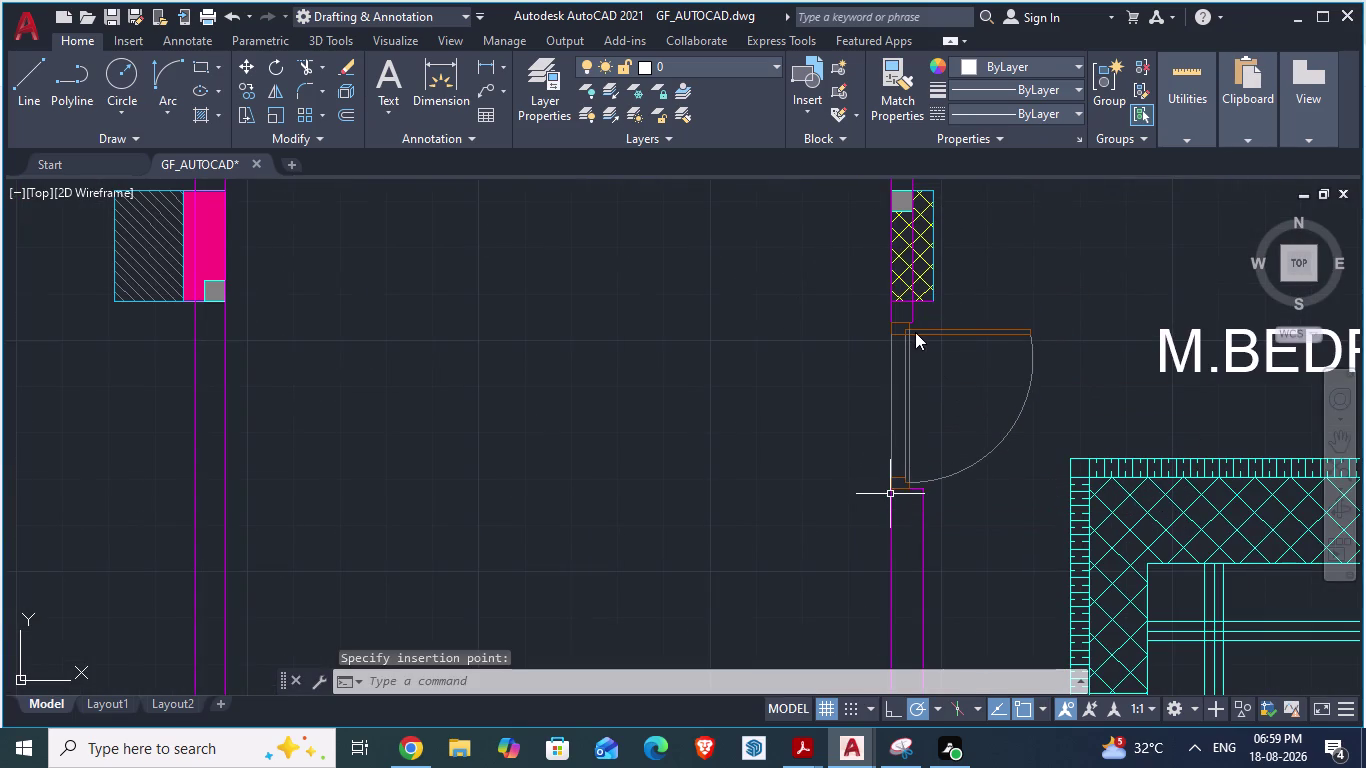
scroll(up, 3)
scroll(down, 3)
key(Escape)
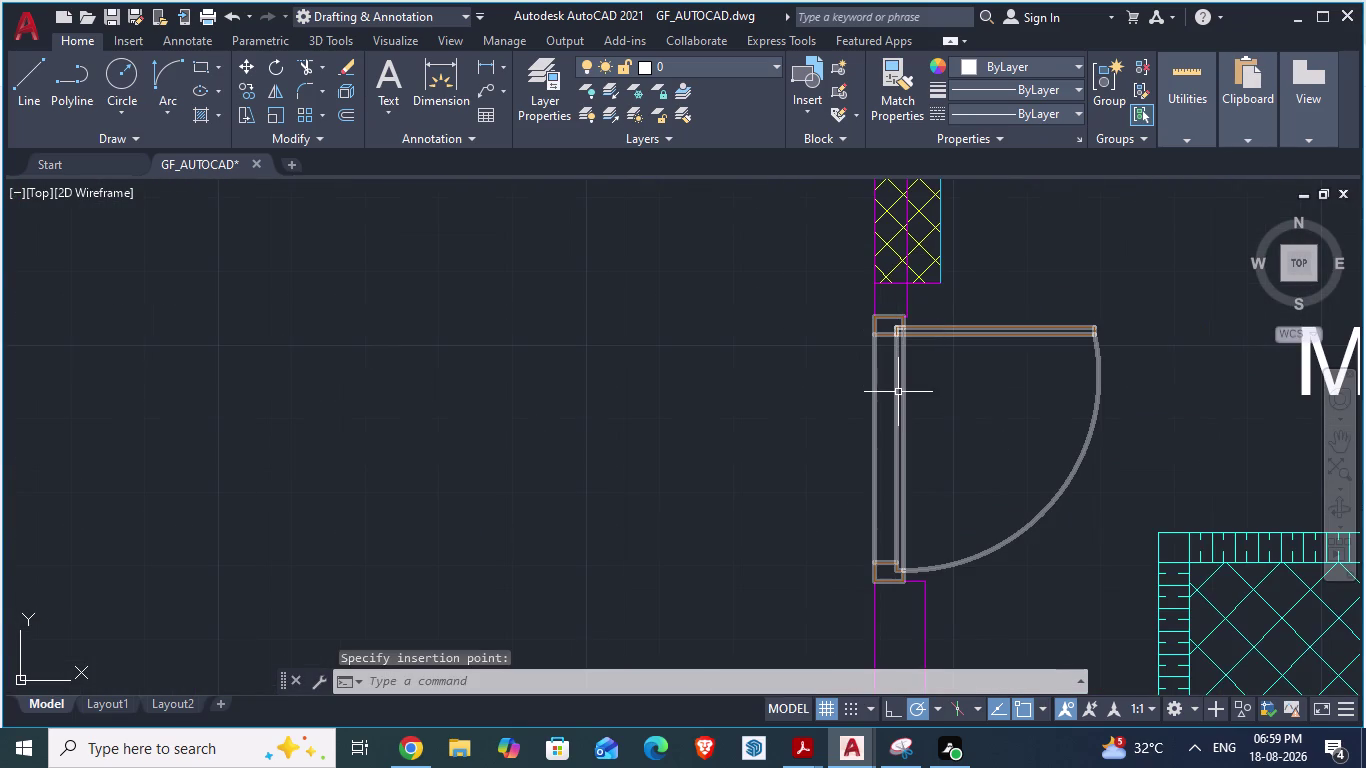
scroll(down, 3)
scroll(down, 3)
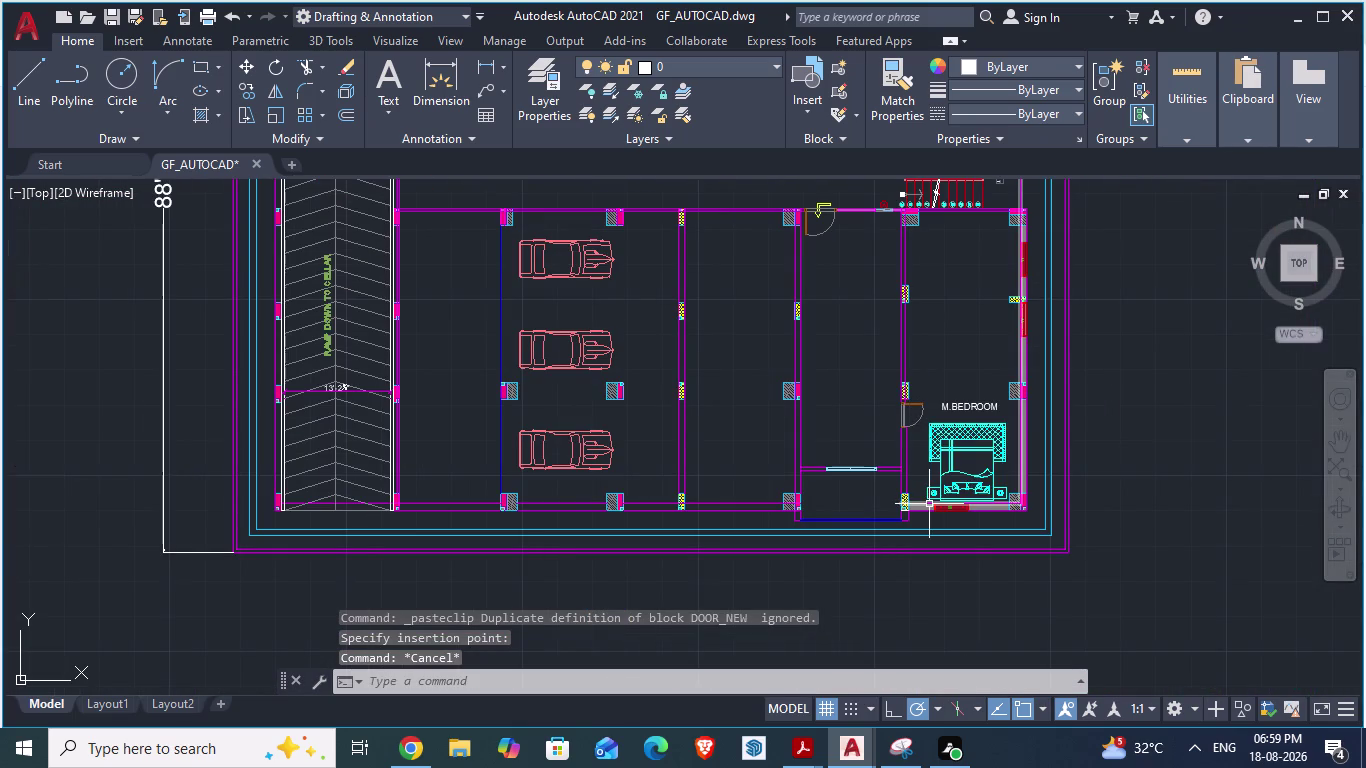
key(alt+Tab)
Switch to the GF_AUTOCAD plan and zoom in on the bedroom door jamb.
scroll(down, 3)
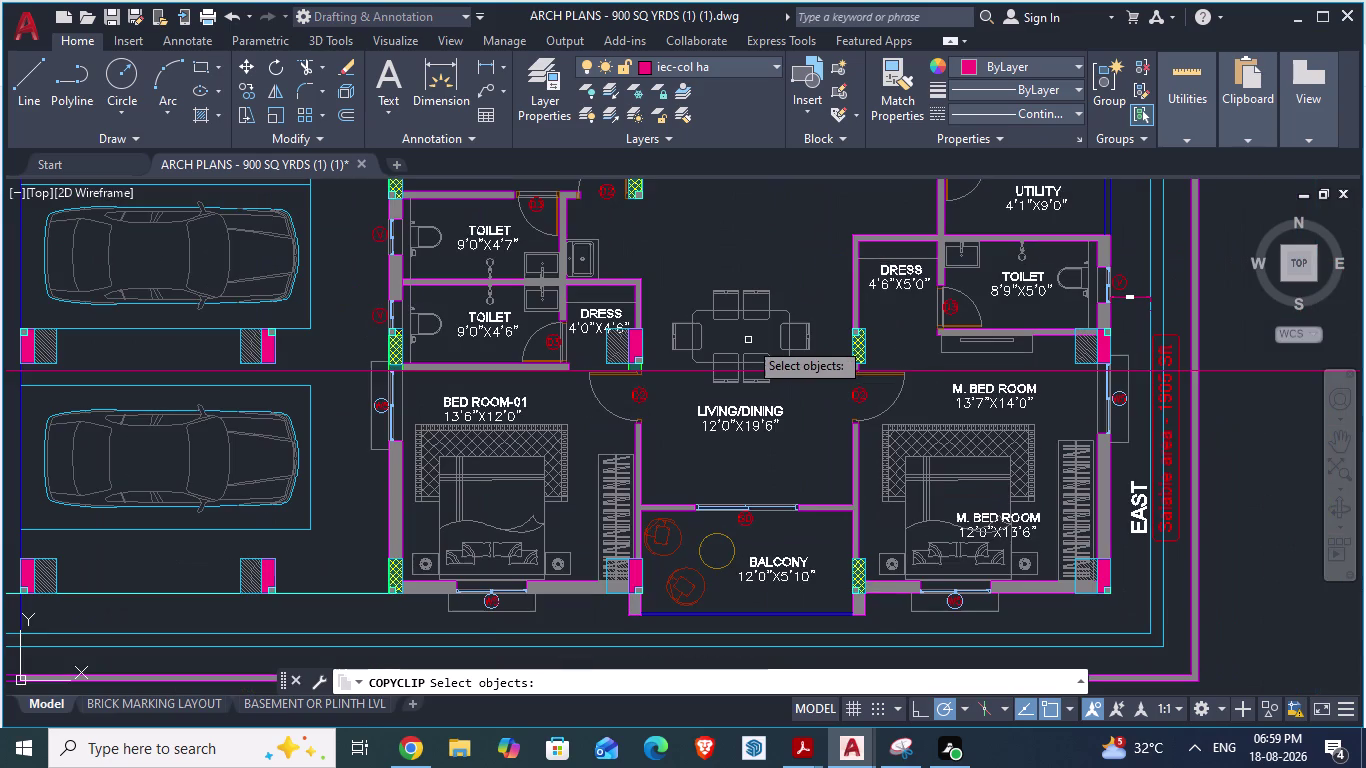
scroll(up, 3)
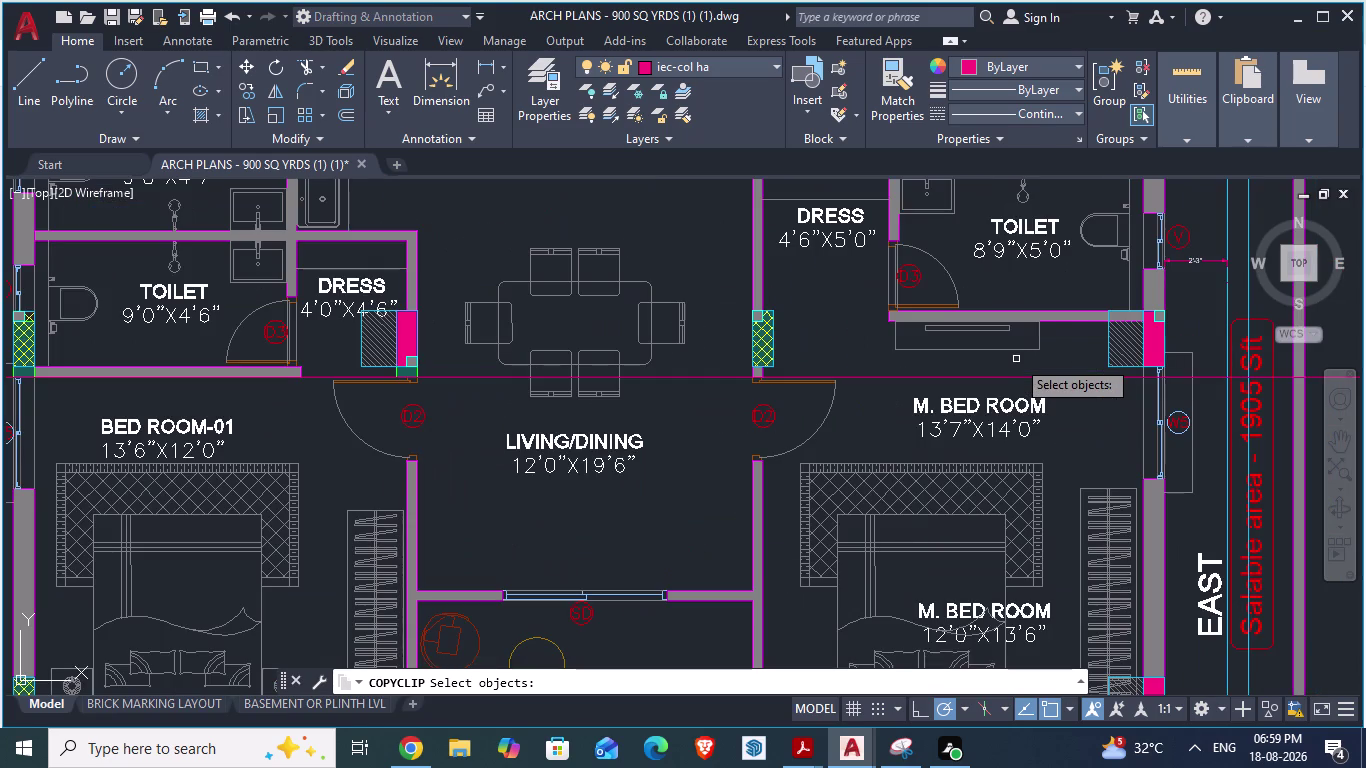
scroll(down, 3)
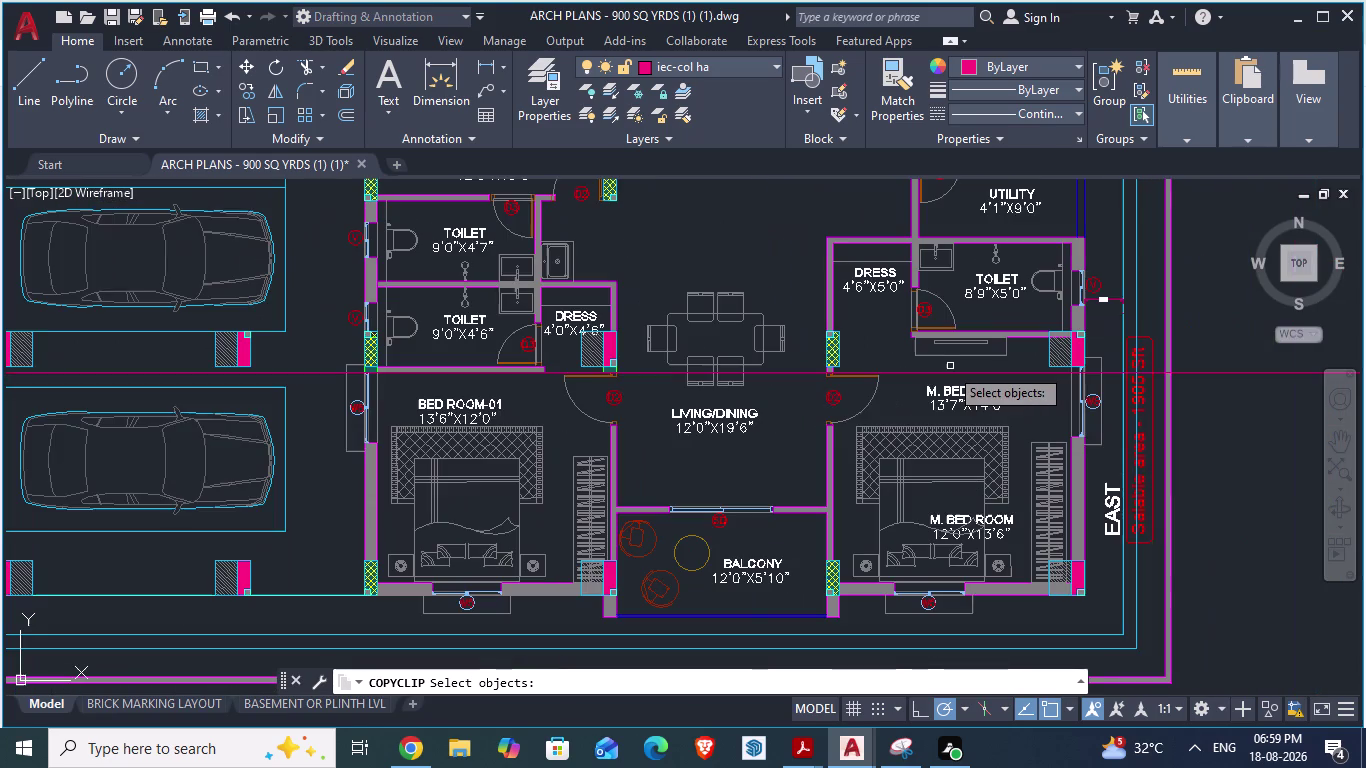
scroll(up, 3)
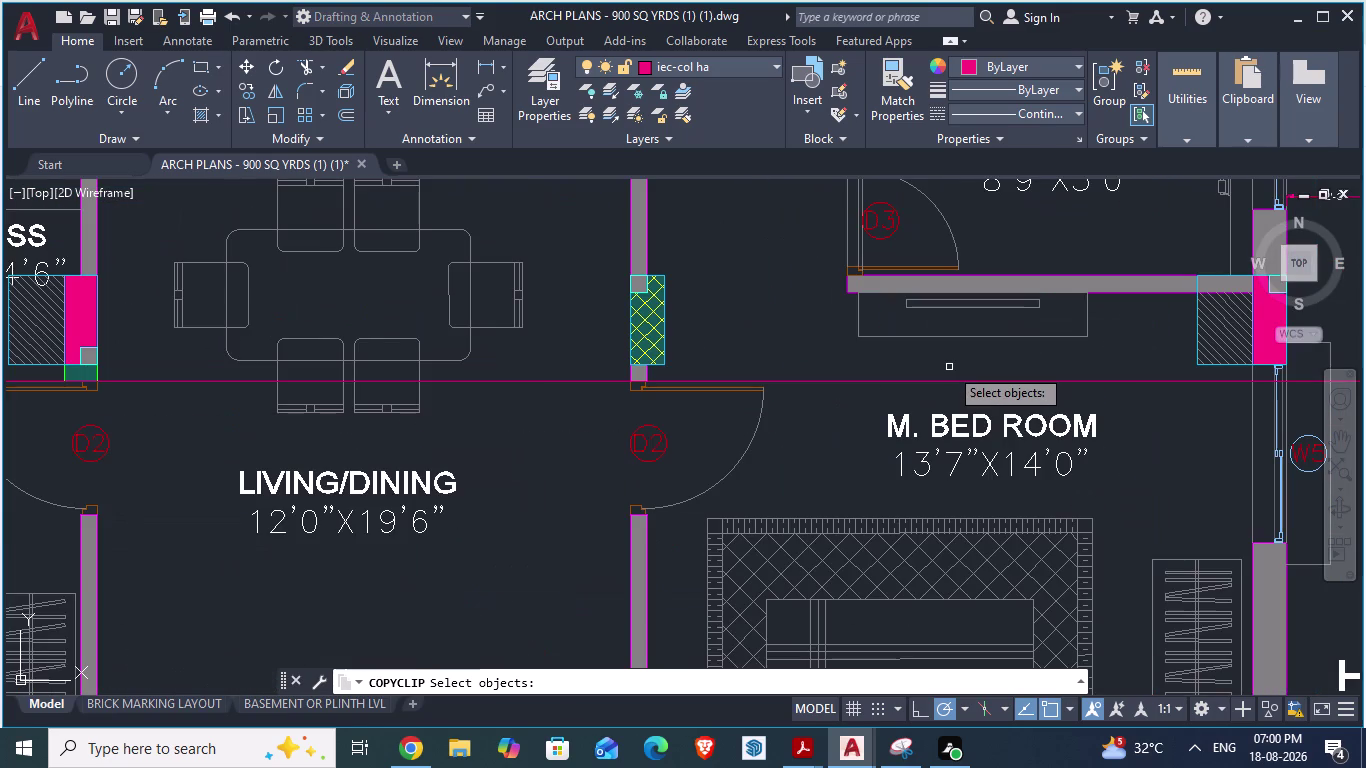
scroll(up, 3)
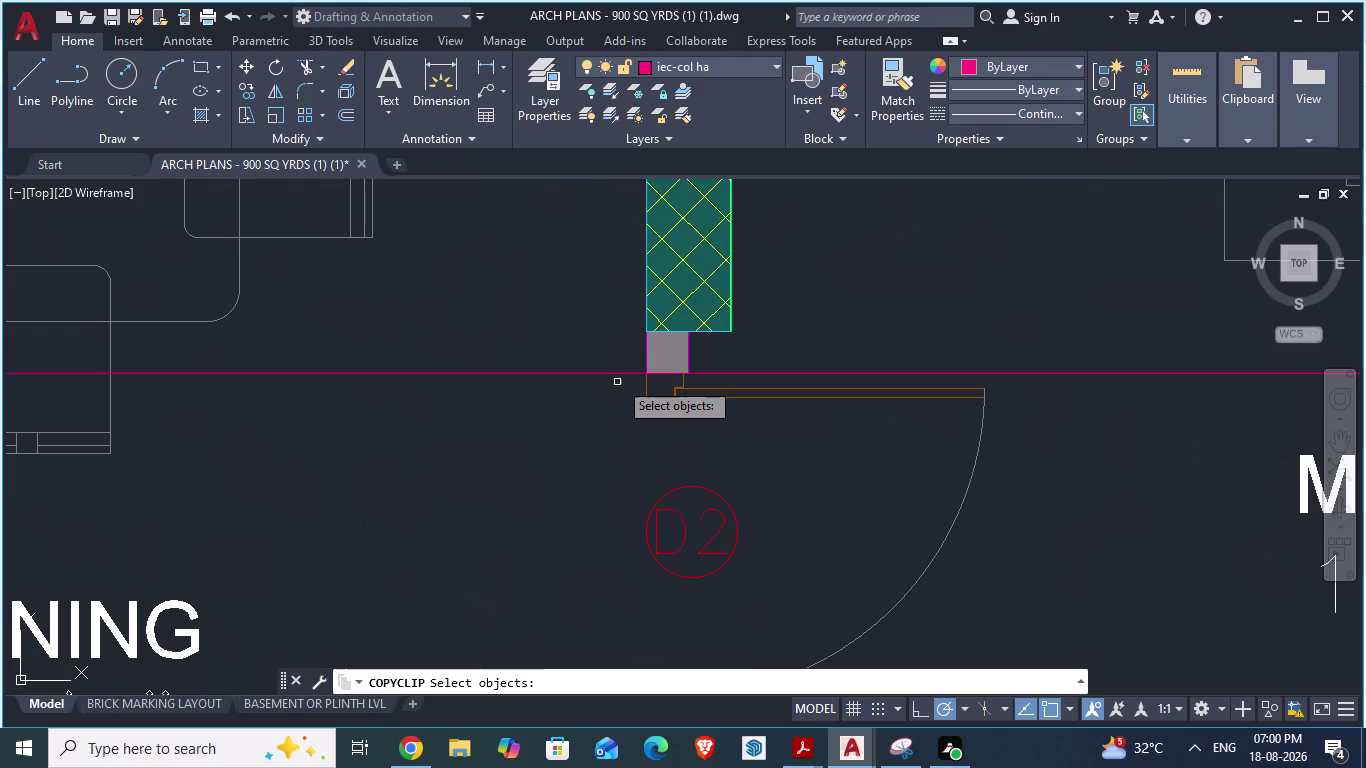
key(alt+Tab)
scroll(up, 3)
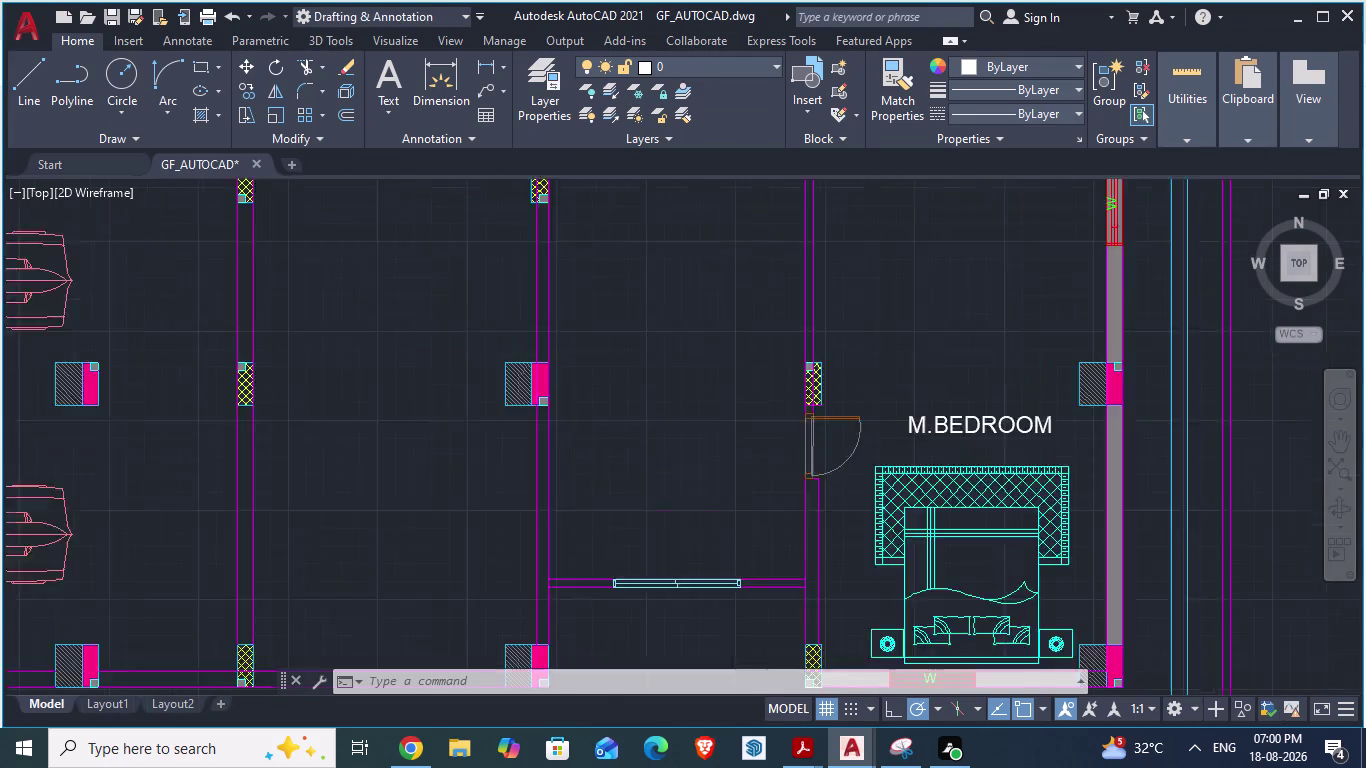
scroll(up, 3)
scroll(up, 3)
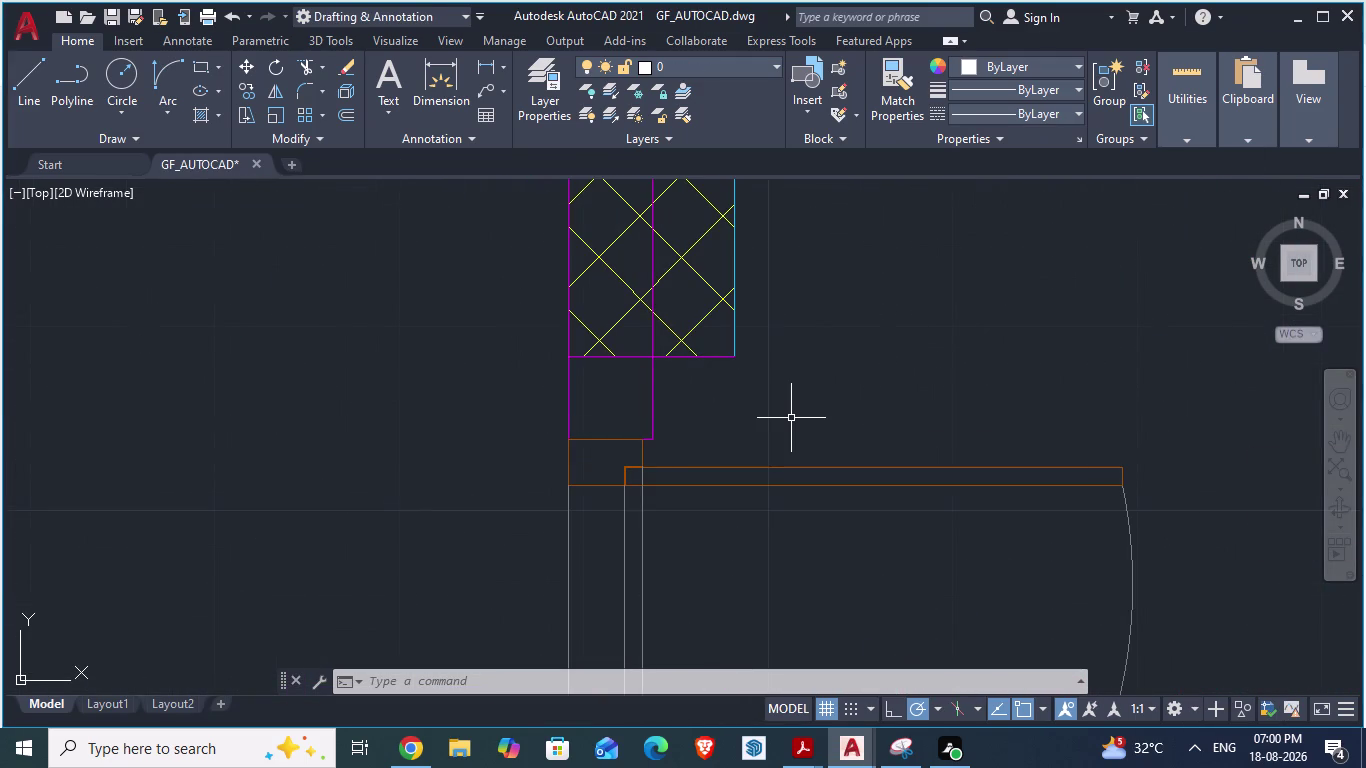
Trim the hatch lines at the door jamb using a TRIM fence.
key(Escape)
text(T)
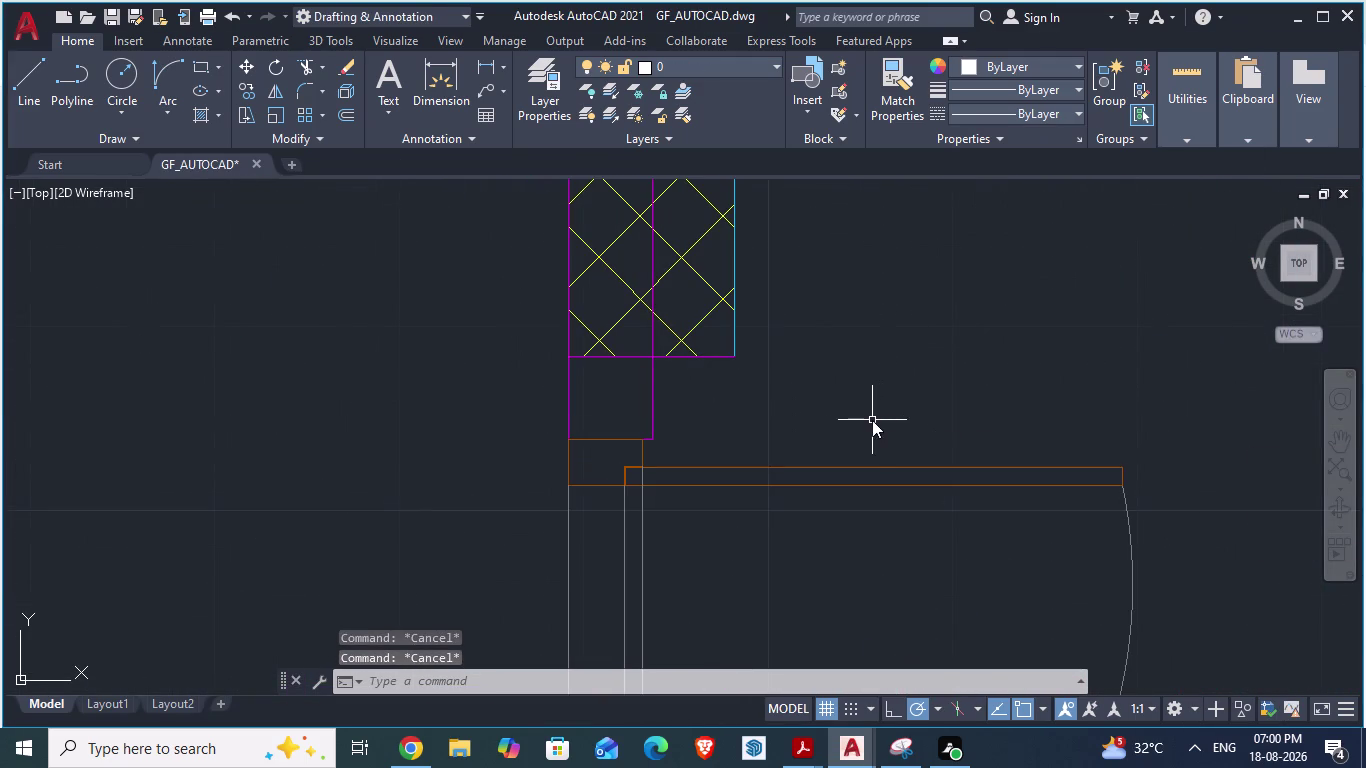
text(R)
key(Return)
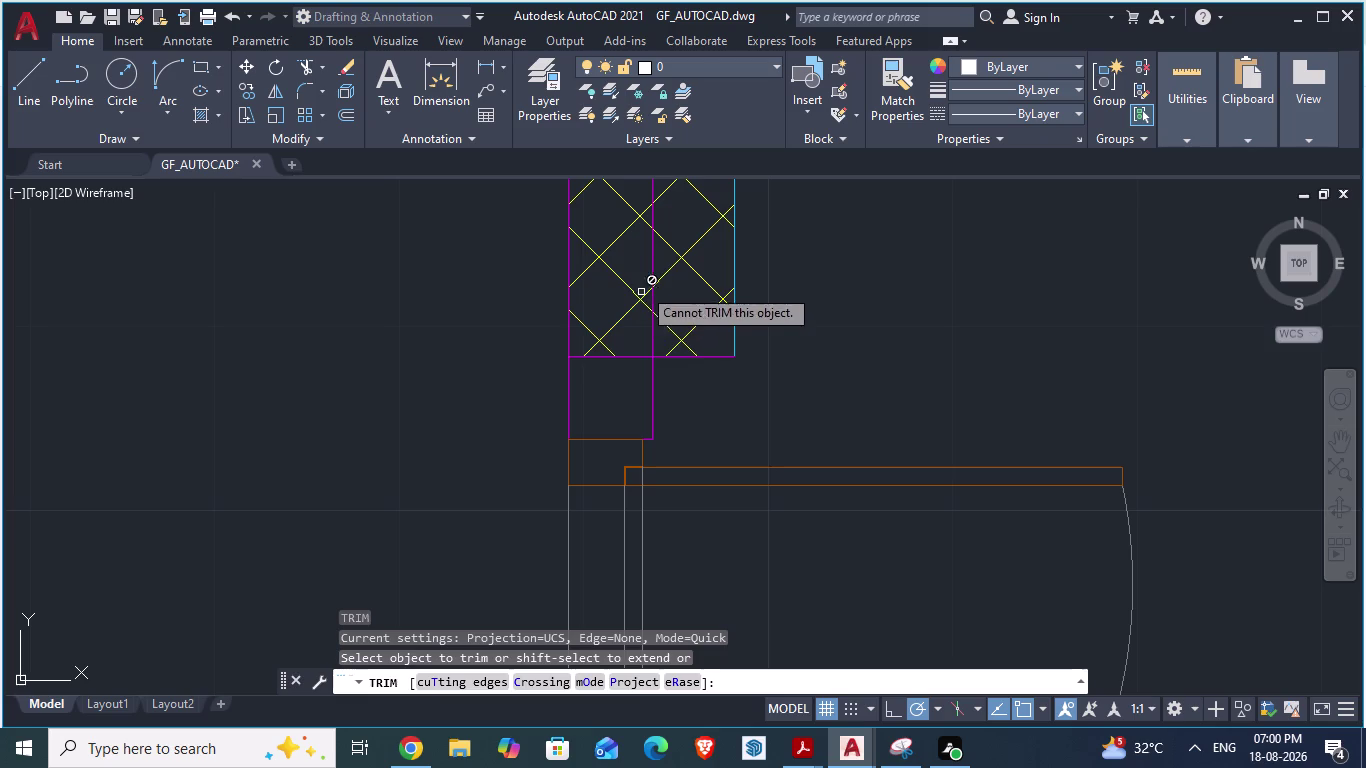
click(655, 270)
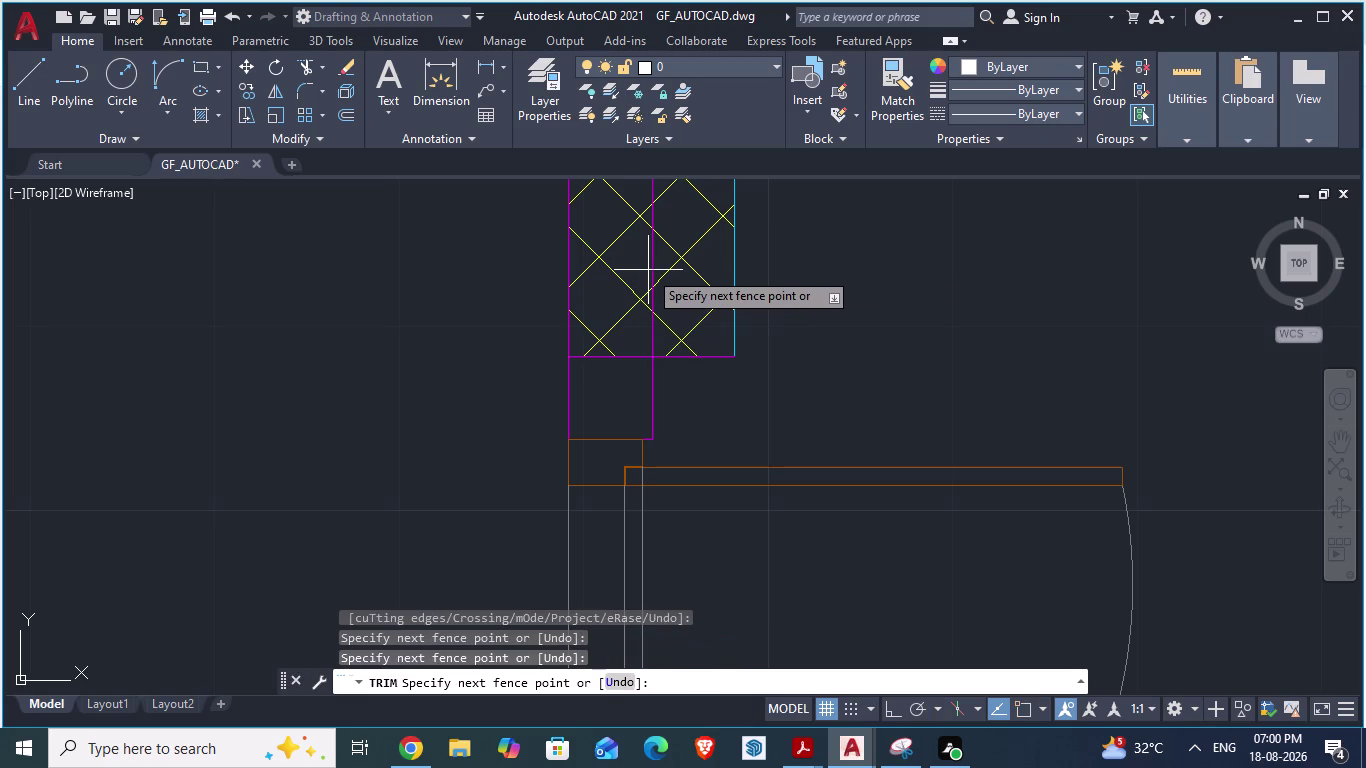
click(651, 268)
scroll(down, 3)
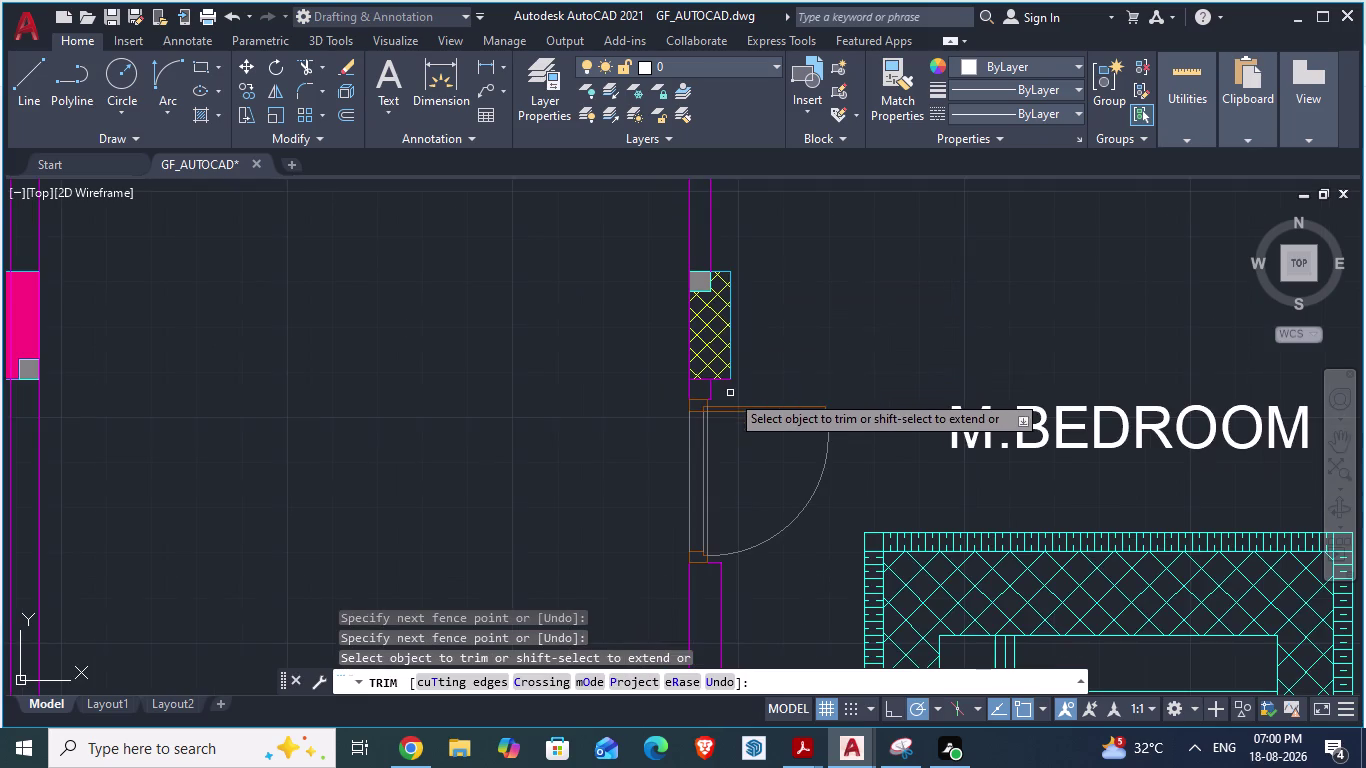
key(Escape)
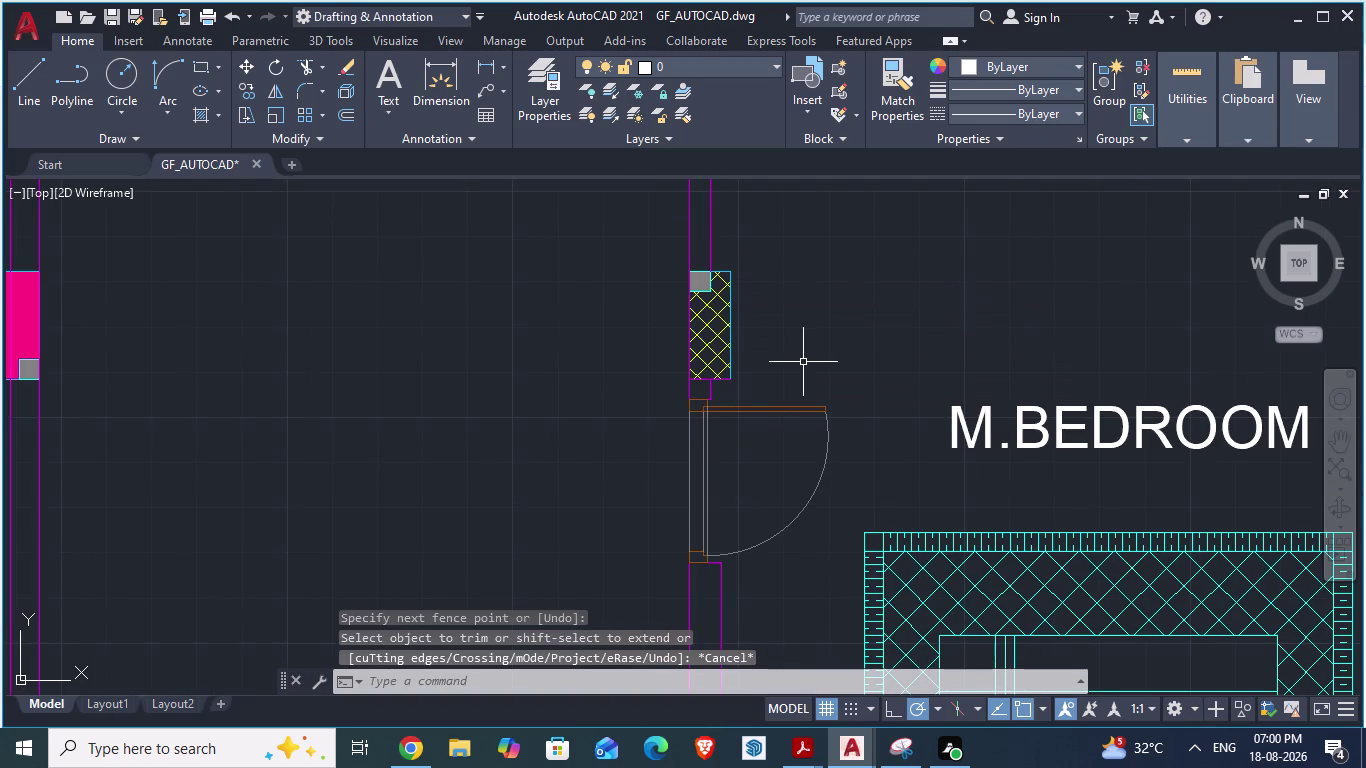
Save the GF_AUTOCAD drawing.
key(ctrl+s)
scroll(down, 3)
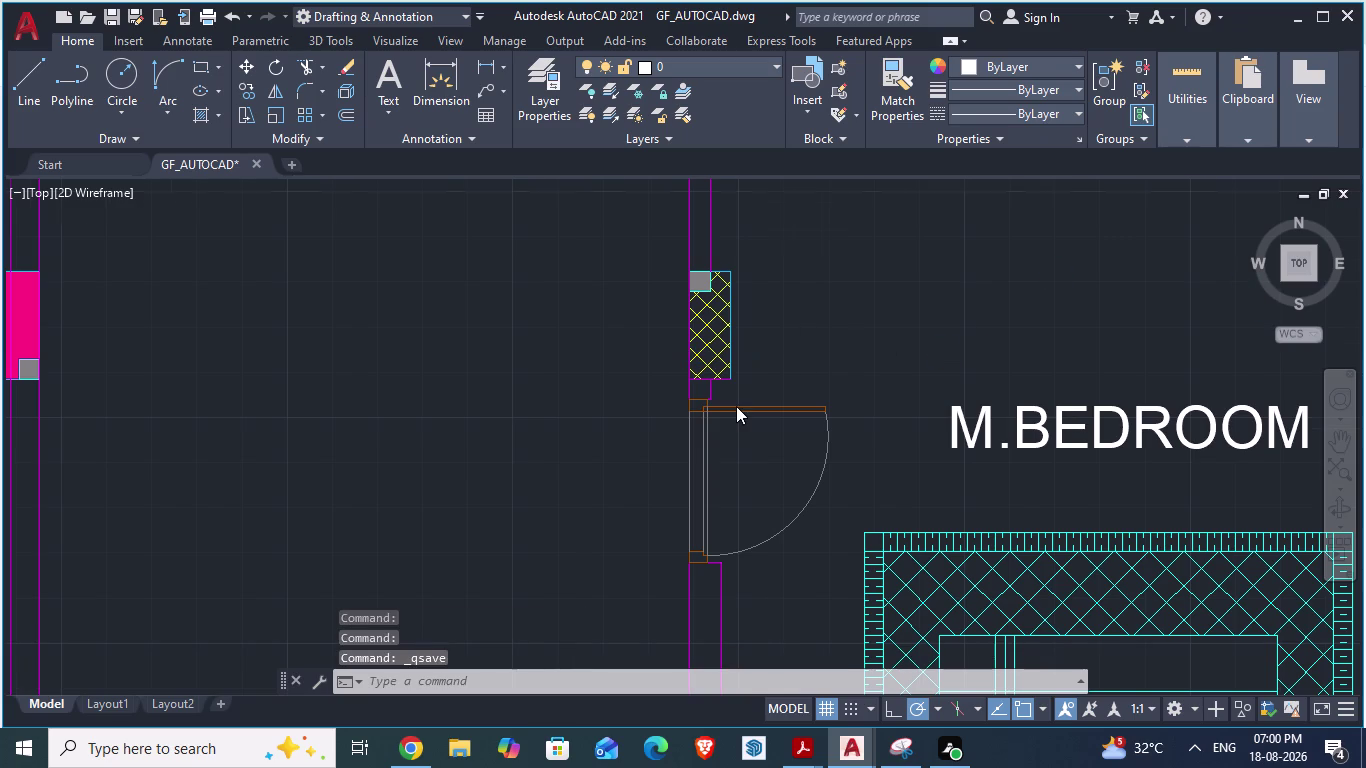
scroll(down, 3)
key(alt+Tab)
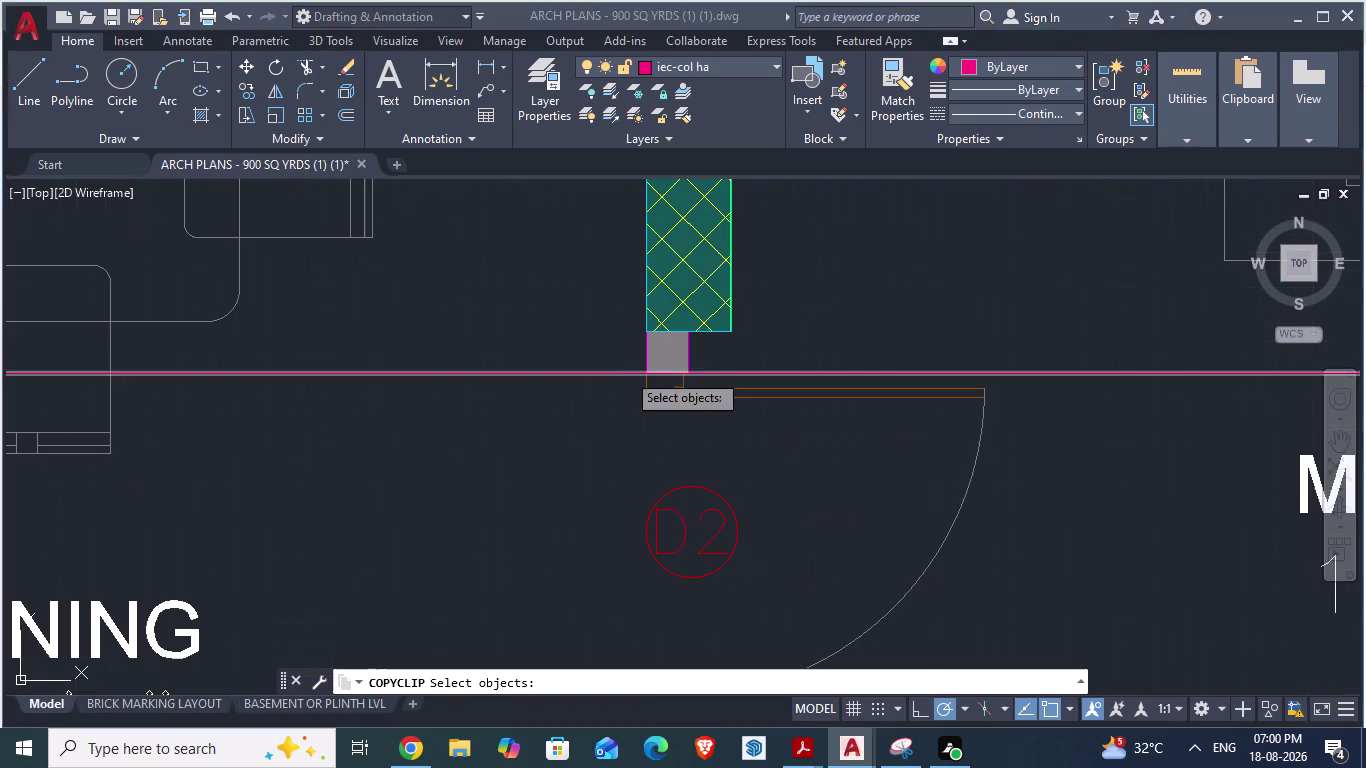
scroll(down, 3)
scroll(down, 3)
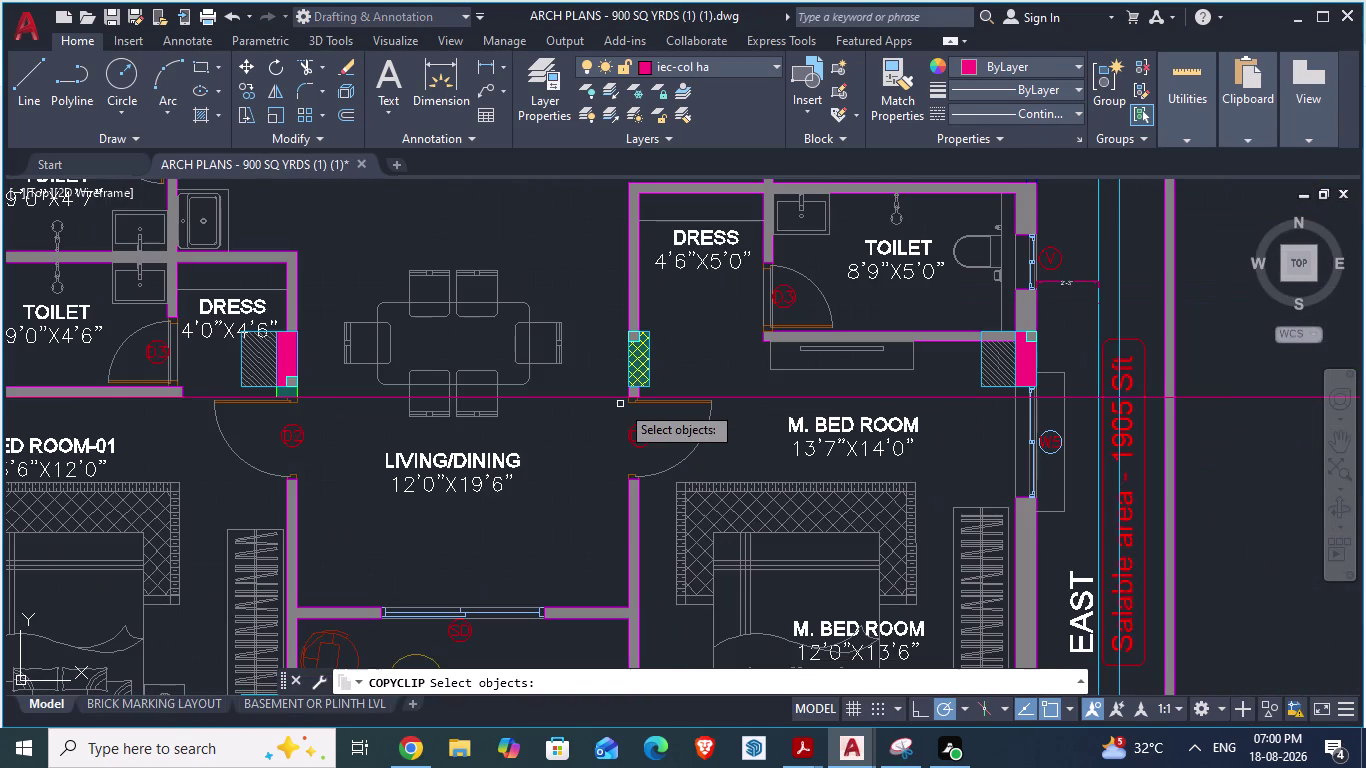
scroll(down, 3)
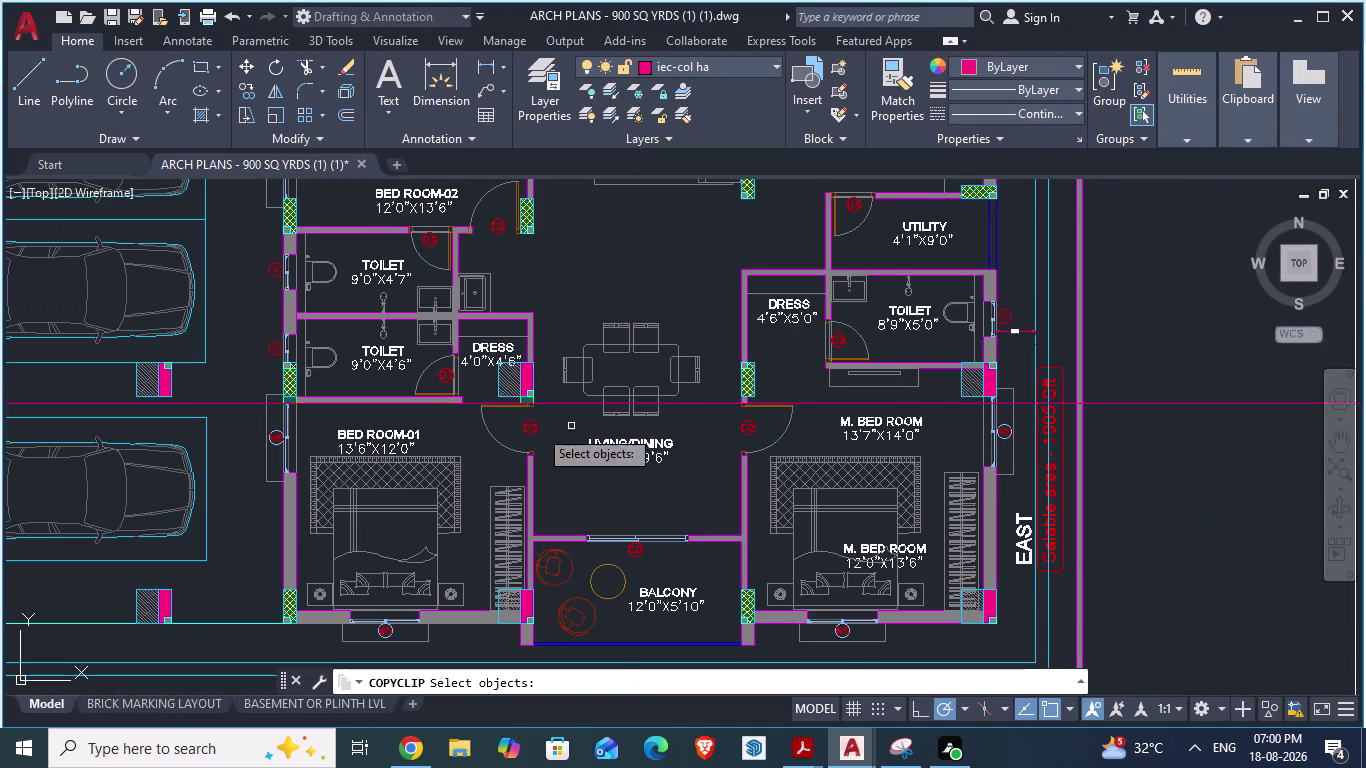
scroll(up, 3)
key(alt+Tab)
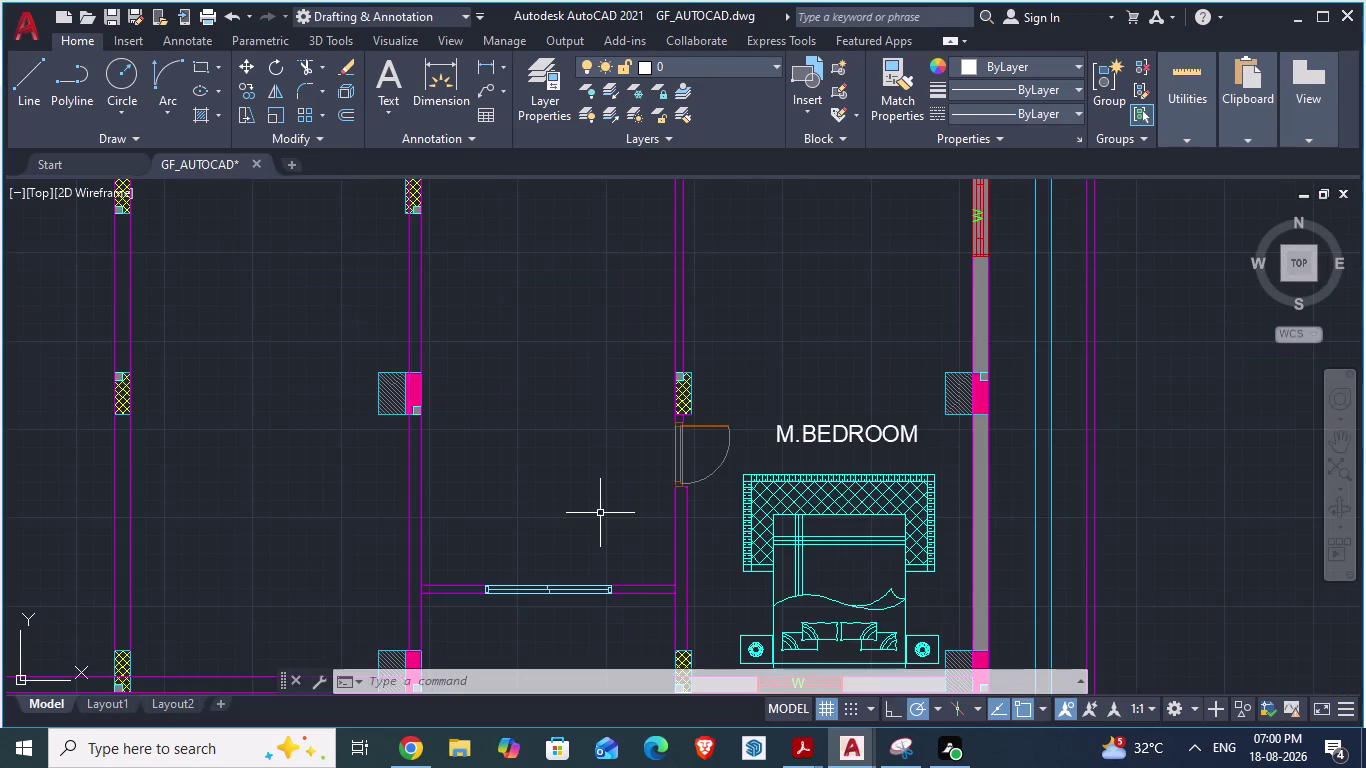
scroll(down, 3)
scroll(up, 3)
scroll(down, 3)
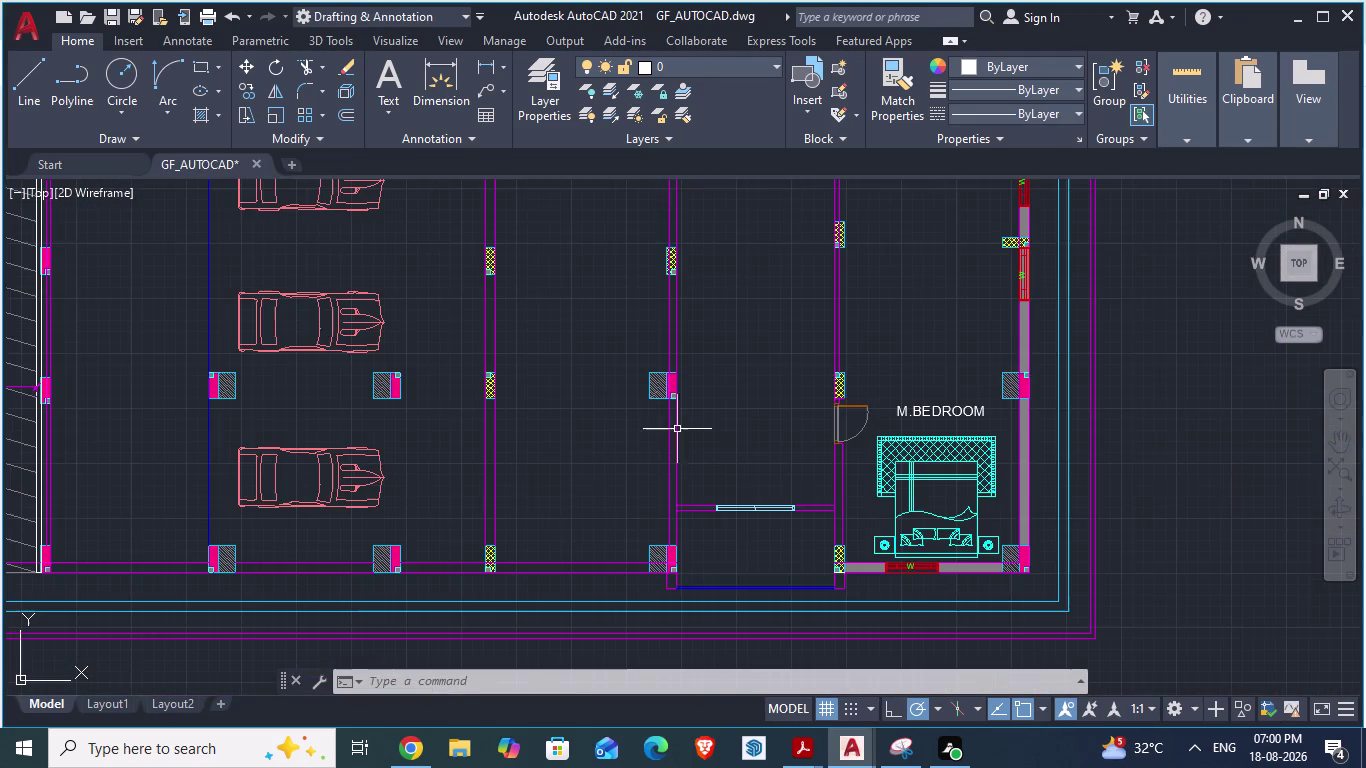
key(alt+Tab)
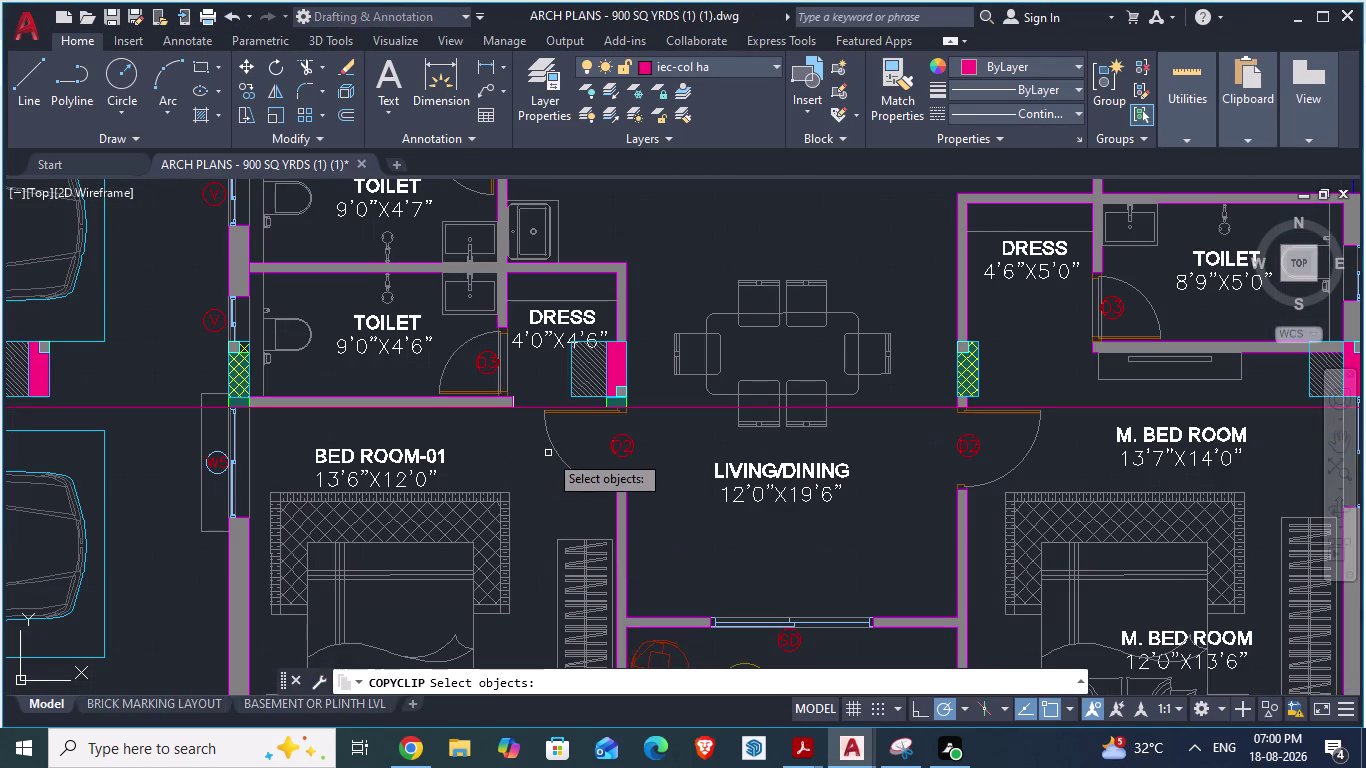
scroll(down, 3)
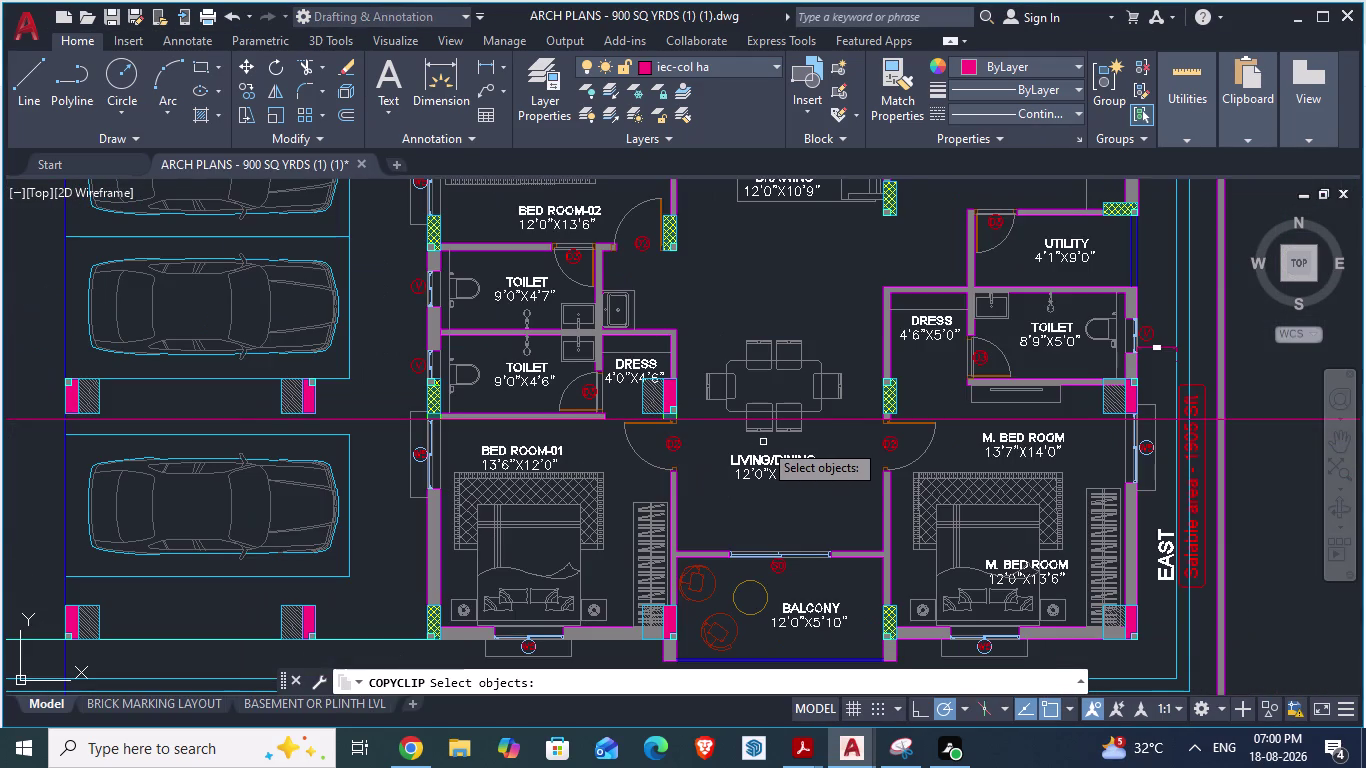
scroll(up, 3)
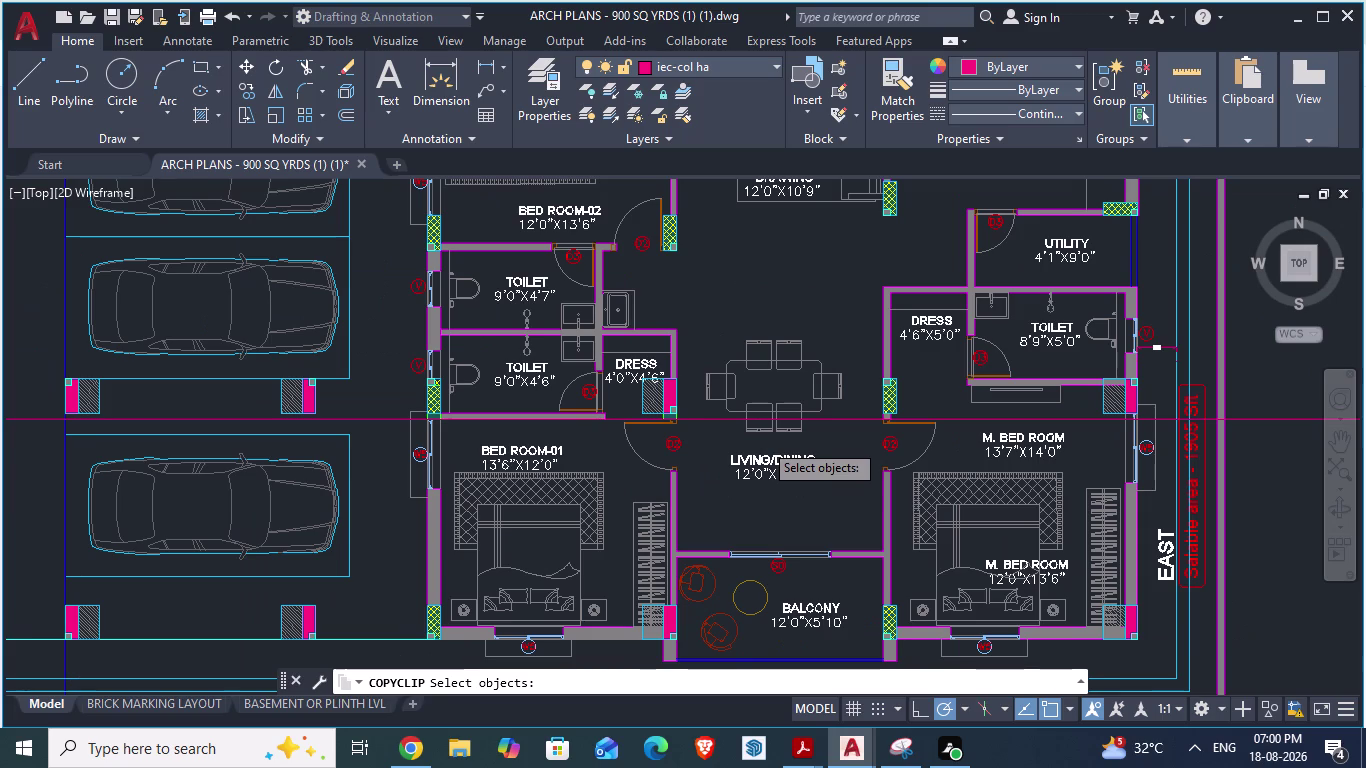
scroll(up, 3)
scroll(down, 3)
scroll(up, 3)
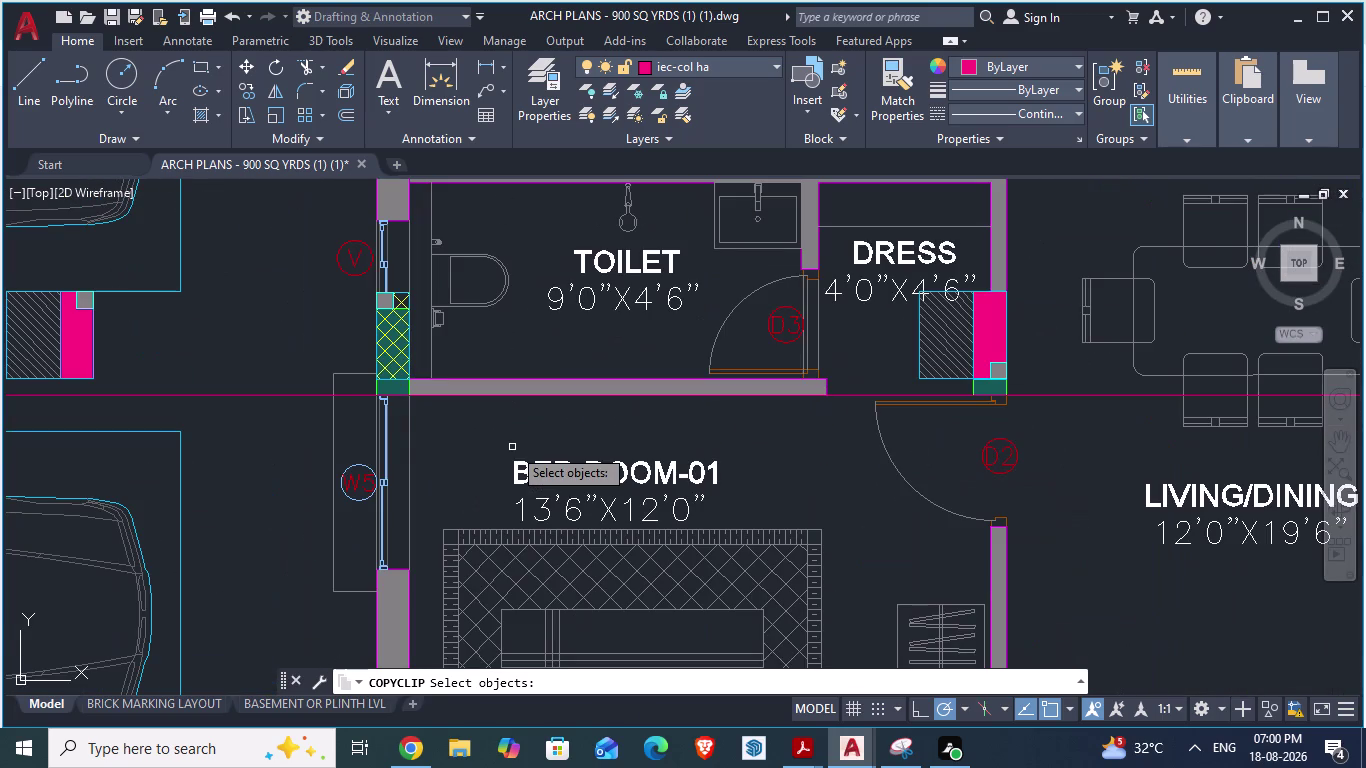
scroll(down, 3)
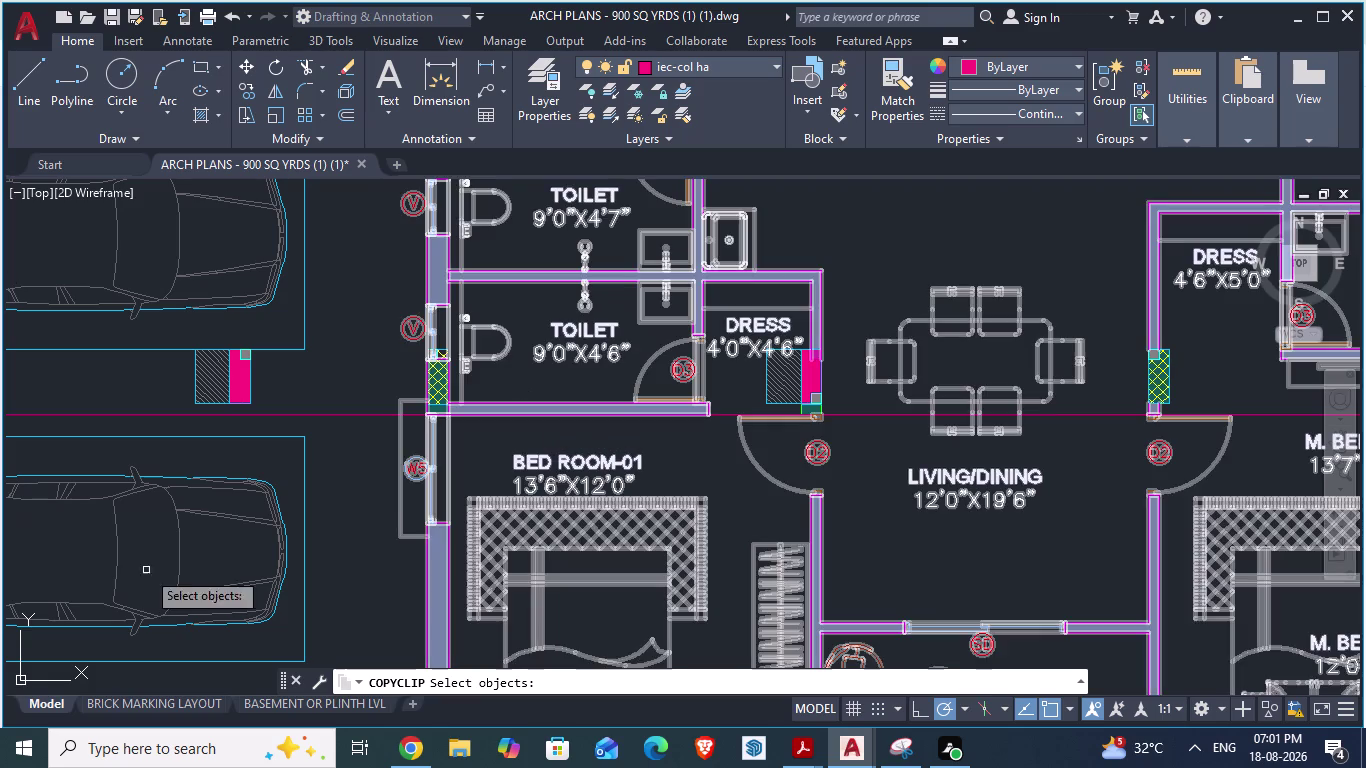
scroll(down, 3)
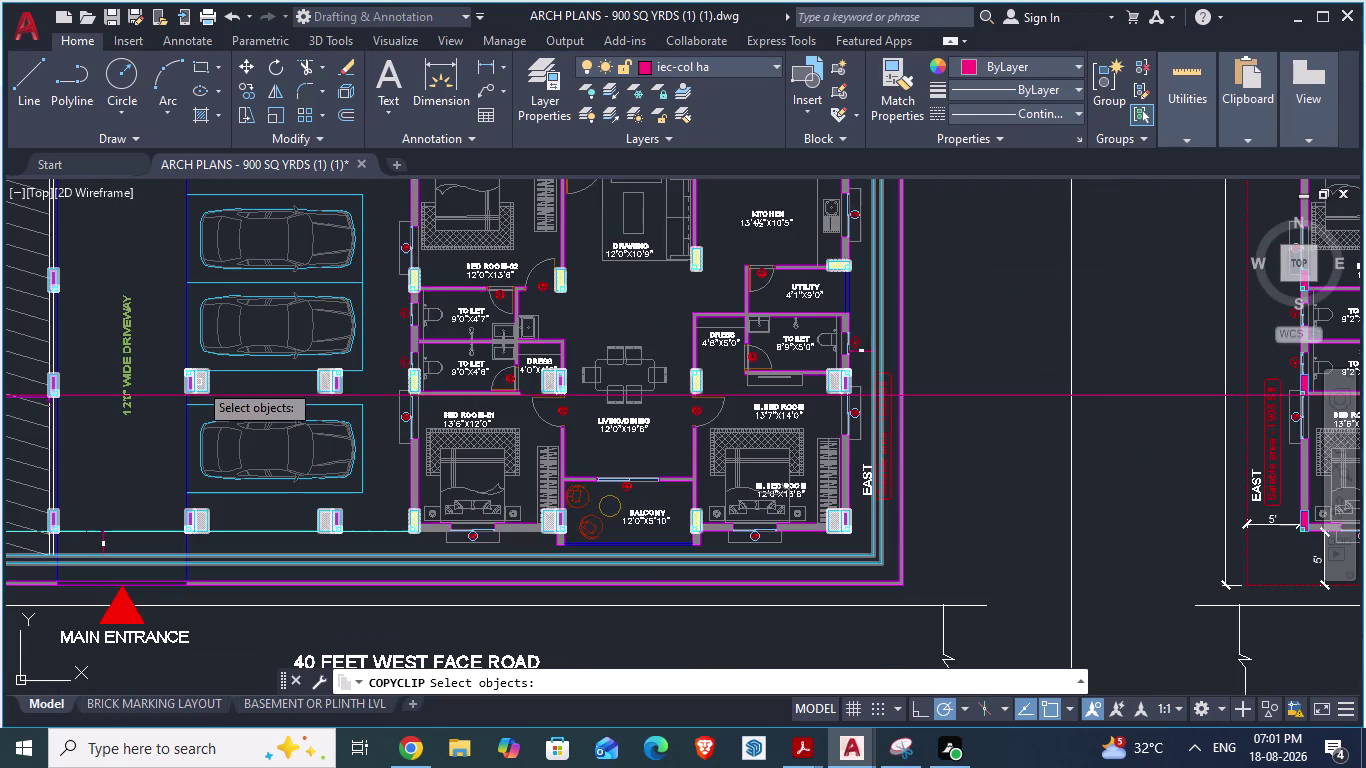
scroll(up, 3)
scroll(down, 3)
scroll(up, 3)
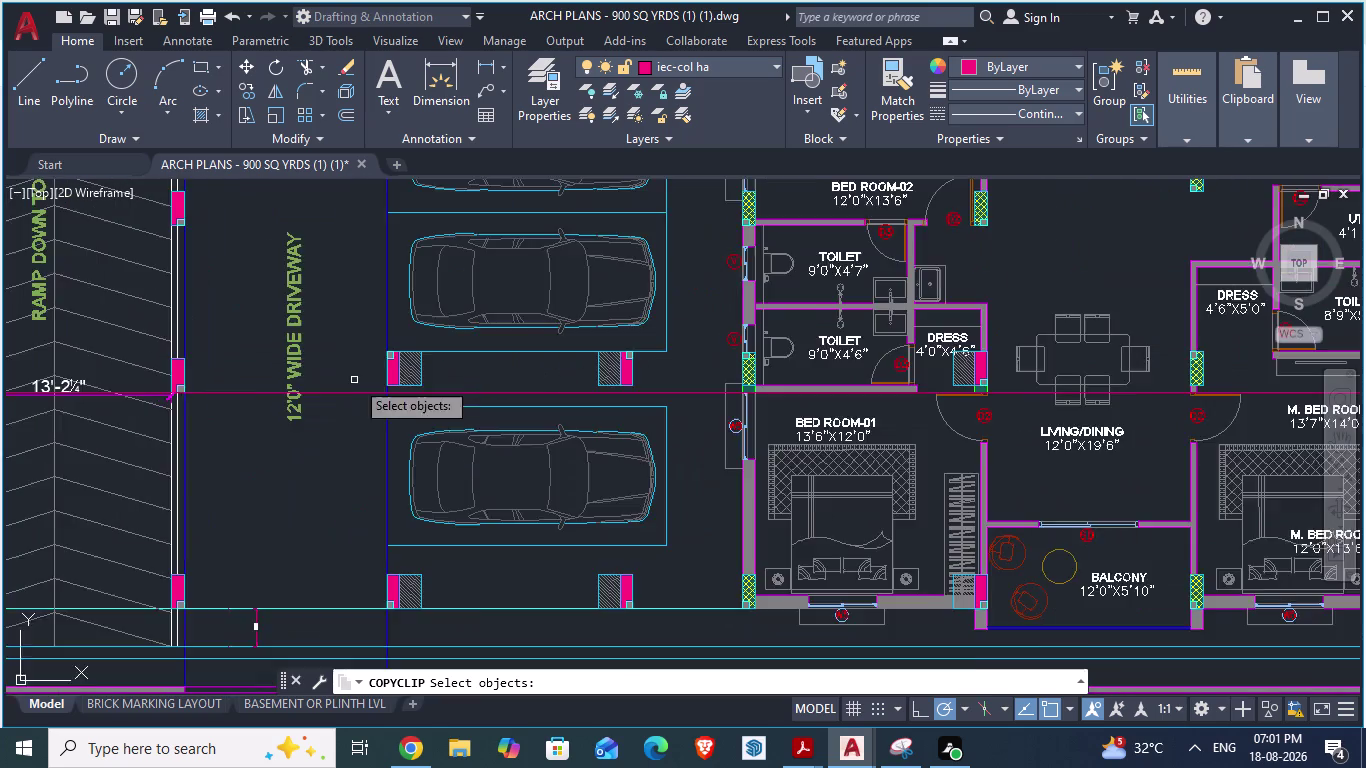
scroll(up, 3)
scroll(down, 3)
scroll(up, 3)
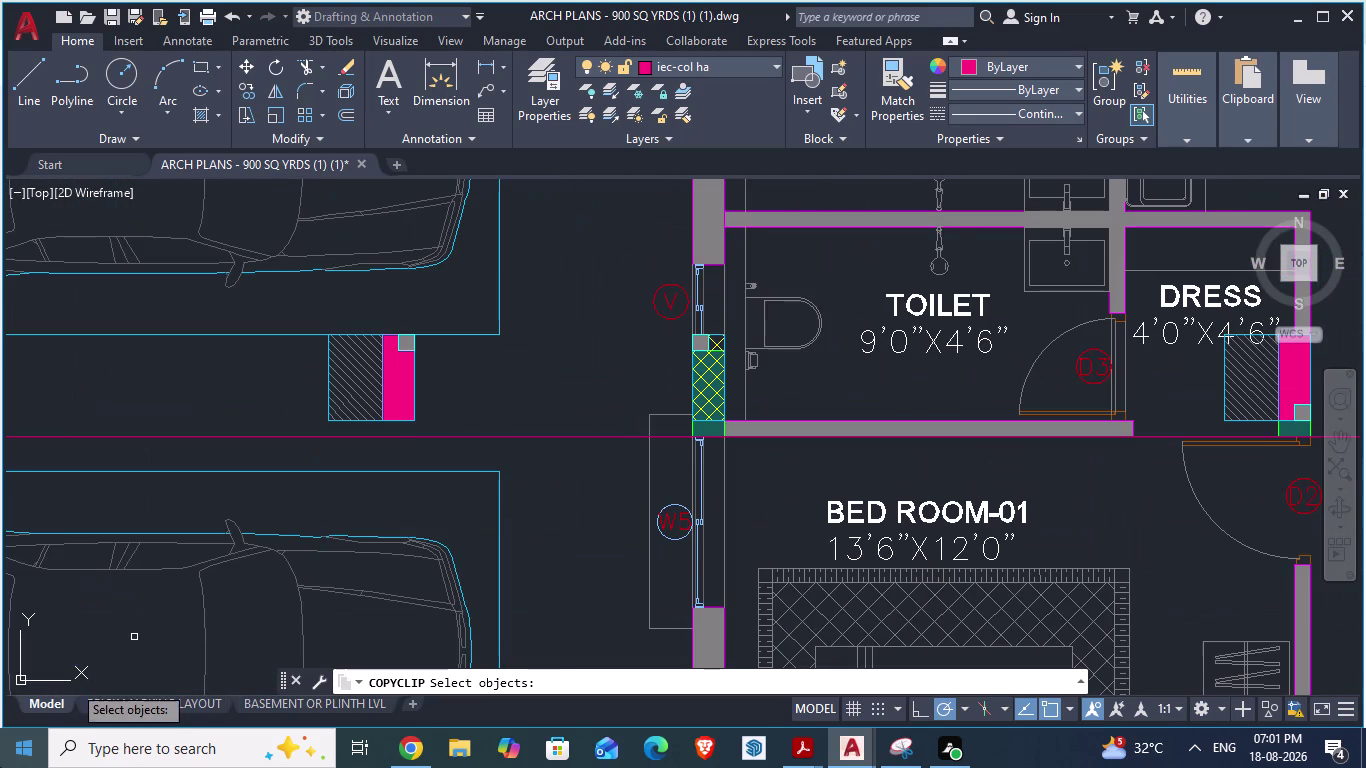
scroll(up, 3)
scroll(down, 3)
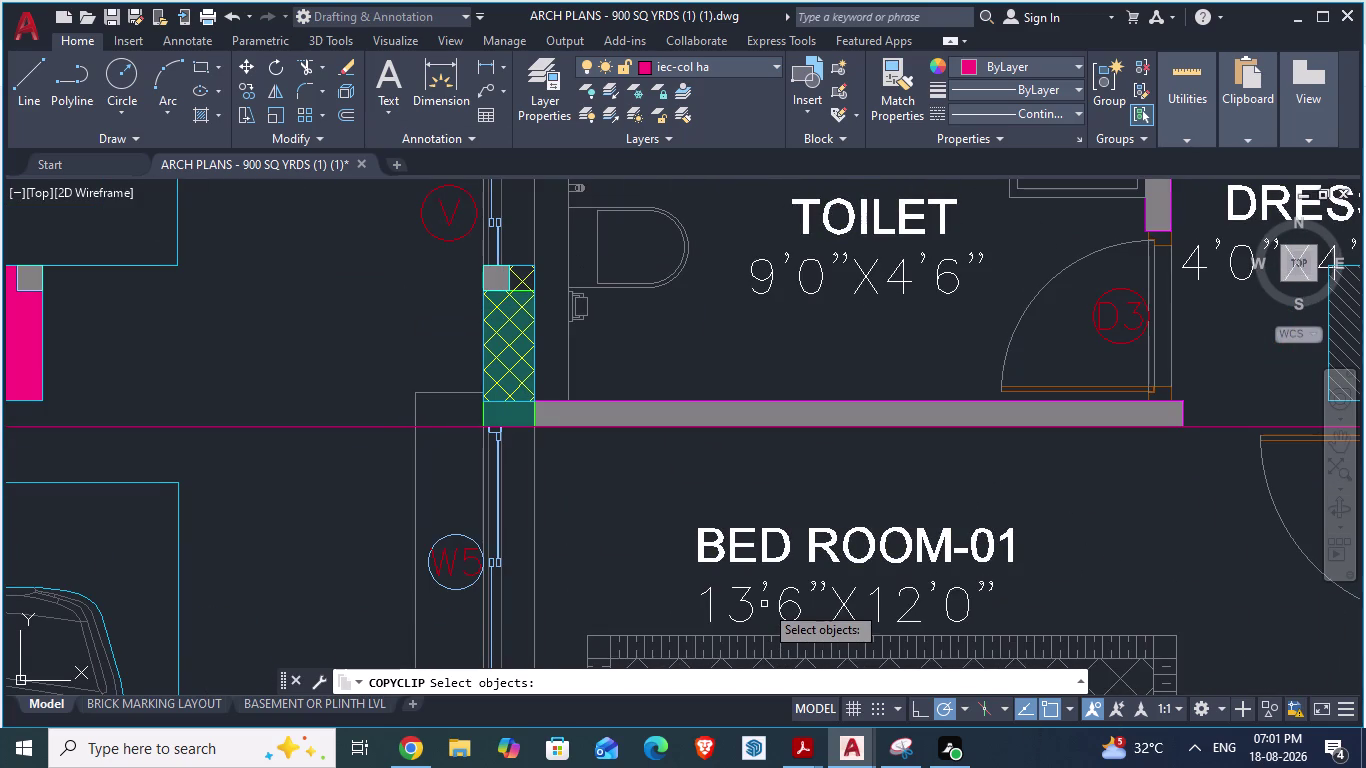
Switch to the GF_AUTOCAD drawing and zoom to the M.BEDROOM wall.
key(alt+Tab)
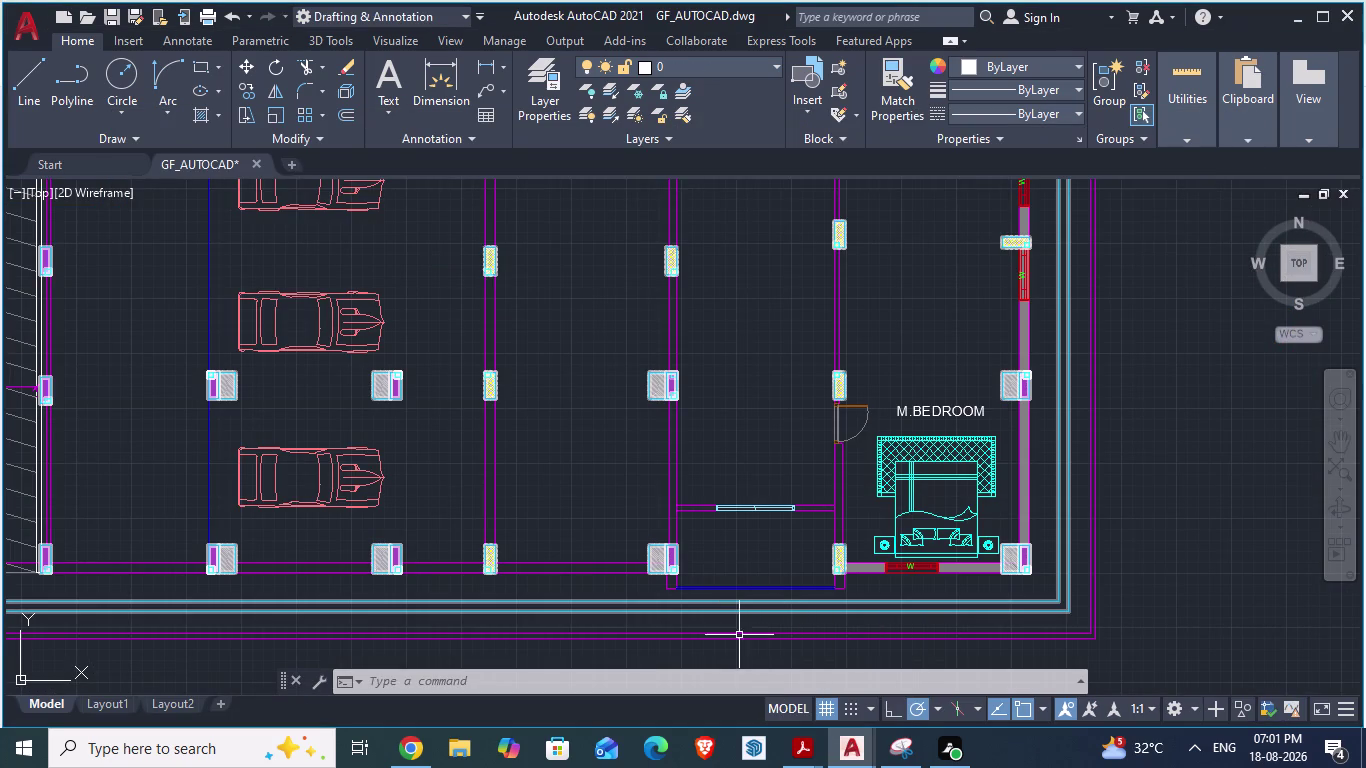
scroll(up, 3)
scroll(up, 3)
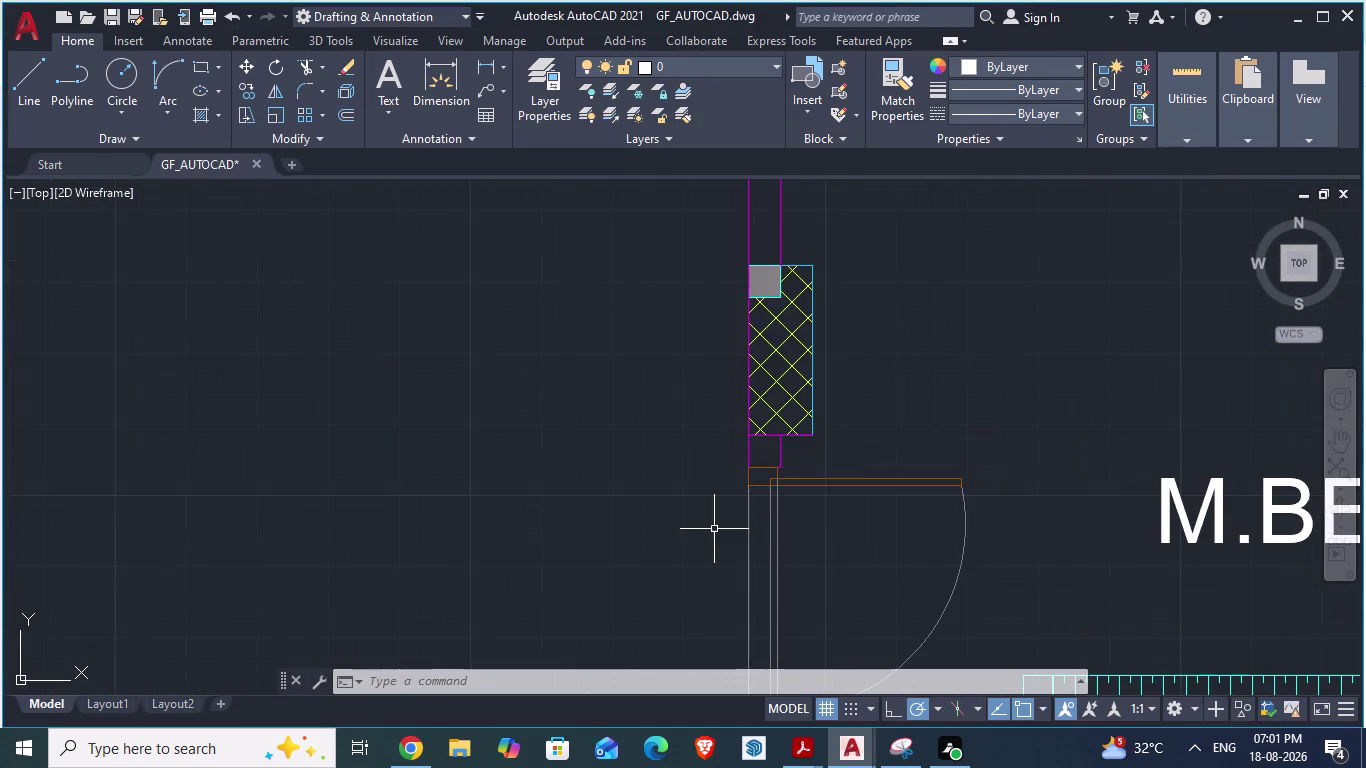
scroll(up, 3)
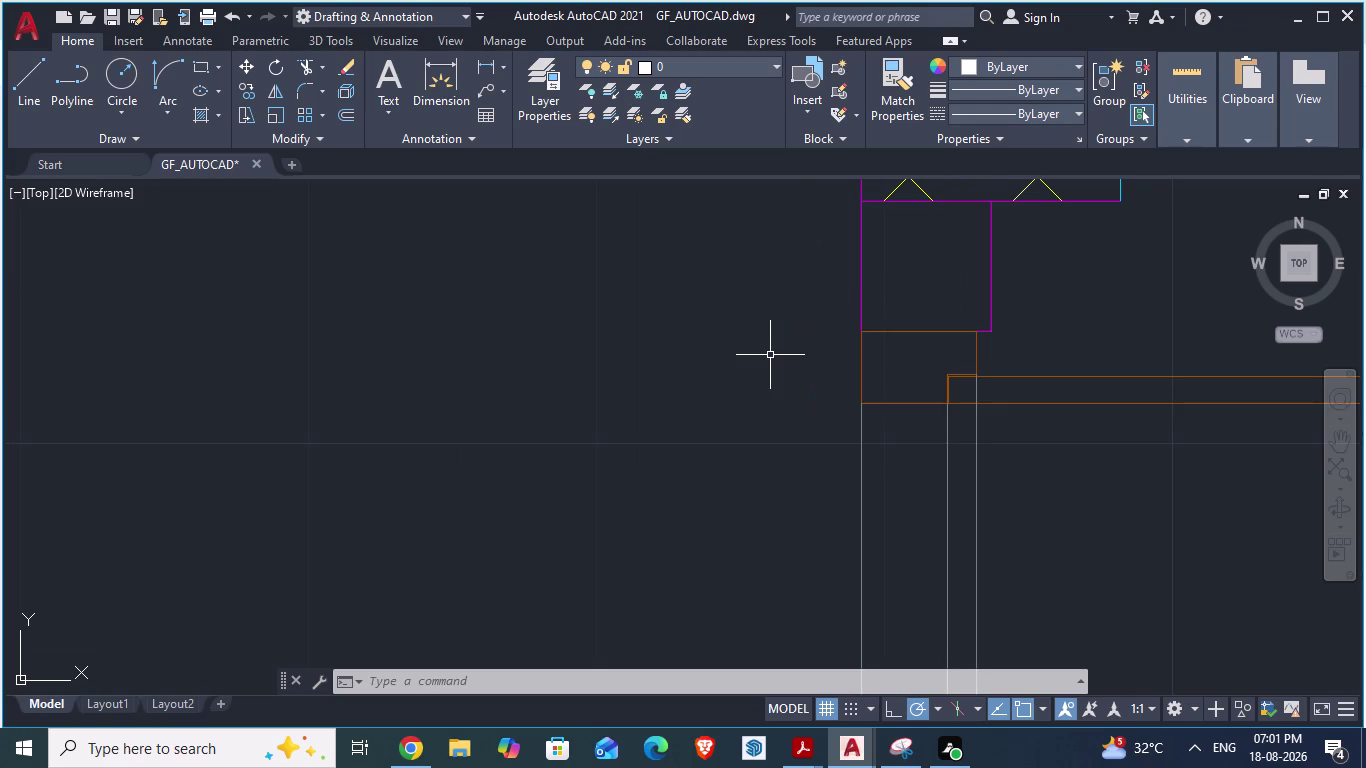
Add two horizontal construction lines (XL) at the wall edge and near the door.
key(x)
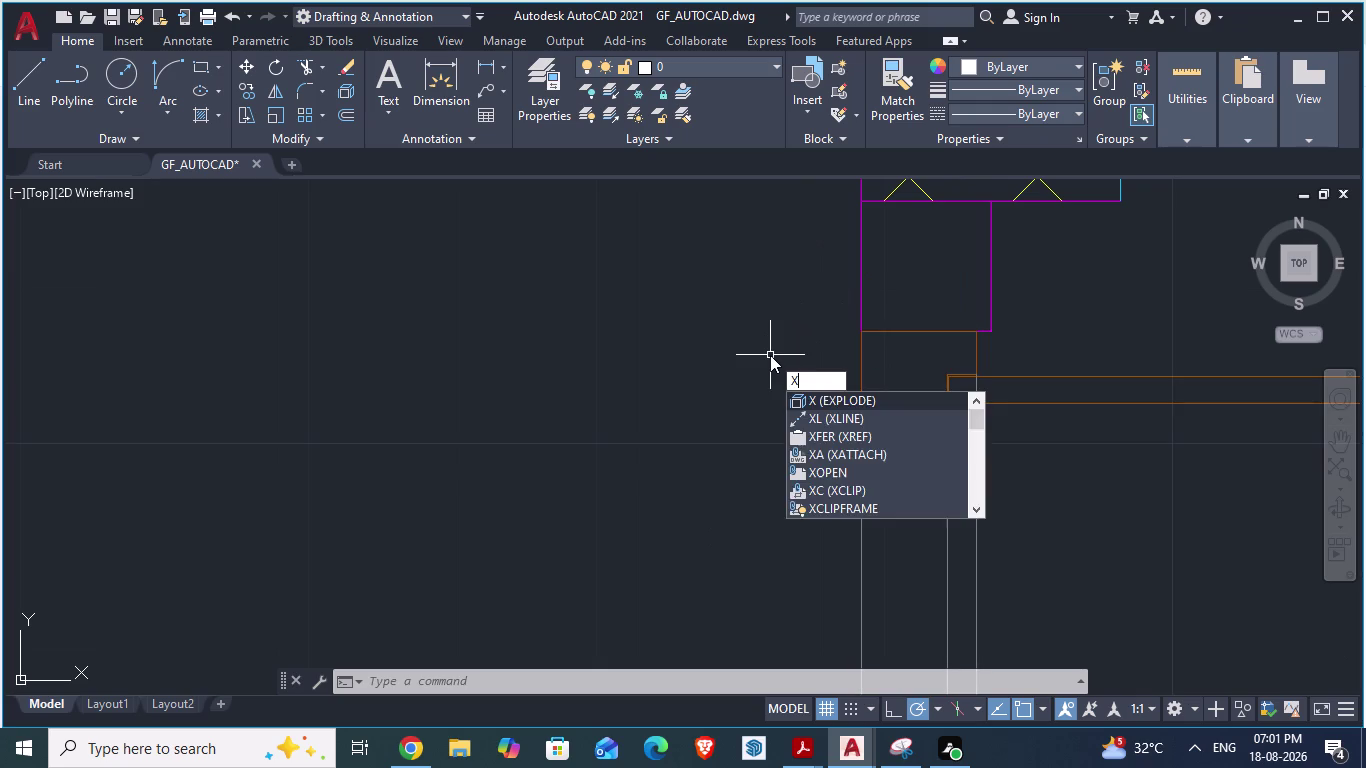
key(l)
key(Return)
key(h)
key(Return)
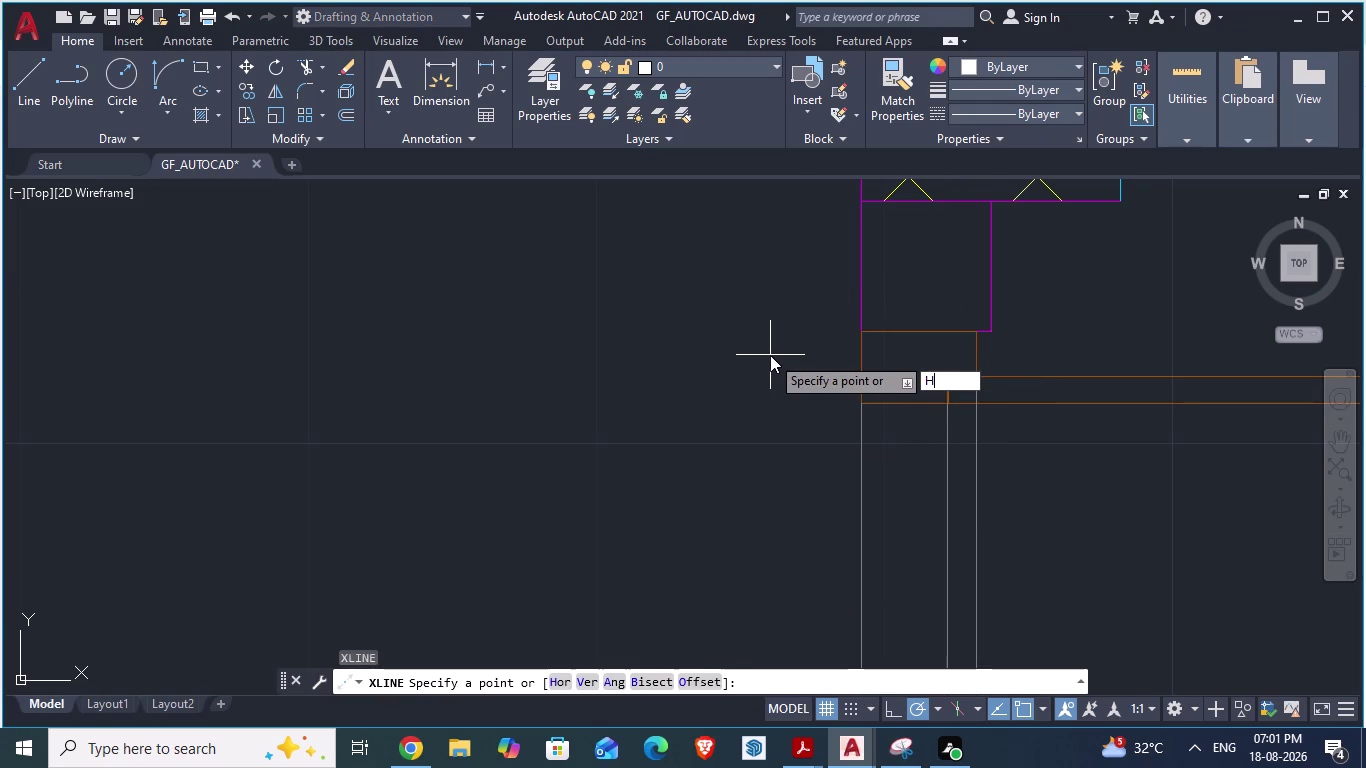
click(859, 326)
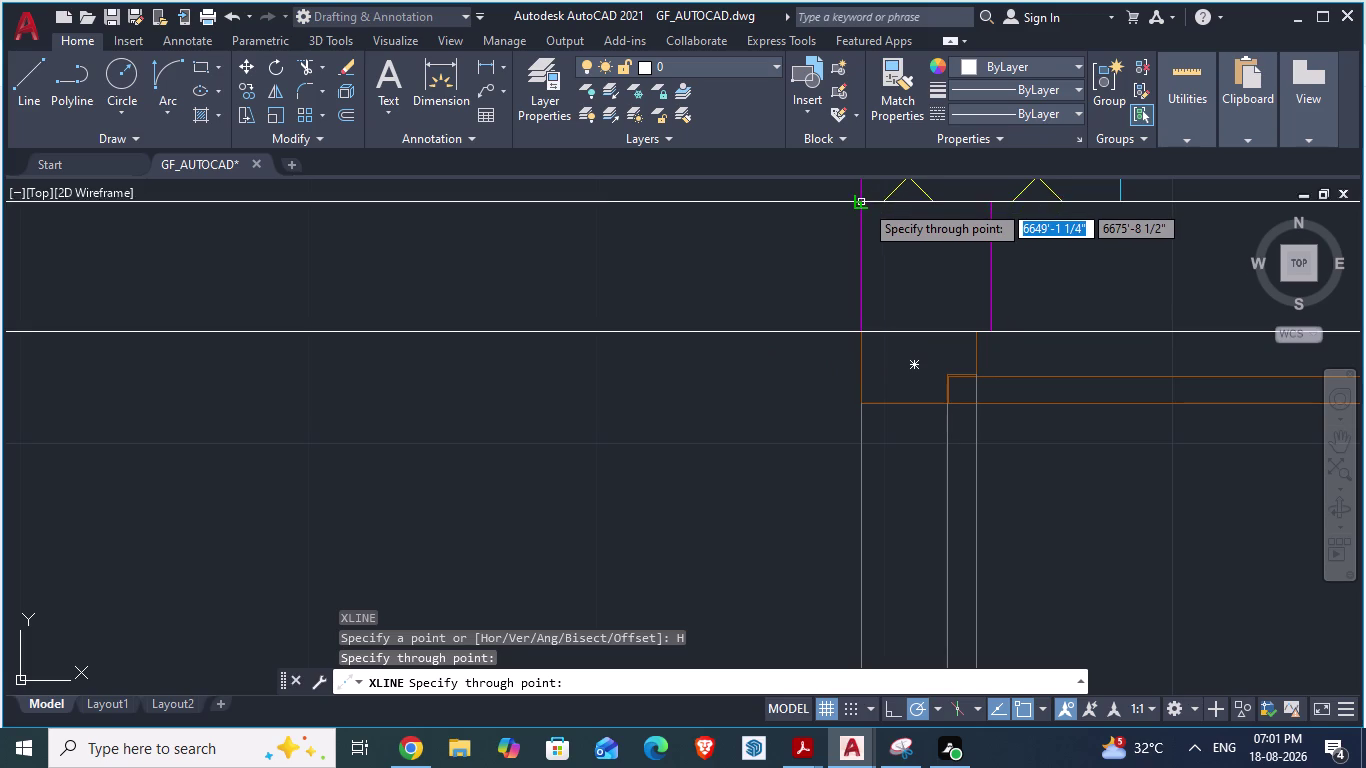
click(864, 204)
scroll(down, 3)
scroll(down, 3)
scroll(down, 3)
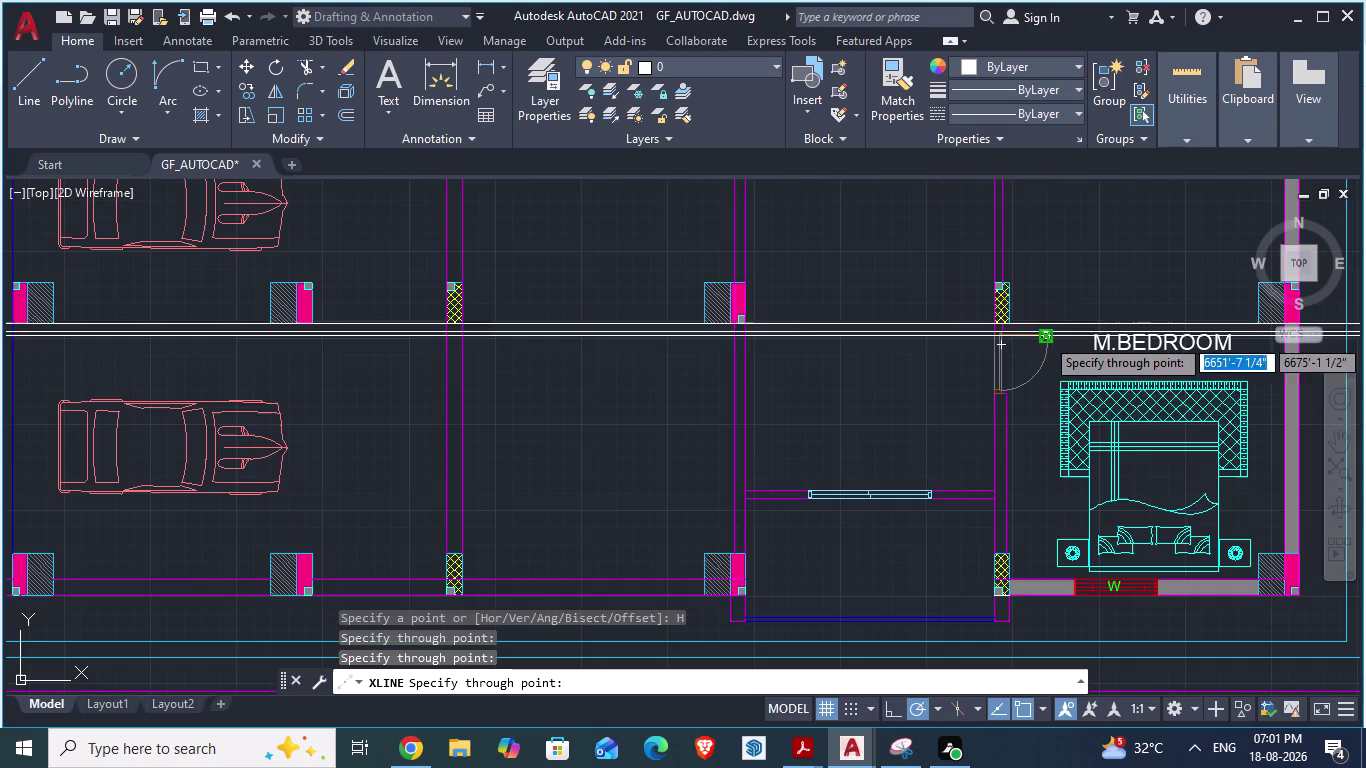
key(Escape)
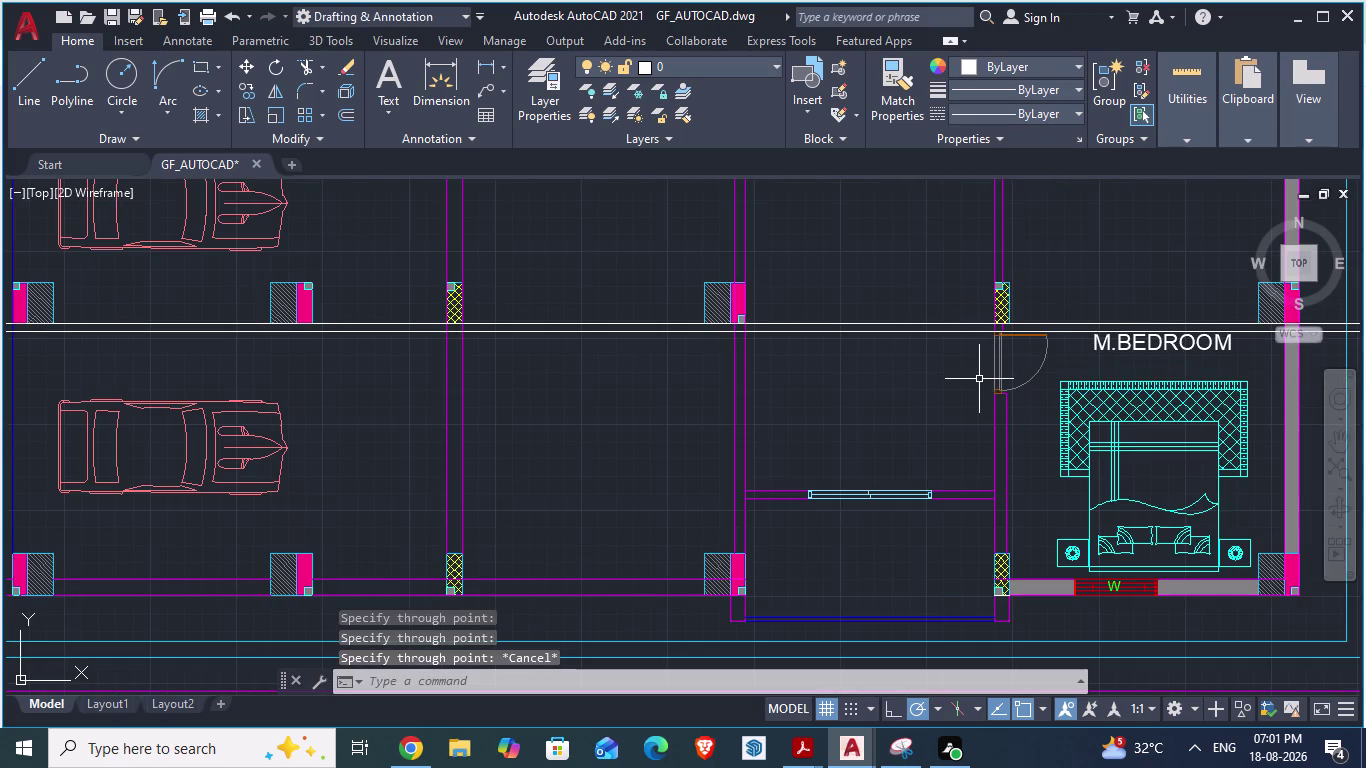
scroll(up, 3)
scroll(down, 3)
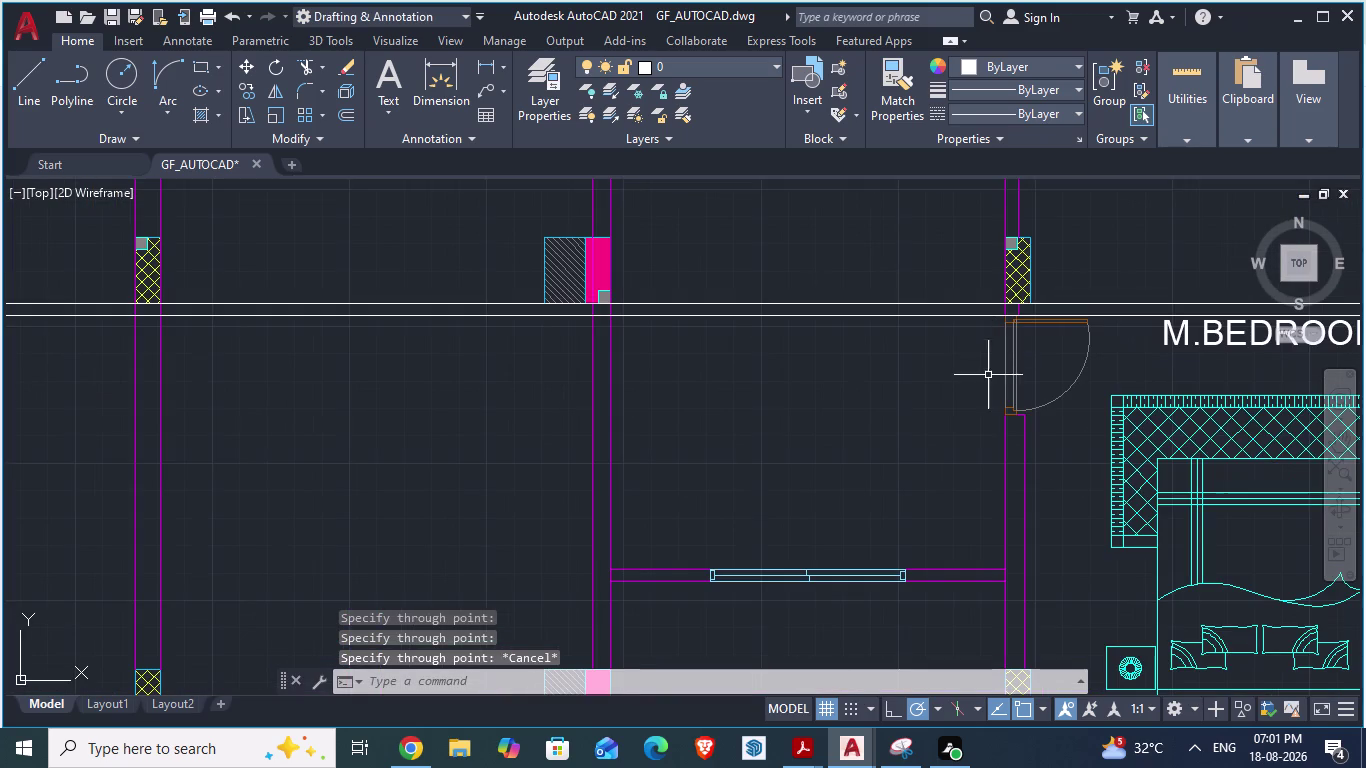
scroll(up, 3)
key(l)
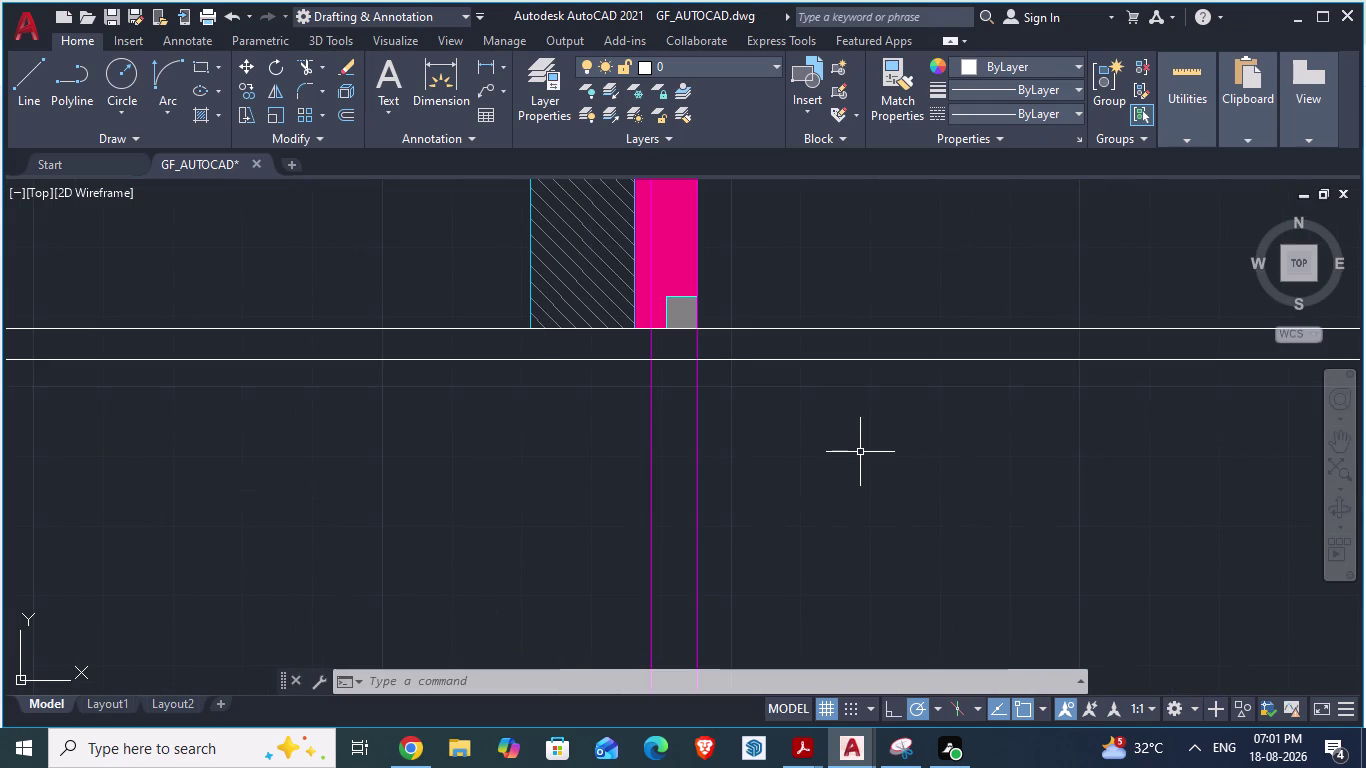
Draw a line across the wall where the lower construction line meets it.
key(Return)
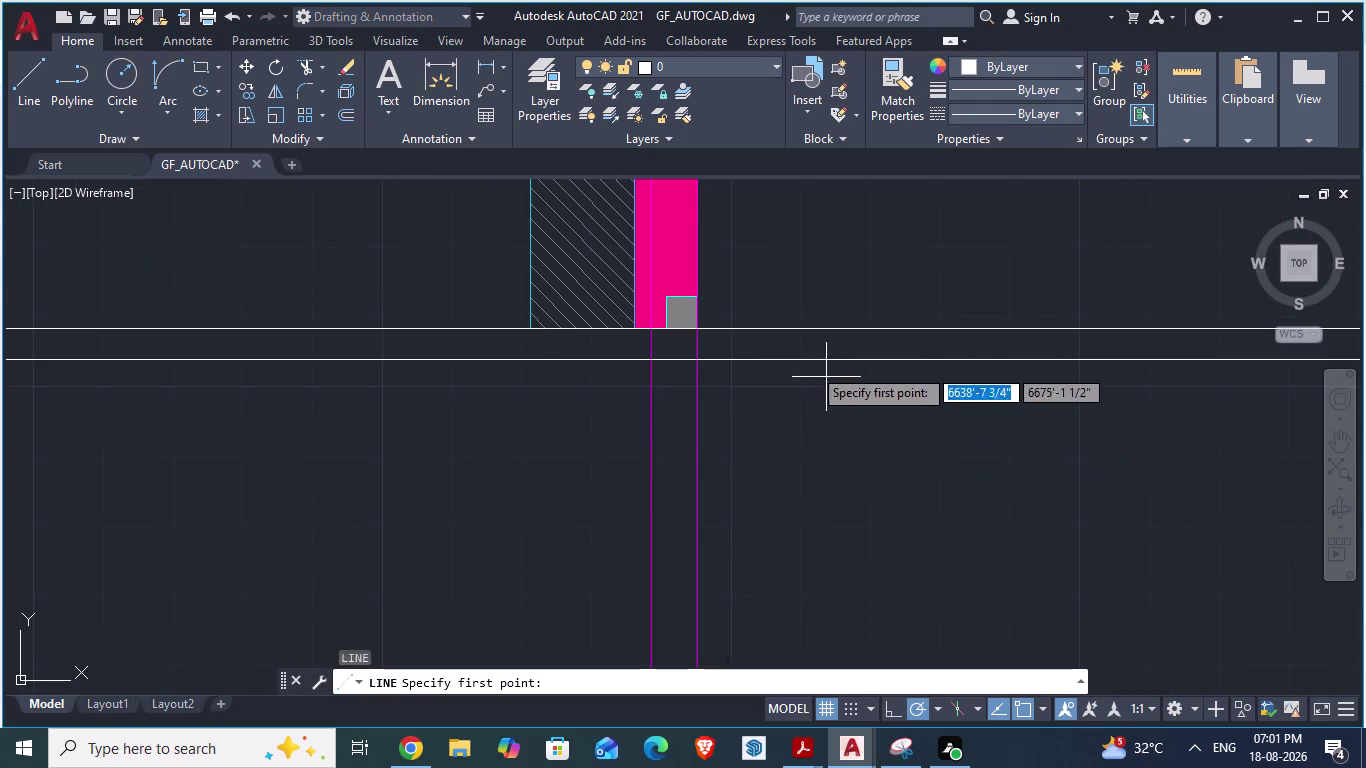
scroll(up, 3)
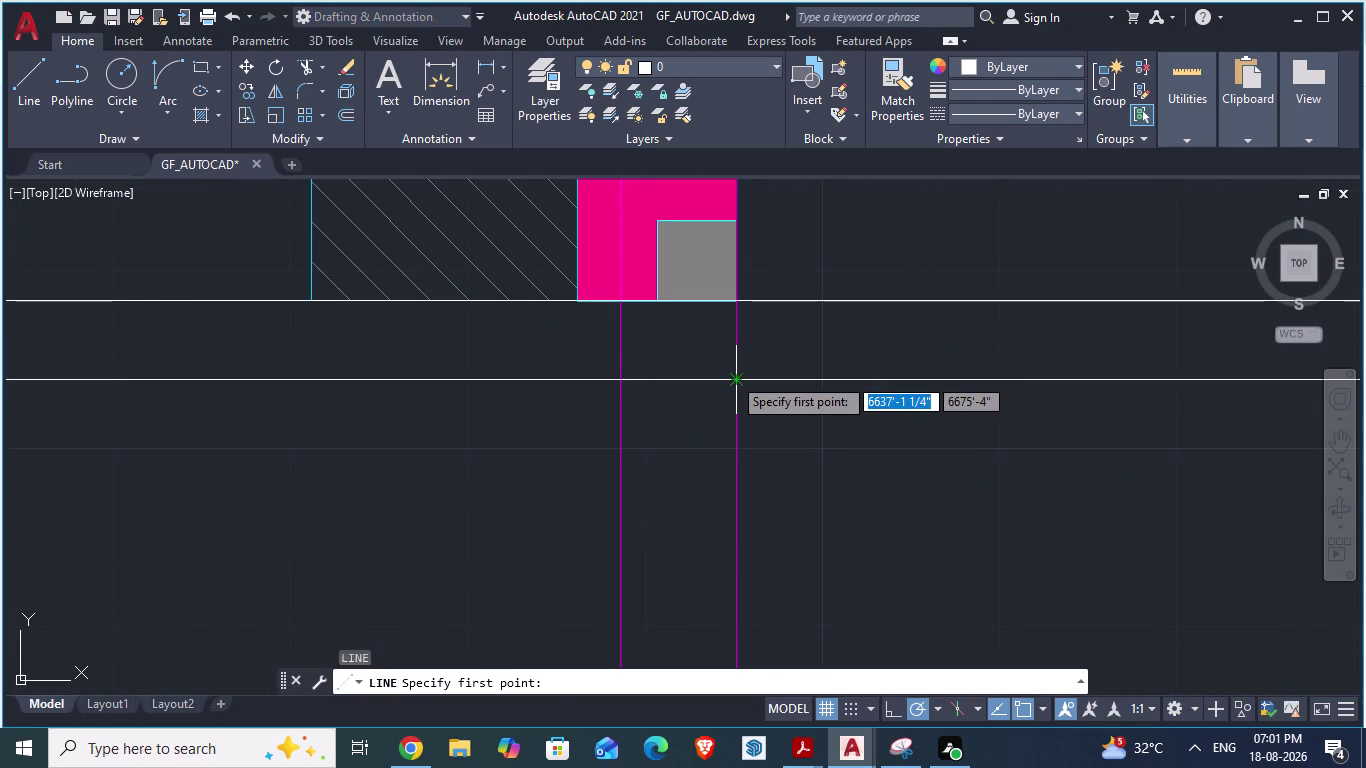
click(732, 376)
click(614, 379)
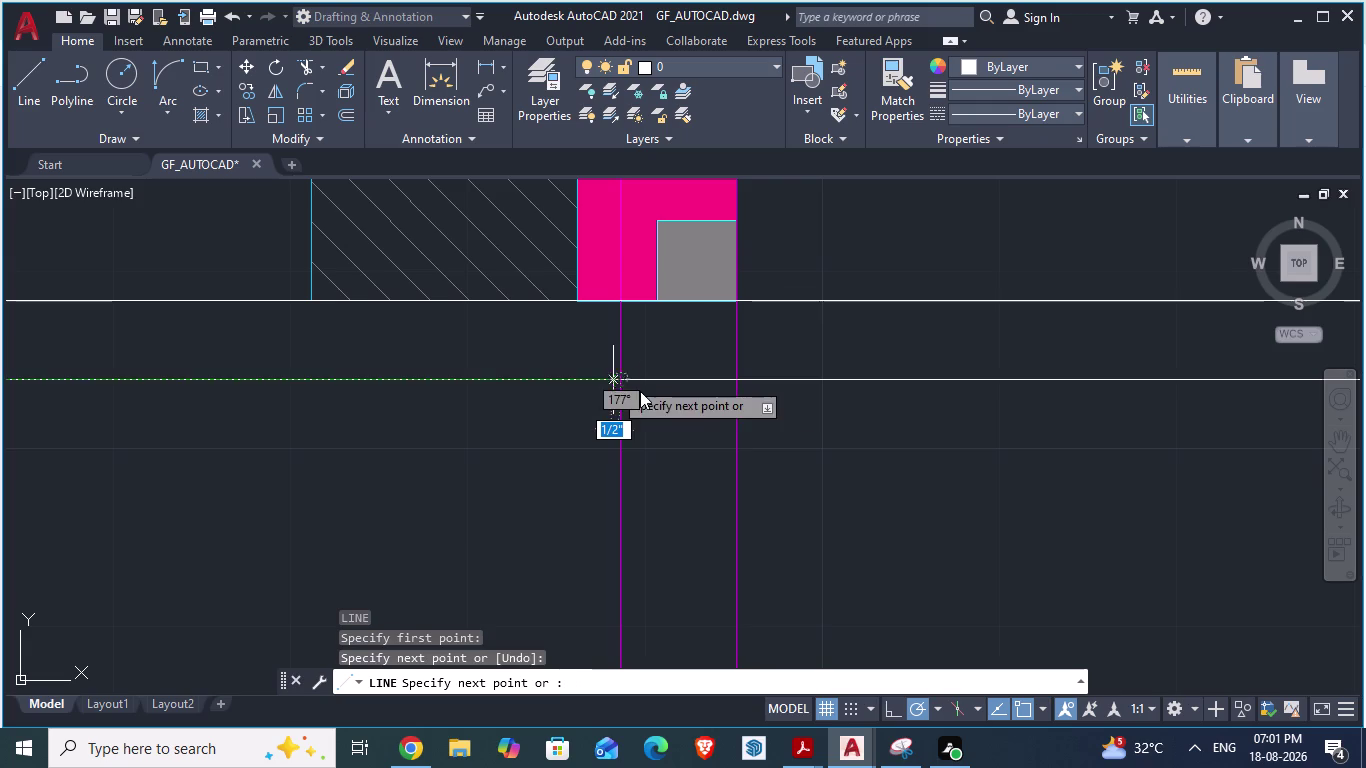
key(Return)
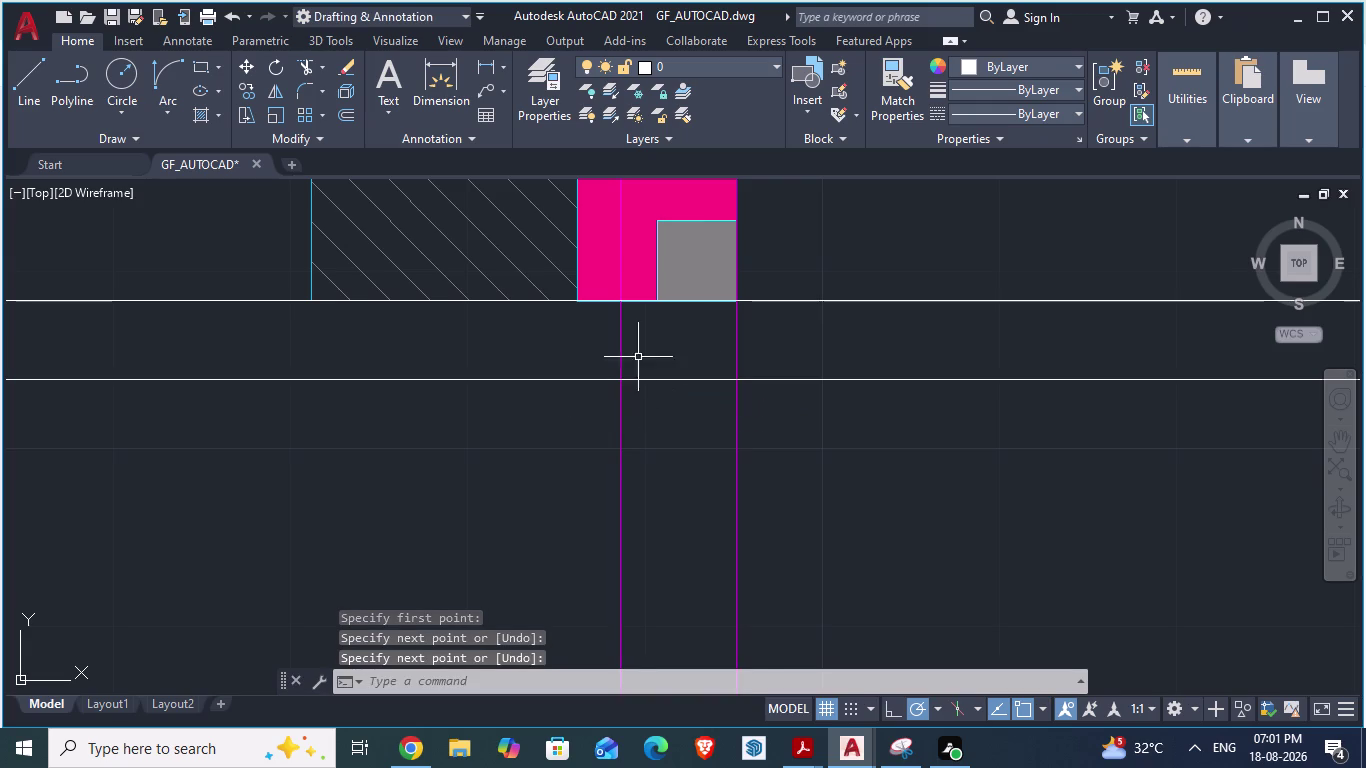
scroll(down, 3)
scroll(down, 3)
scroll(up, 3)
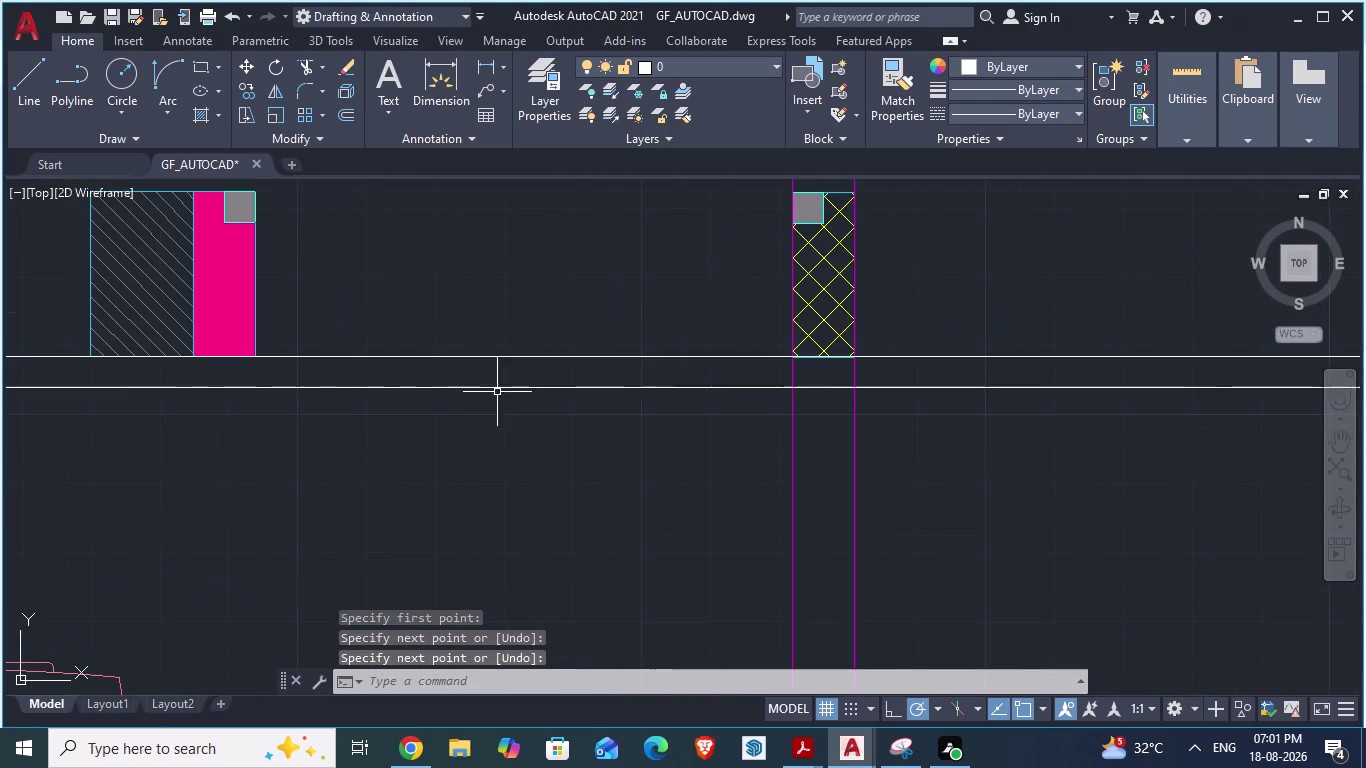
scroll(up, 3)
Draw a second short line from the other wall edge across the wall.
key(l)
key(Return)
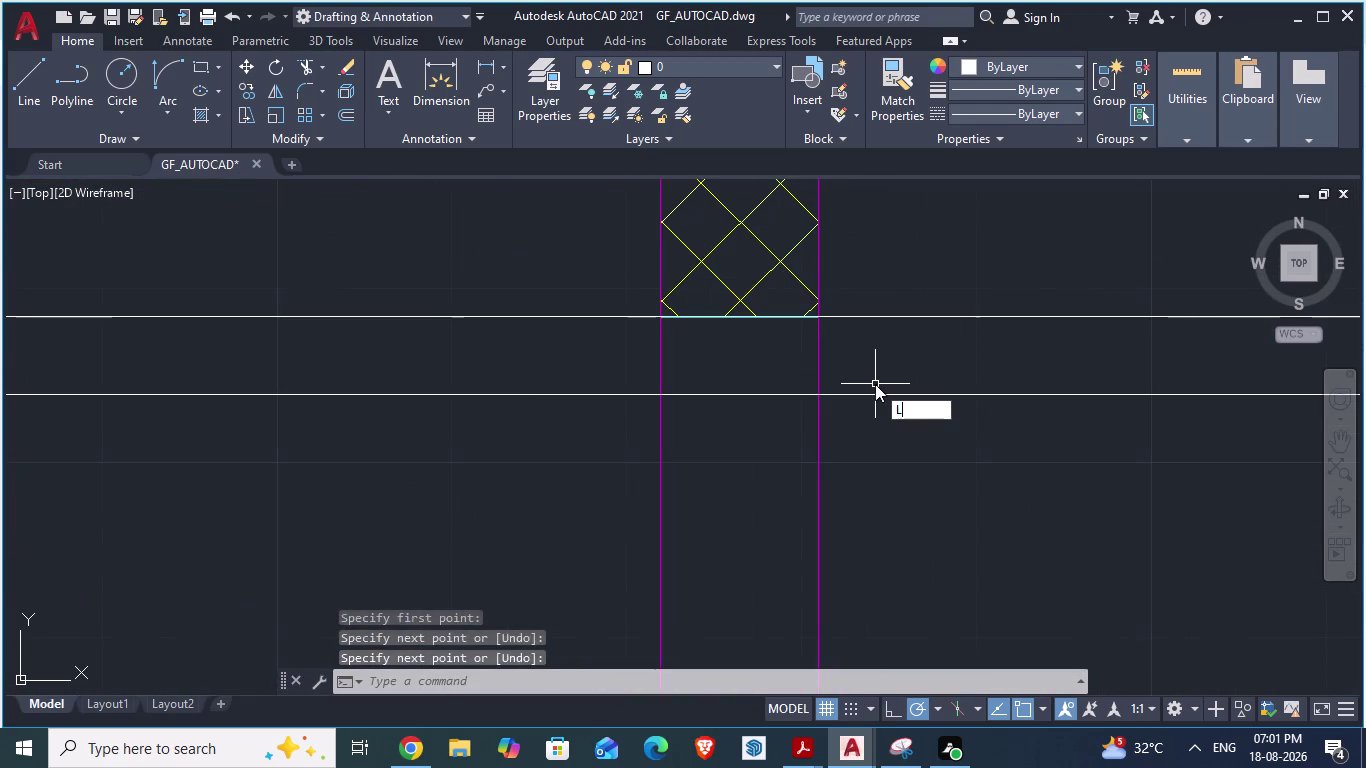
click(822, 394)
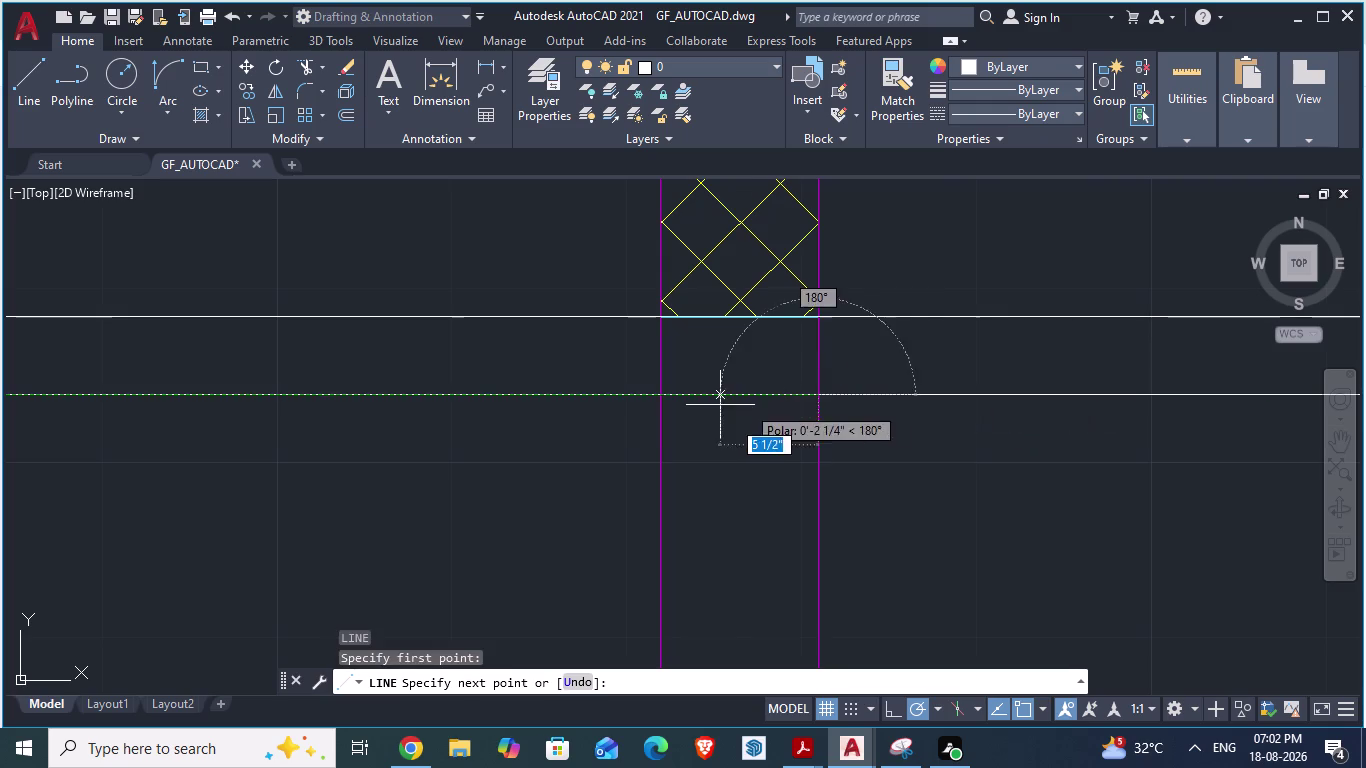
scroll(up, 3)
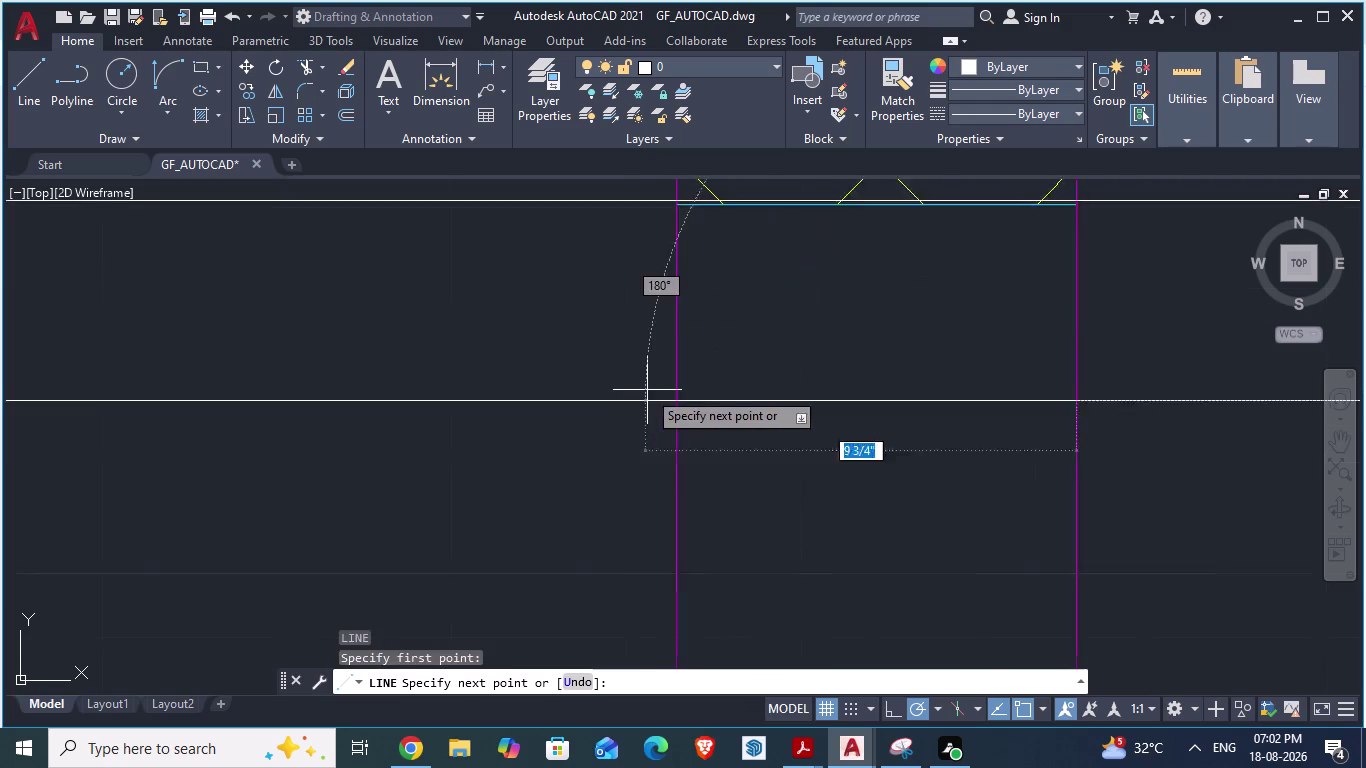
click(694, 408)
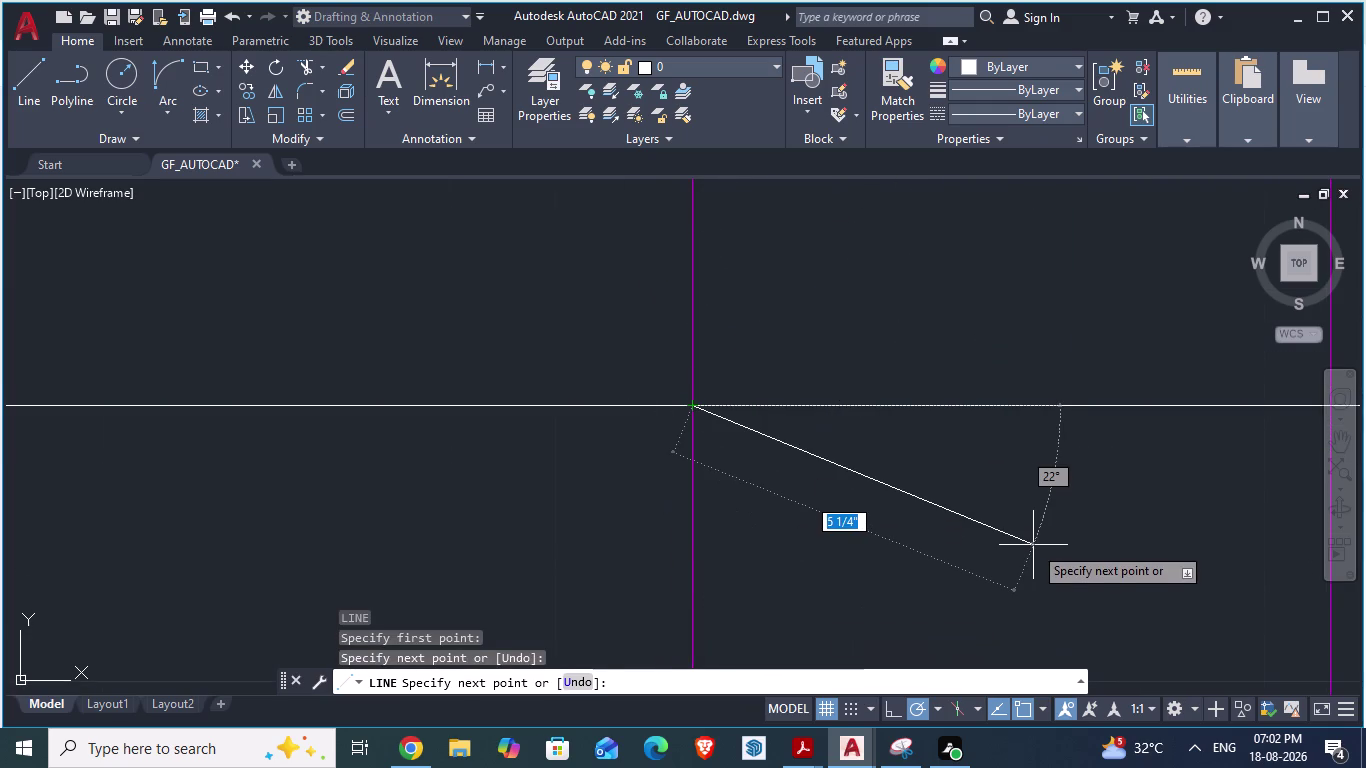
key(Escape)
scroll(down, 3)
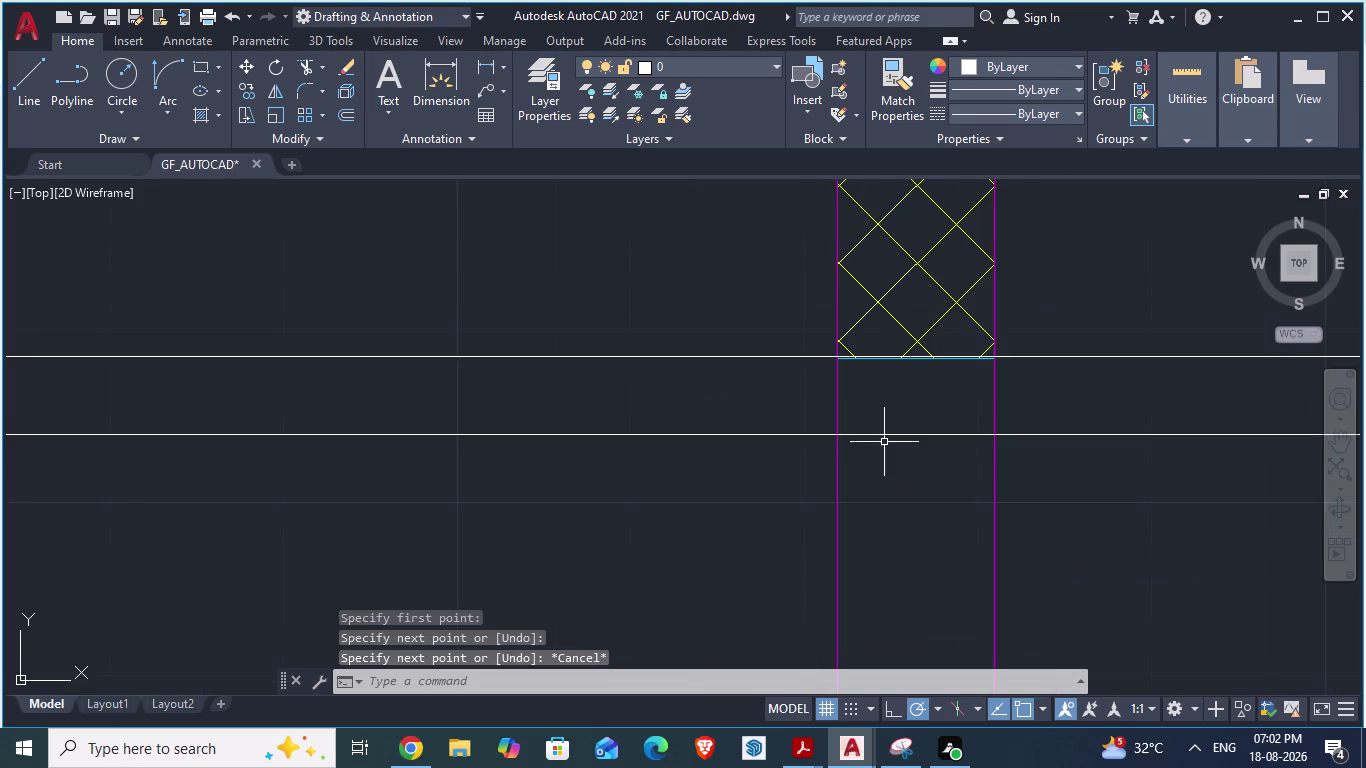
scroll(down, 3)
scroll(down, 3)
Make AR-WALL the current layer from the Home tab layer list.
scroll(down, 3)
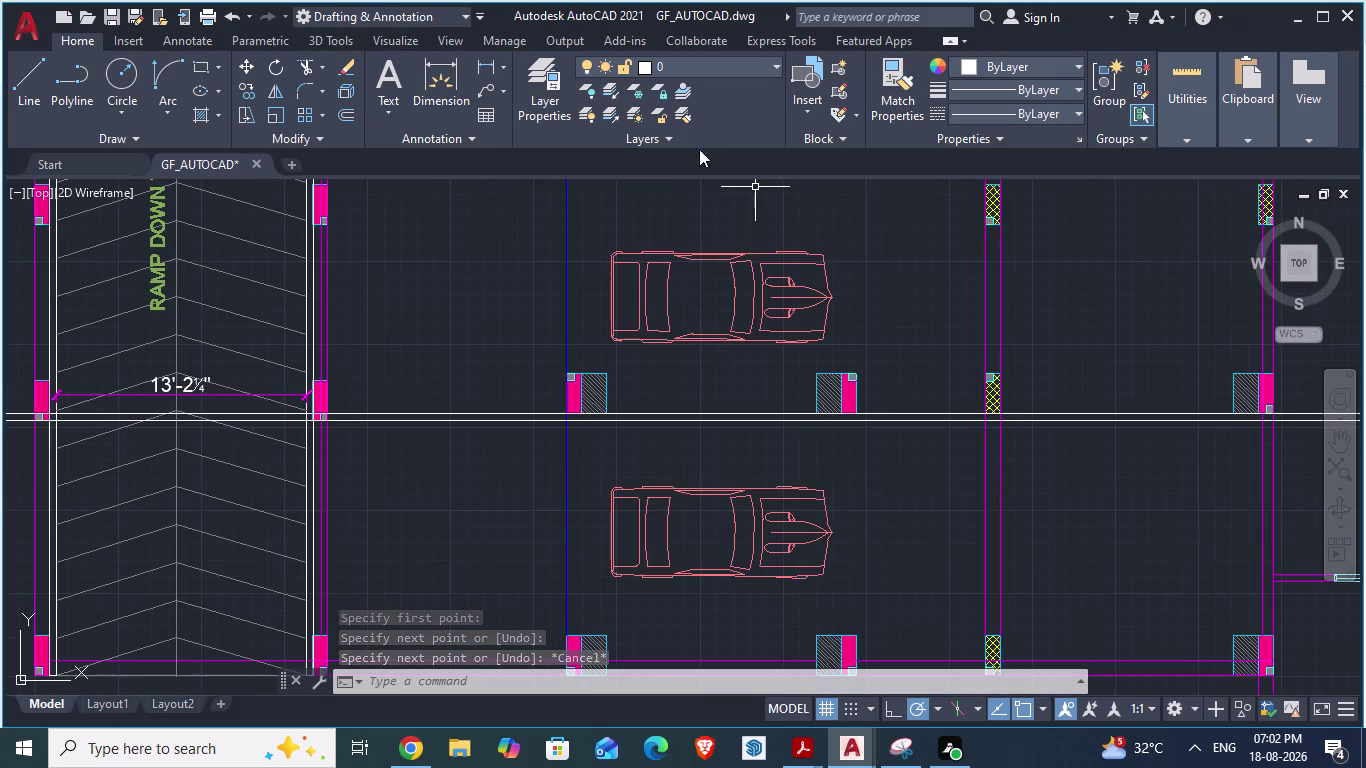
click(689, 71)
click(689, 69)
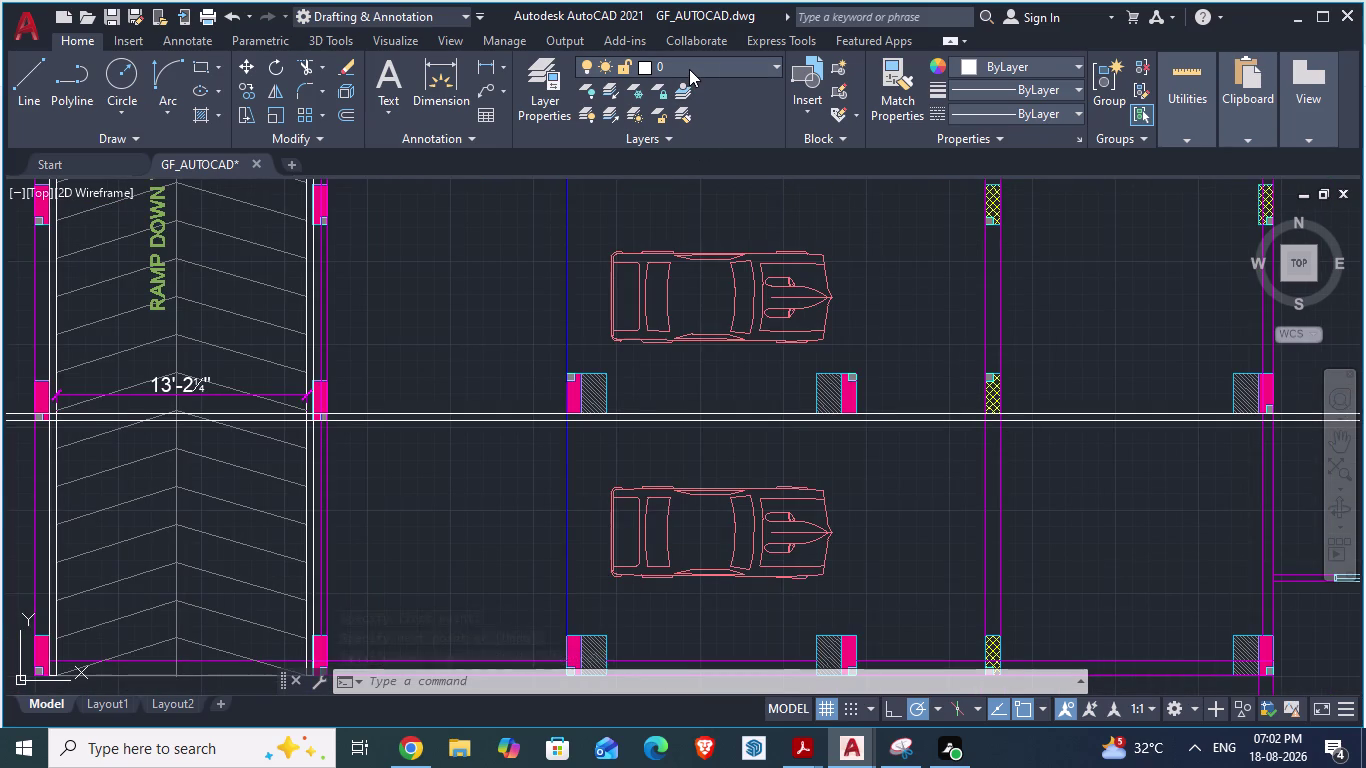
click(689, 69)
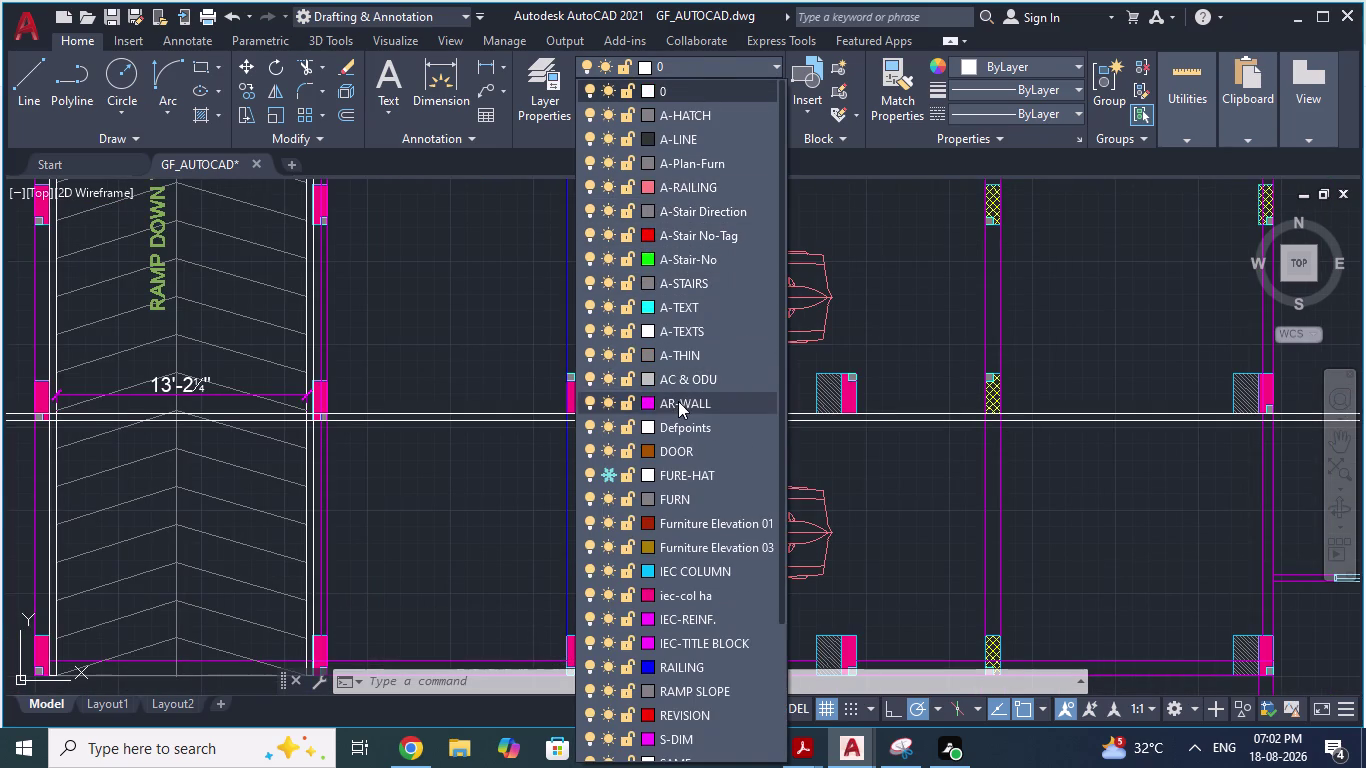
click(678, 401)
Switch to the ARCH PLANS - 900 SQ YRDS reference drawing.
scroll(up, 3)
scroll(up, 3)
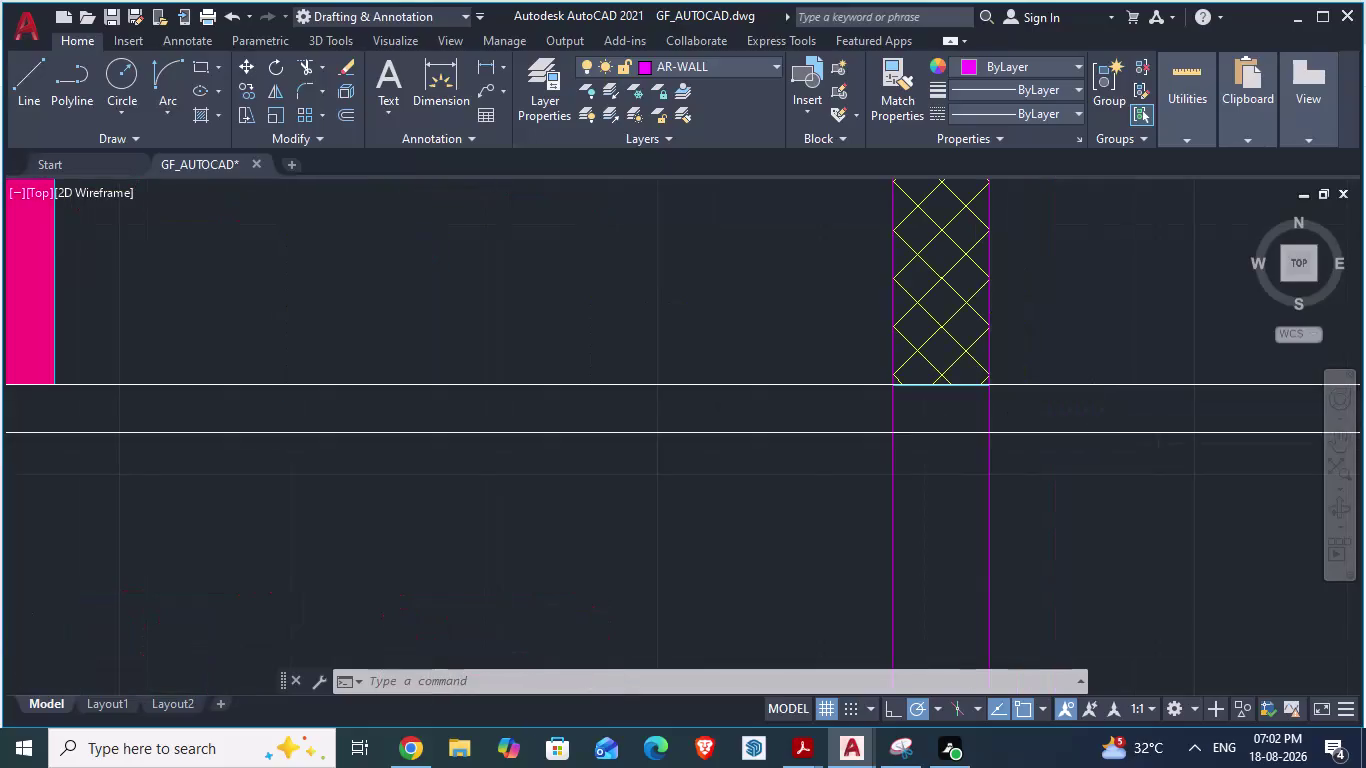
scroll(down, 3)
scroll(down, 3)
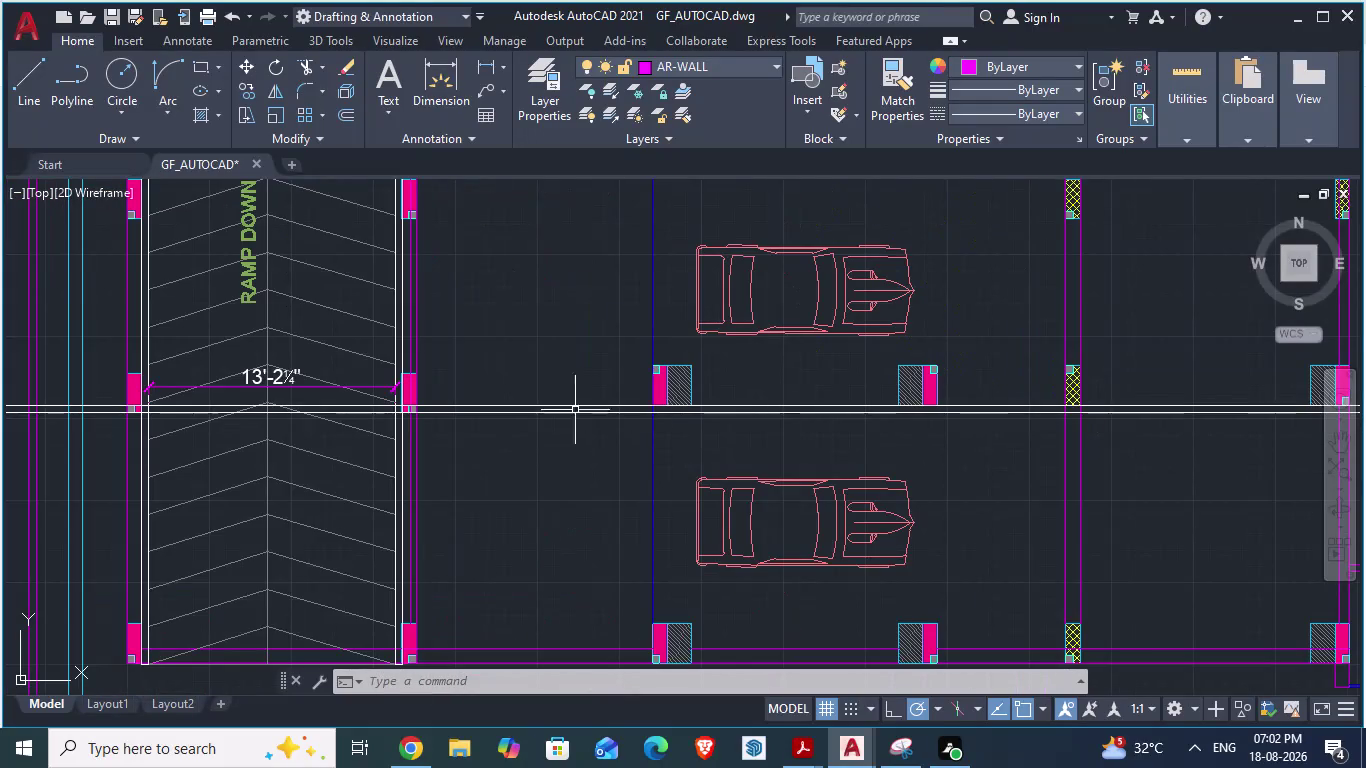
scroll(up, 3)
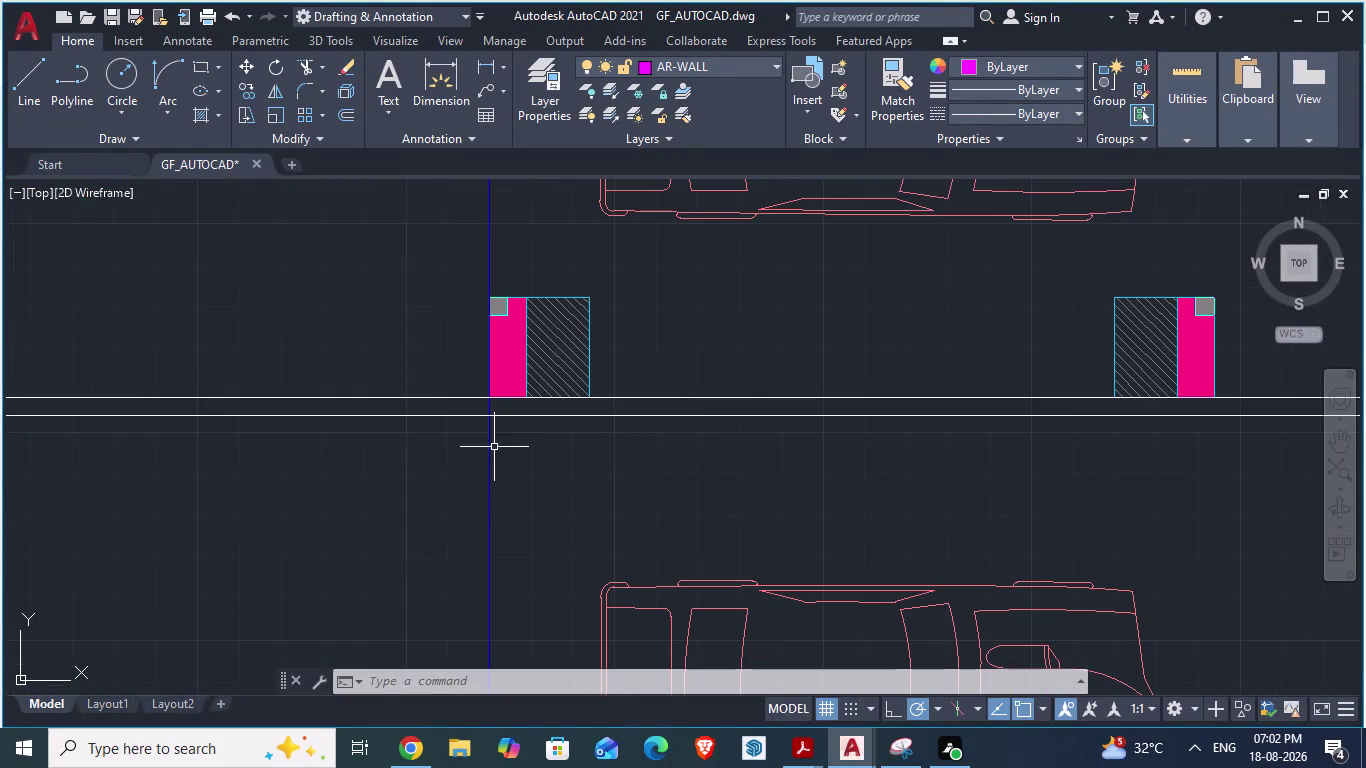
key(alt+Tab)
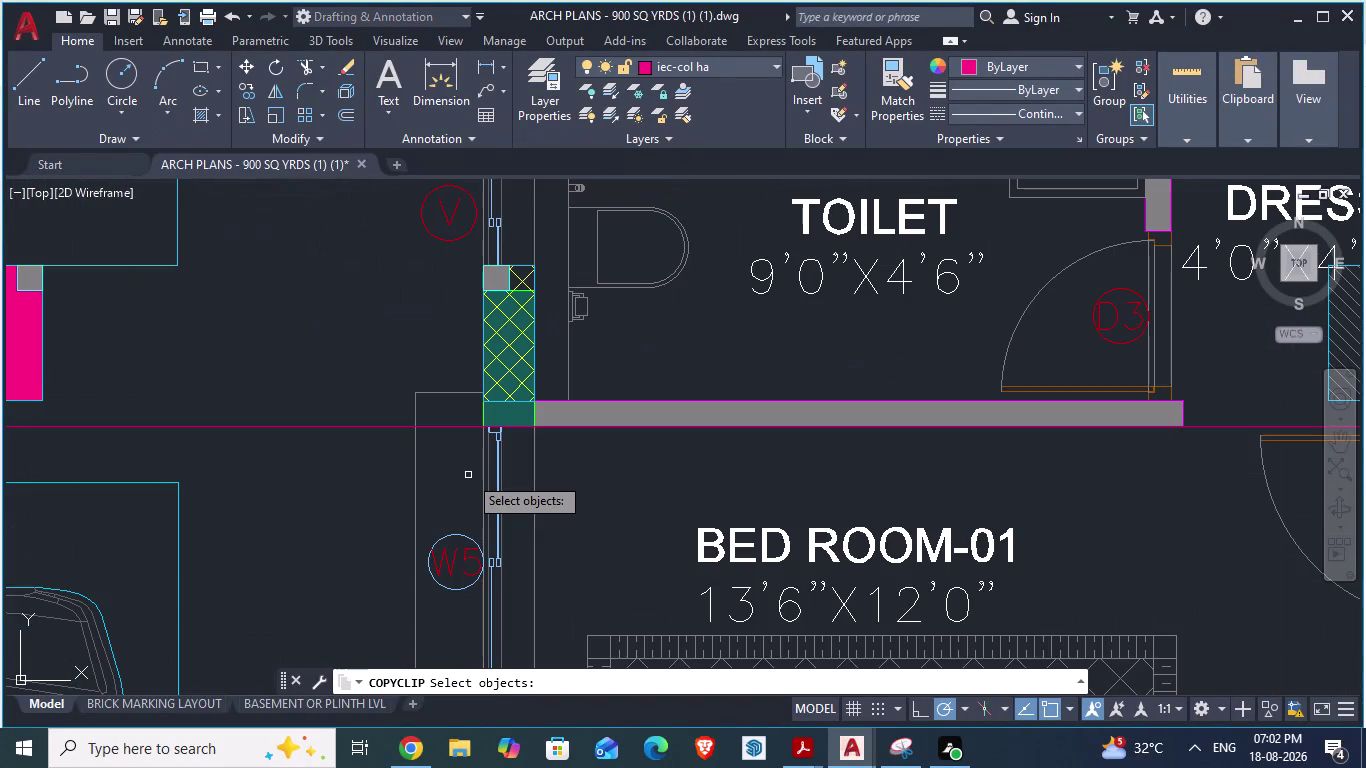
Inspect Bed Room-01 and the toilet wall in ARCH PLANS, then return to GF_AUTOCAD.
scroll(down, 3)
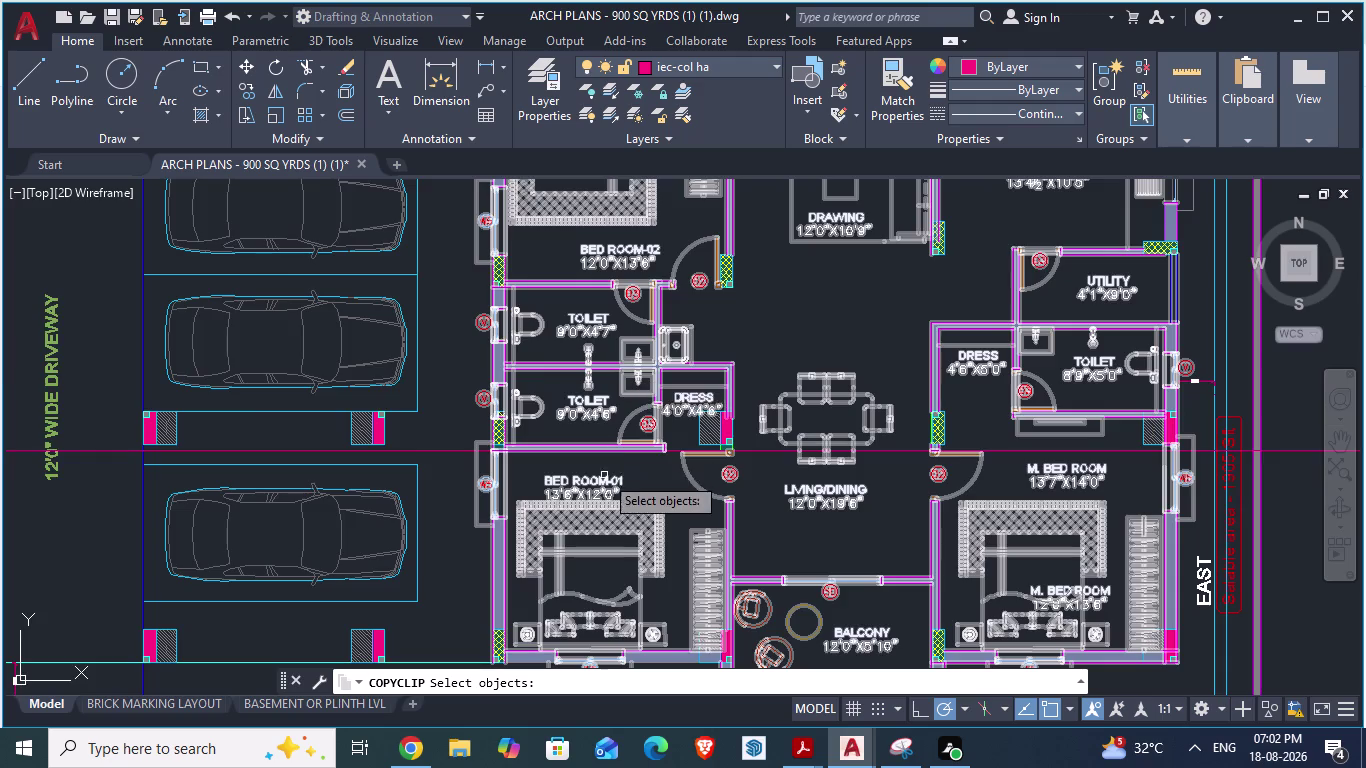
scroll(up, 3)
scroll(down, 3)
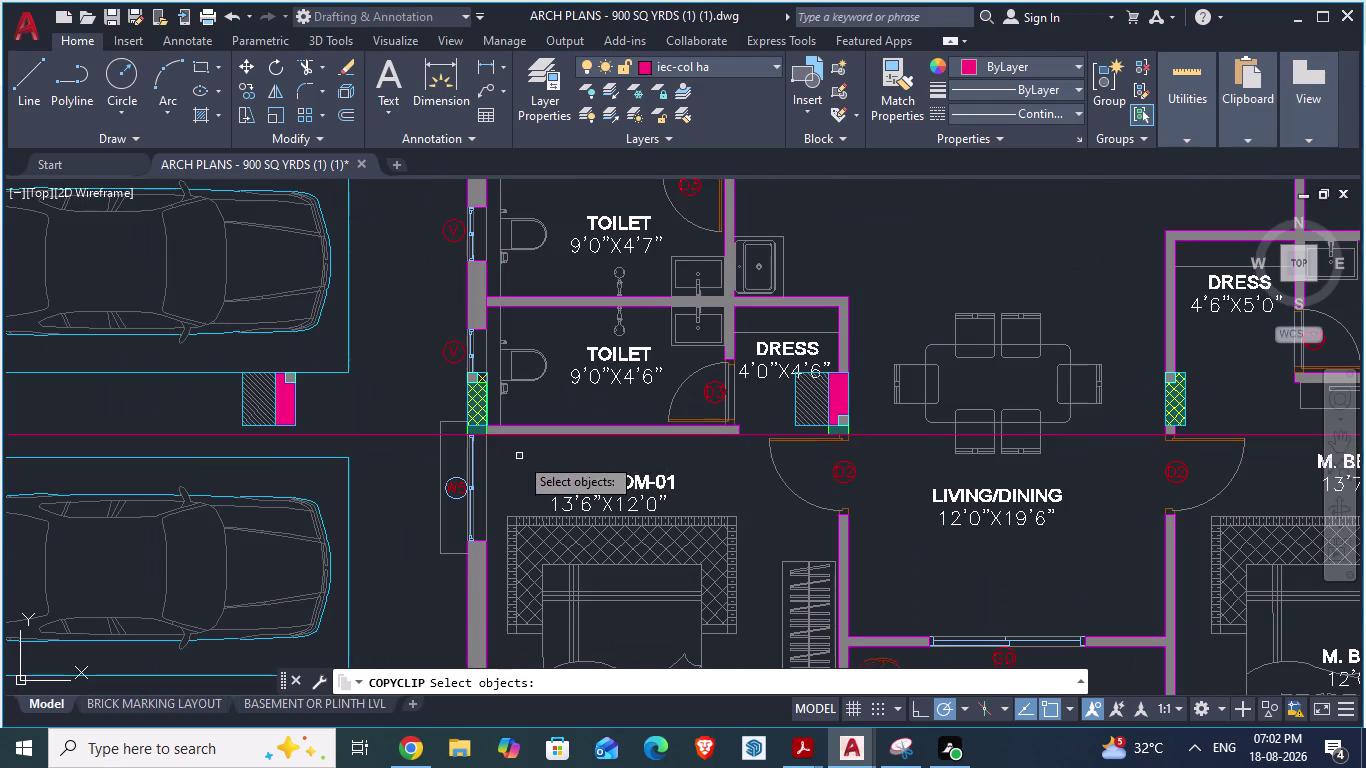
scroll(up, 3)
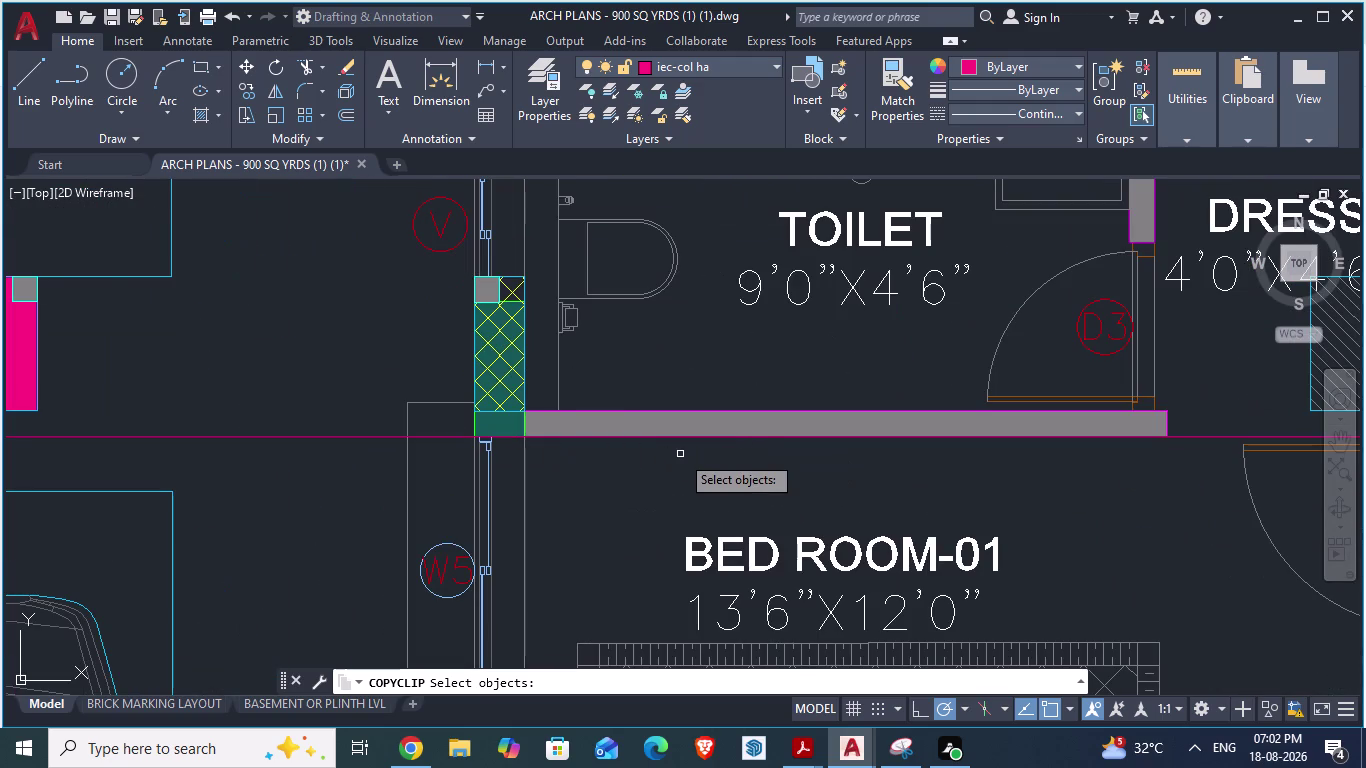
key(alt+Tab)
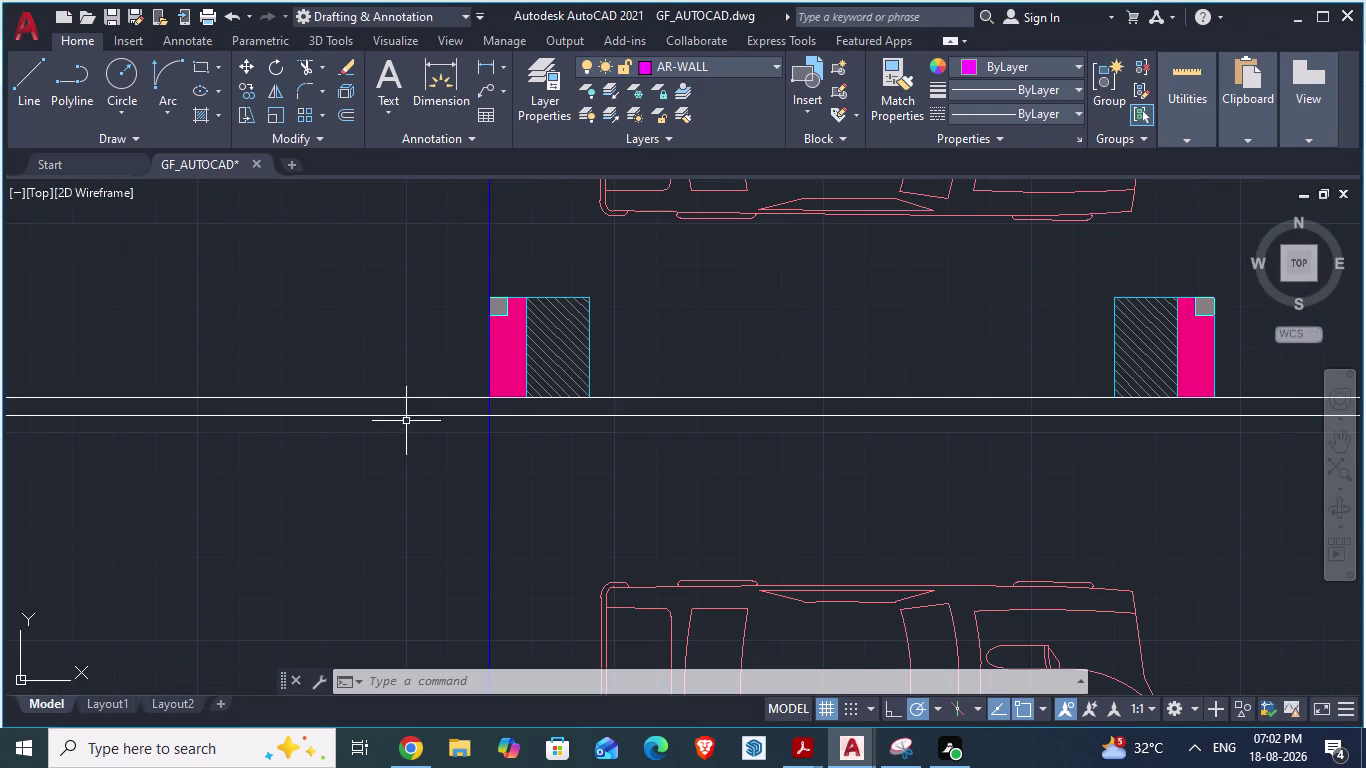
Erase both long horizontal construction lines crossing the parking columns.
scroll(down, 3)
scroll(down, 3)
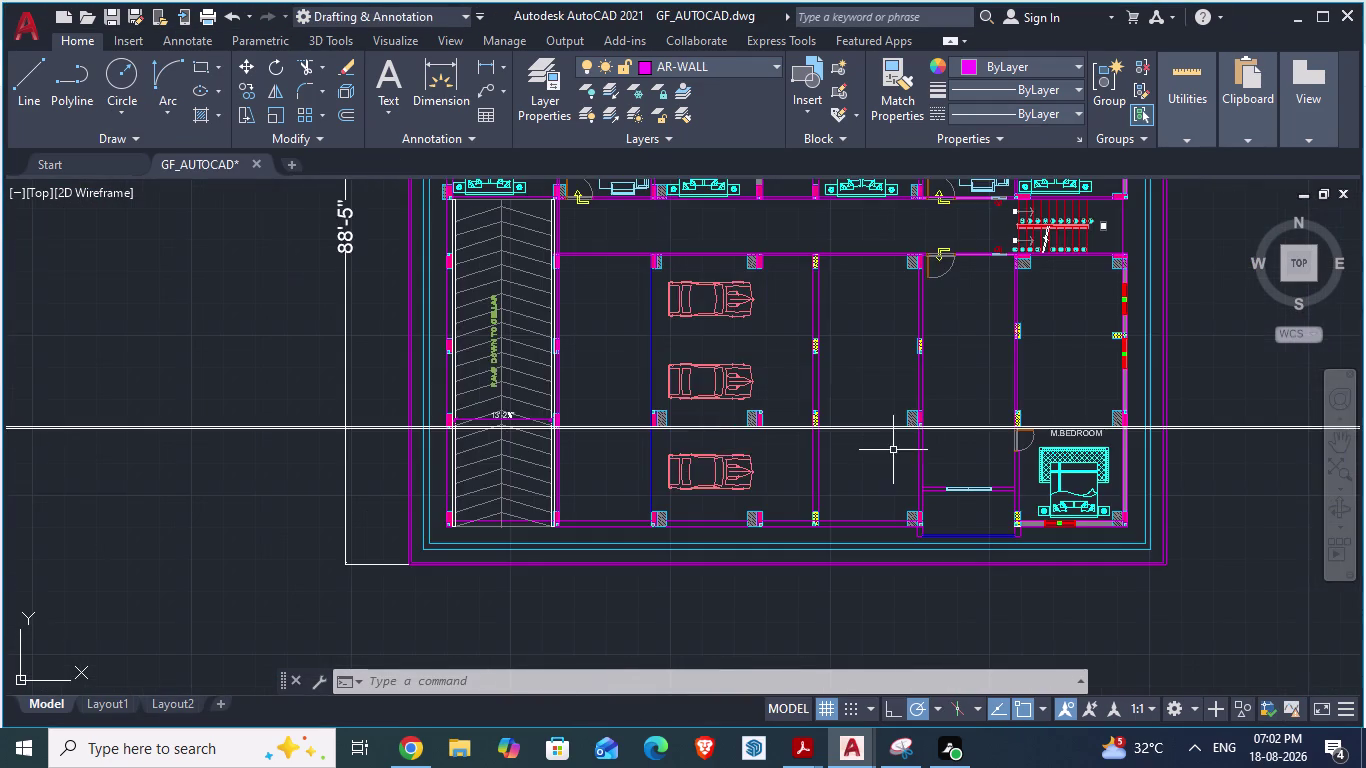
scroll(up, 3)
scroll(down, 3)
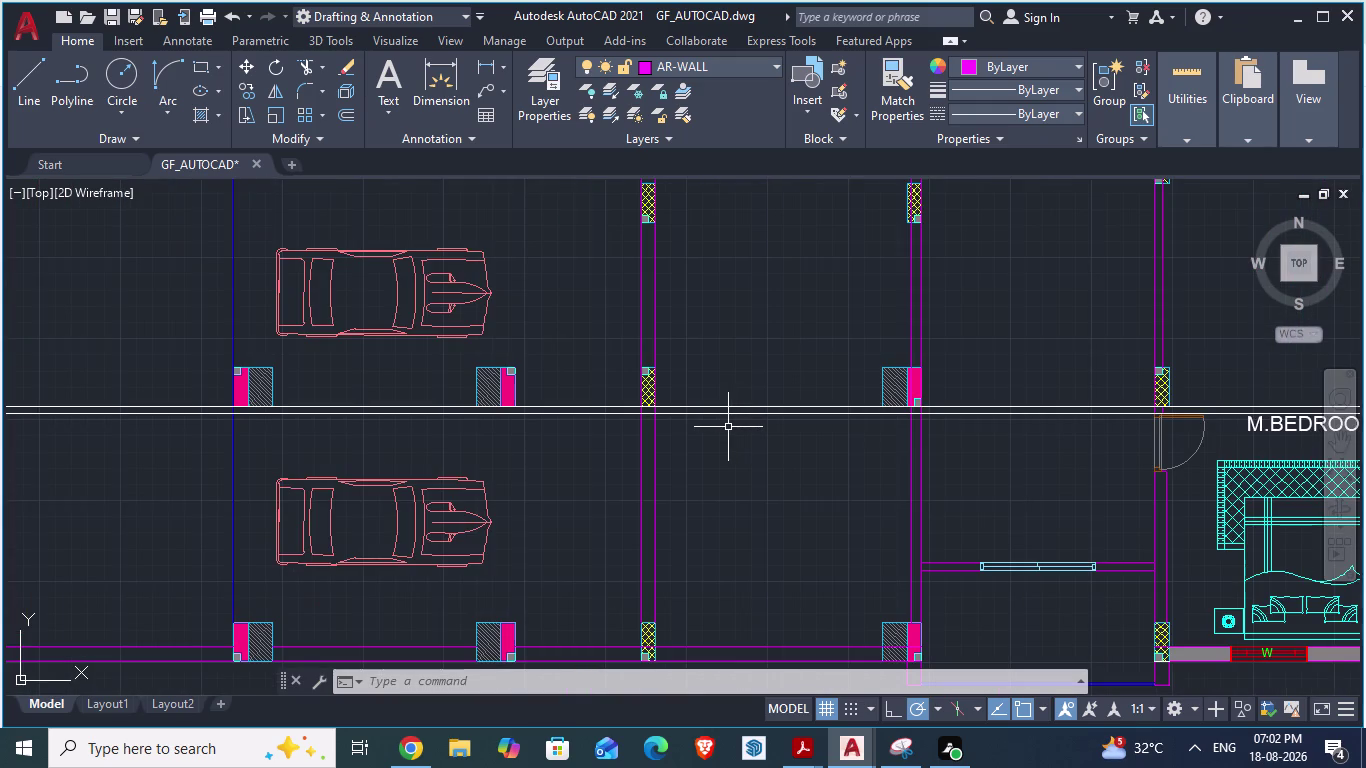
scroll(up, 3)
scroll(down, 3)
scroll(down, 3)
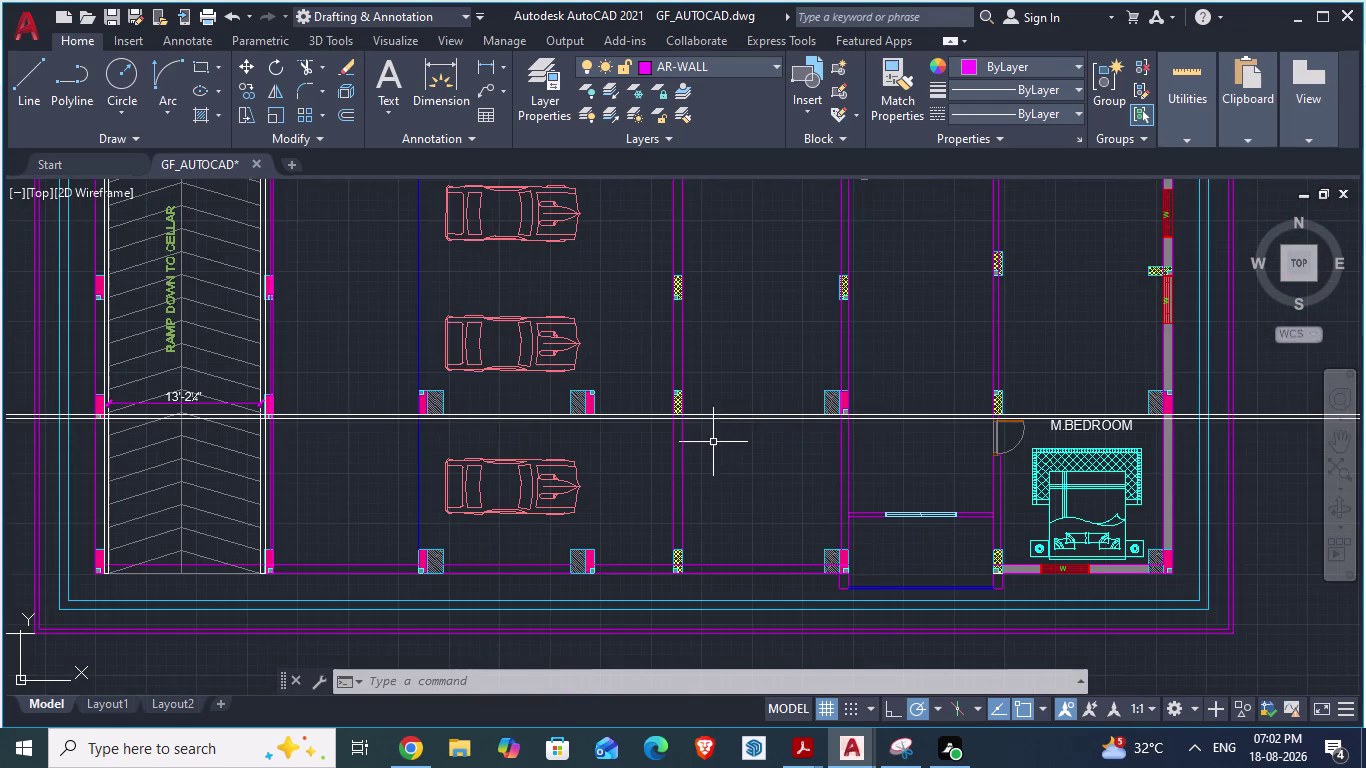
scroll(up, 3)
click(609, 421)
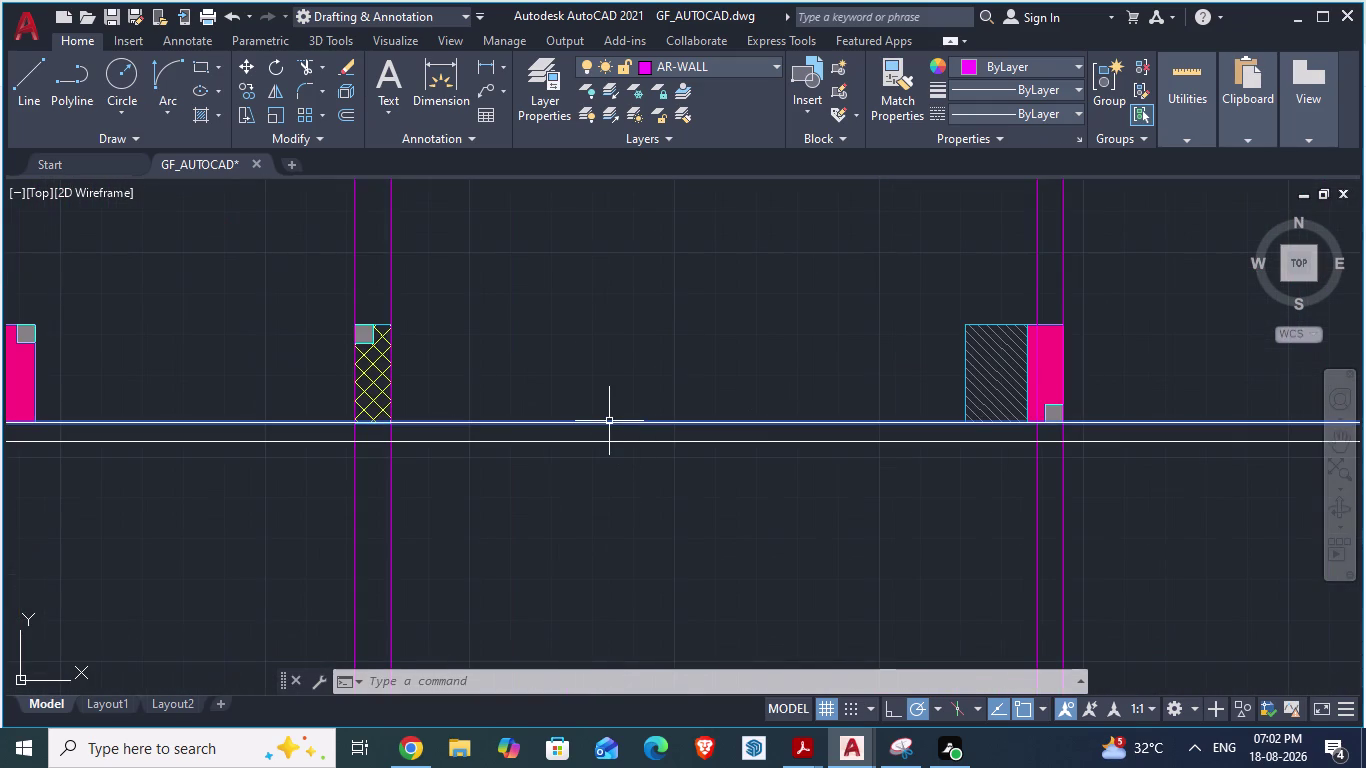
key(Delete)
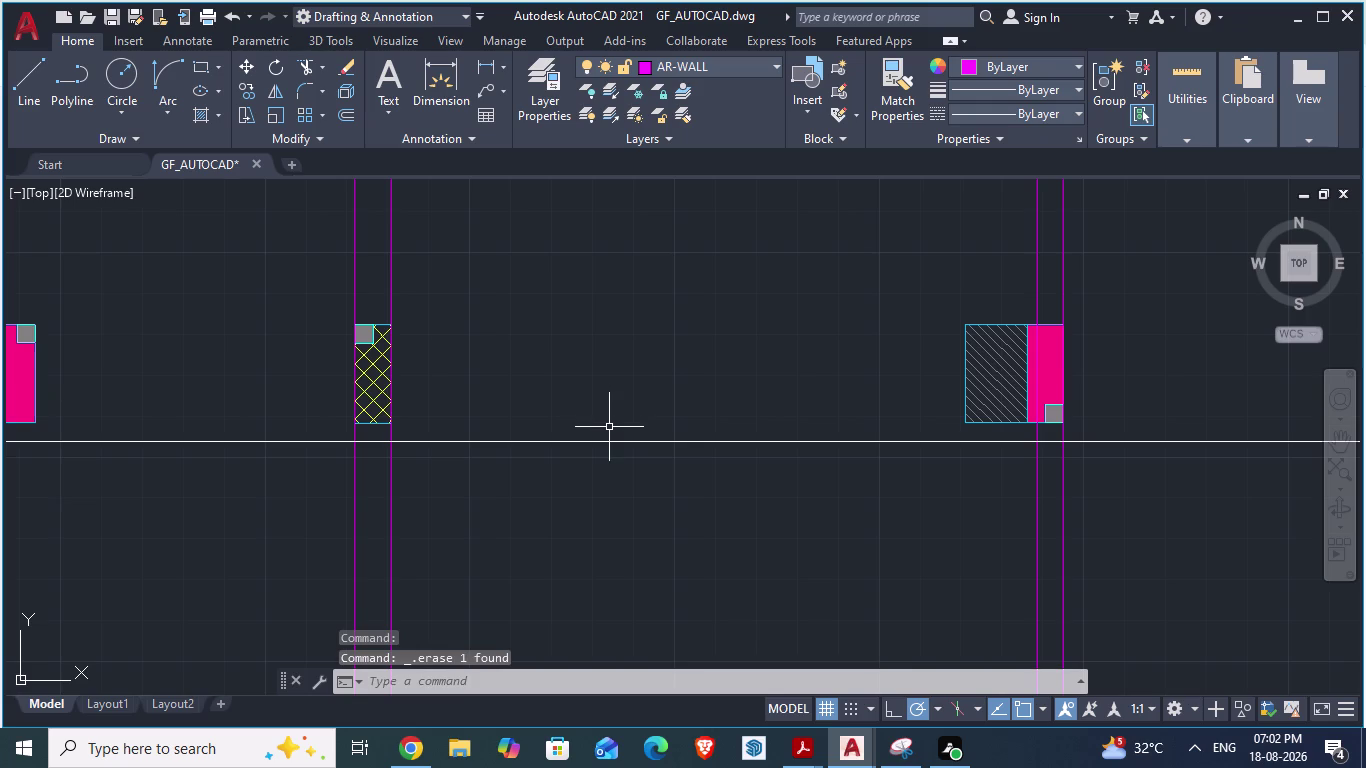
click(611, 445)
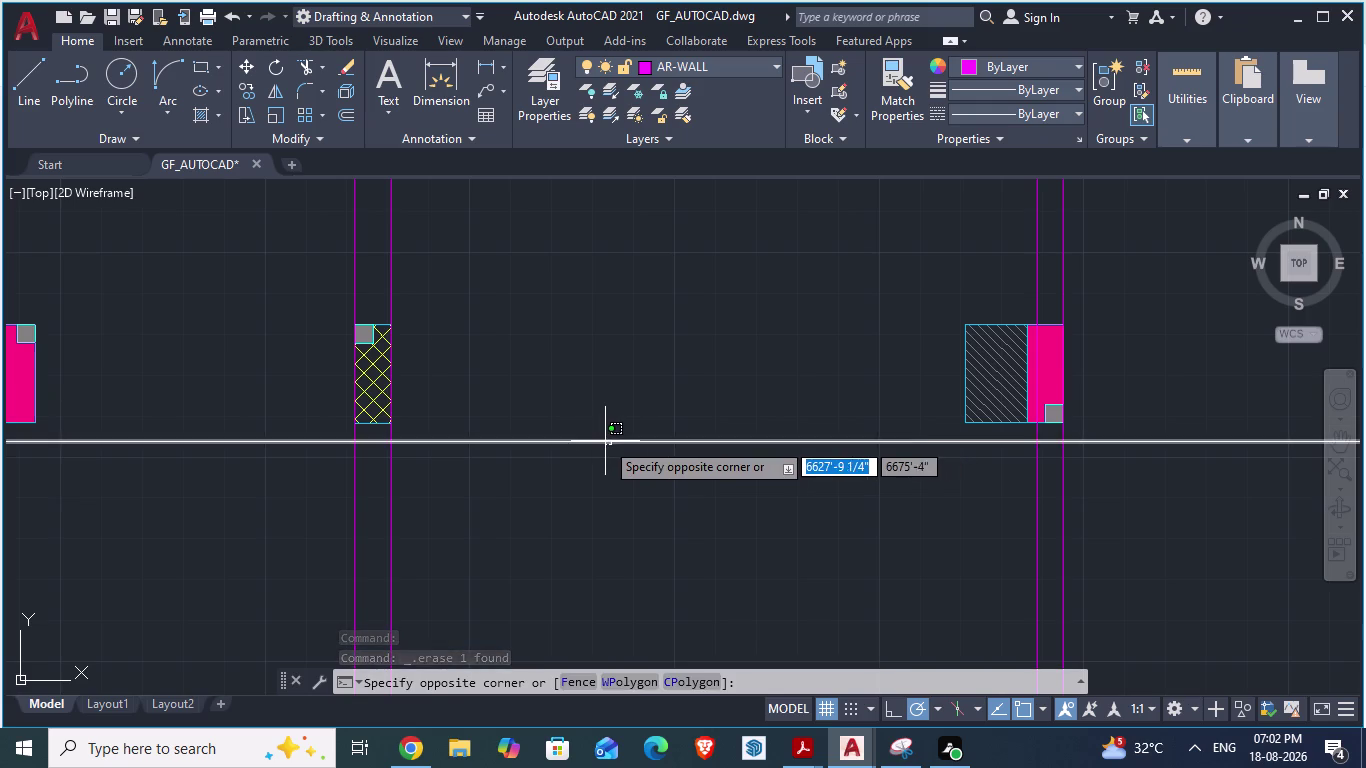
click(605, 441)
key(Delete)
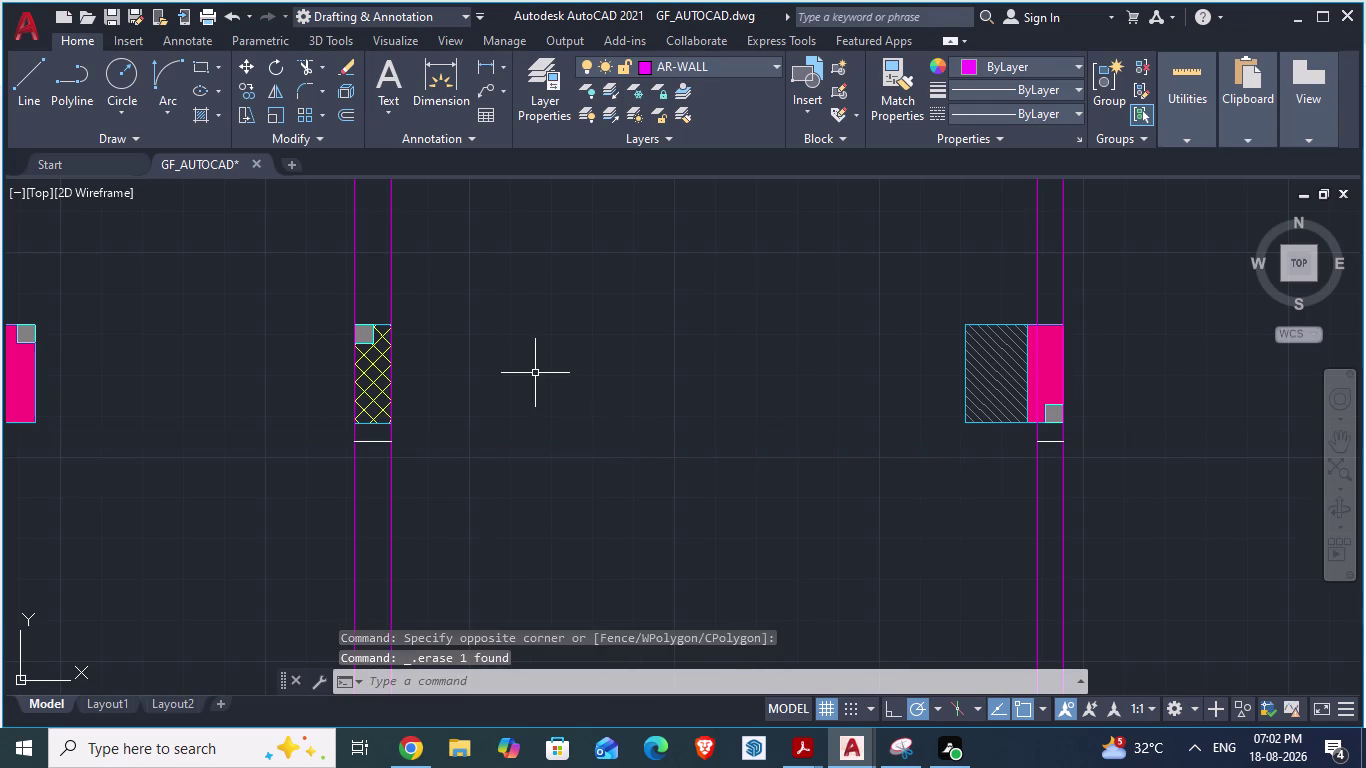
Switch to the ARCH PLANS reference drawing.
scroll(down, 3)
scroll(up, 3)
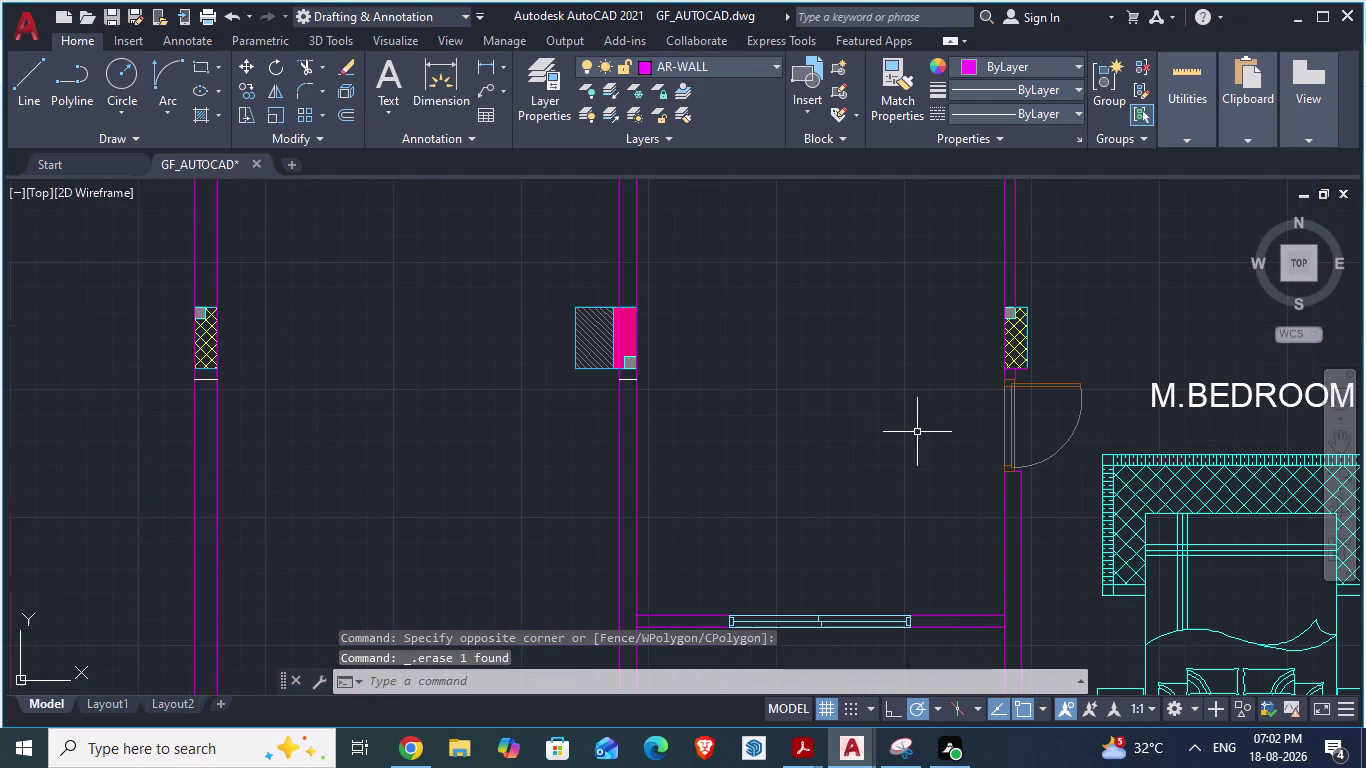
key(alt+Tab)
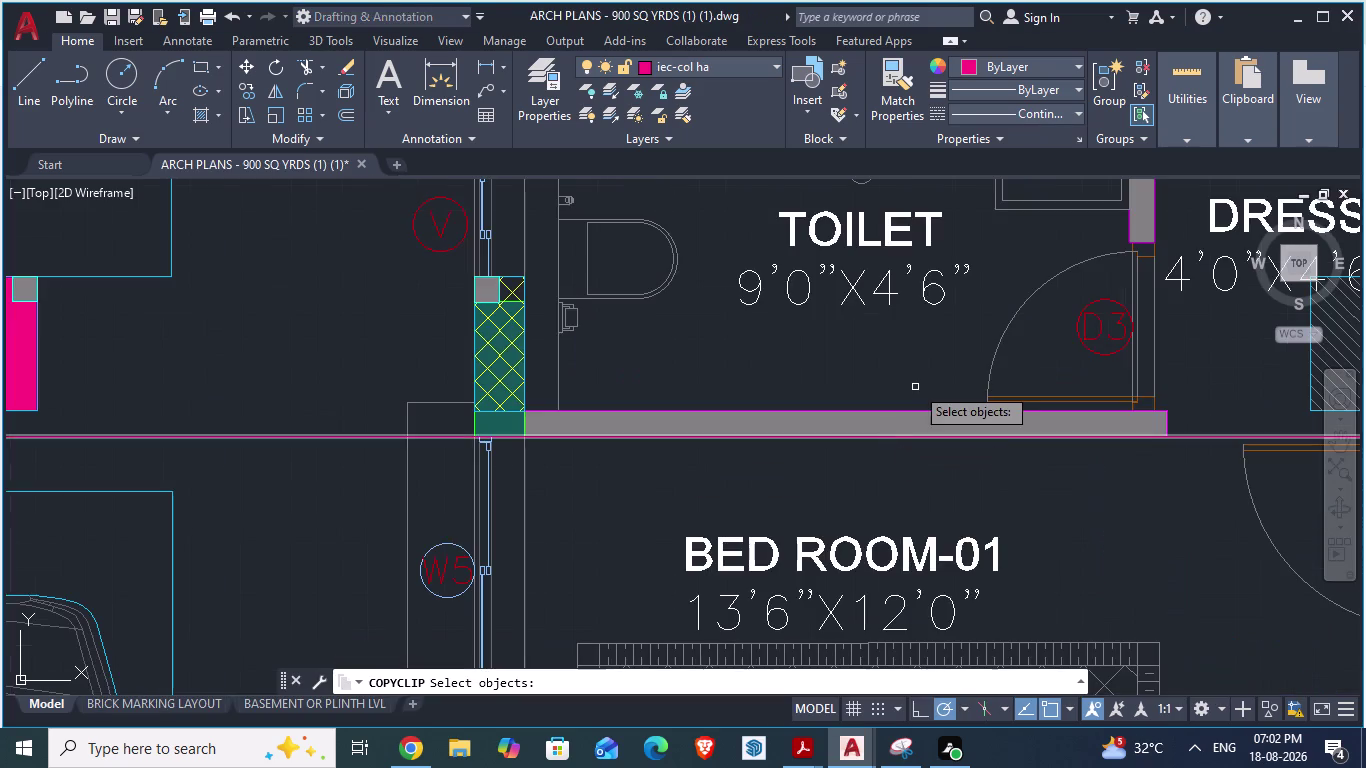
Review the bedroom and living/dining layout in ARCH PLANS, then switch back to GF_AUTOCAD.
scroll(down, 3)
scroll(down, 3)
scroll(down, 3)
scroll(up, 3)
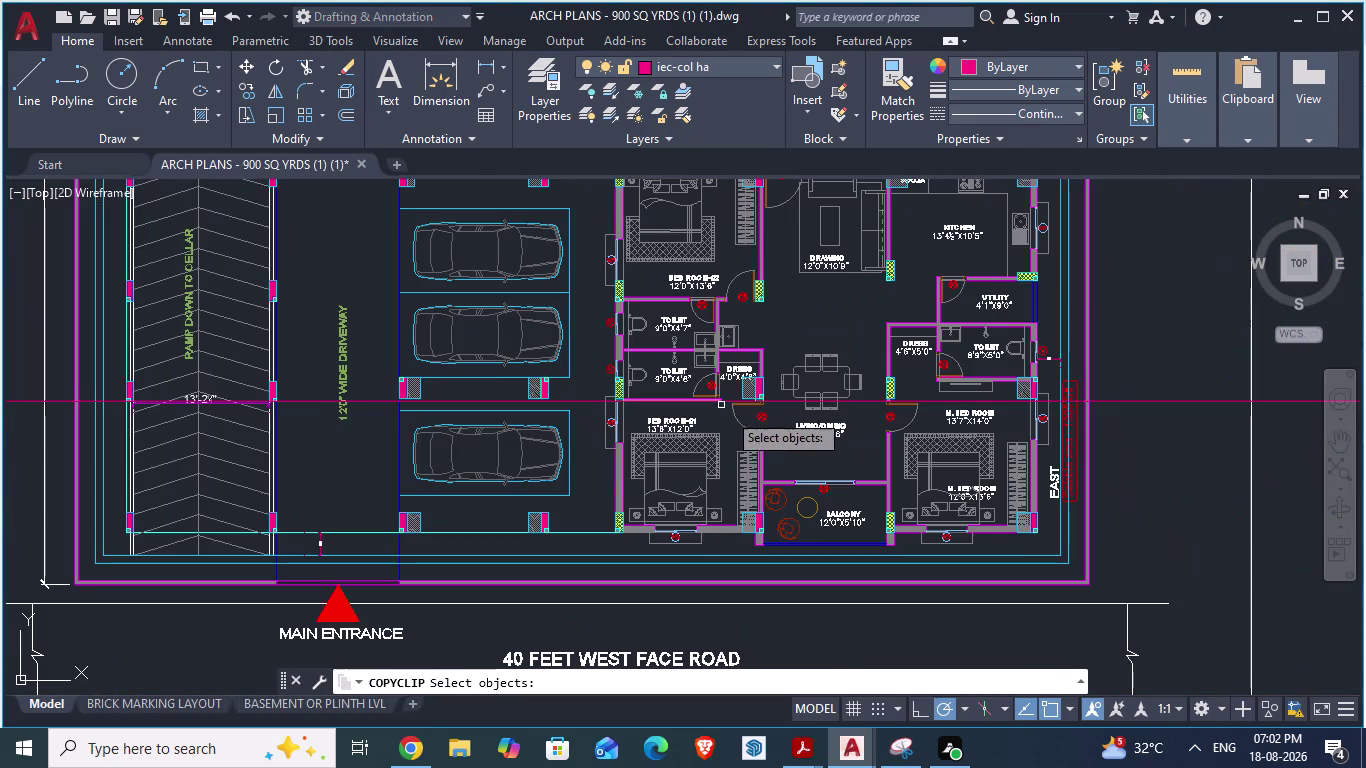
scroll(up, 3)
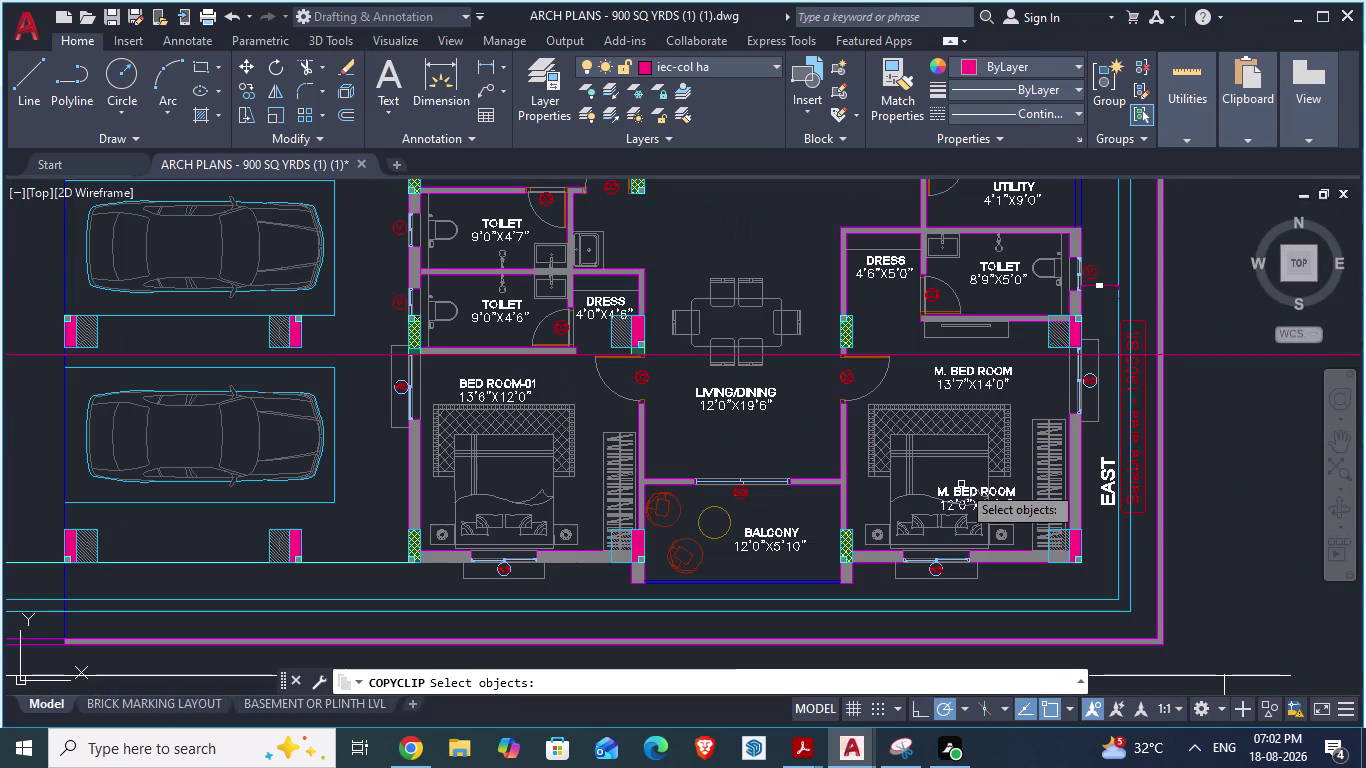
scroll(up, 3)
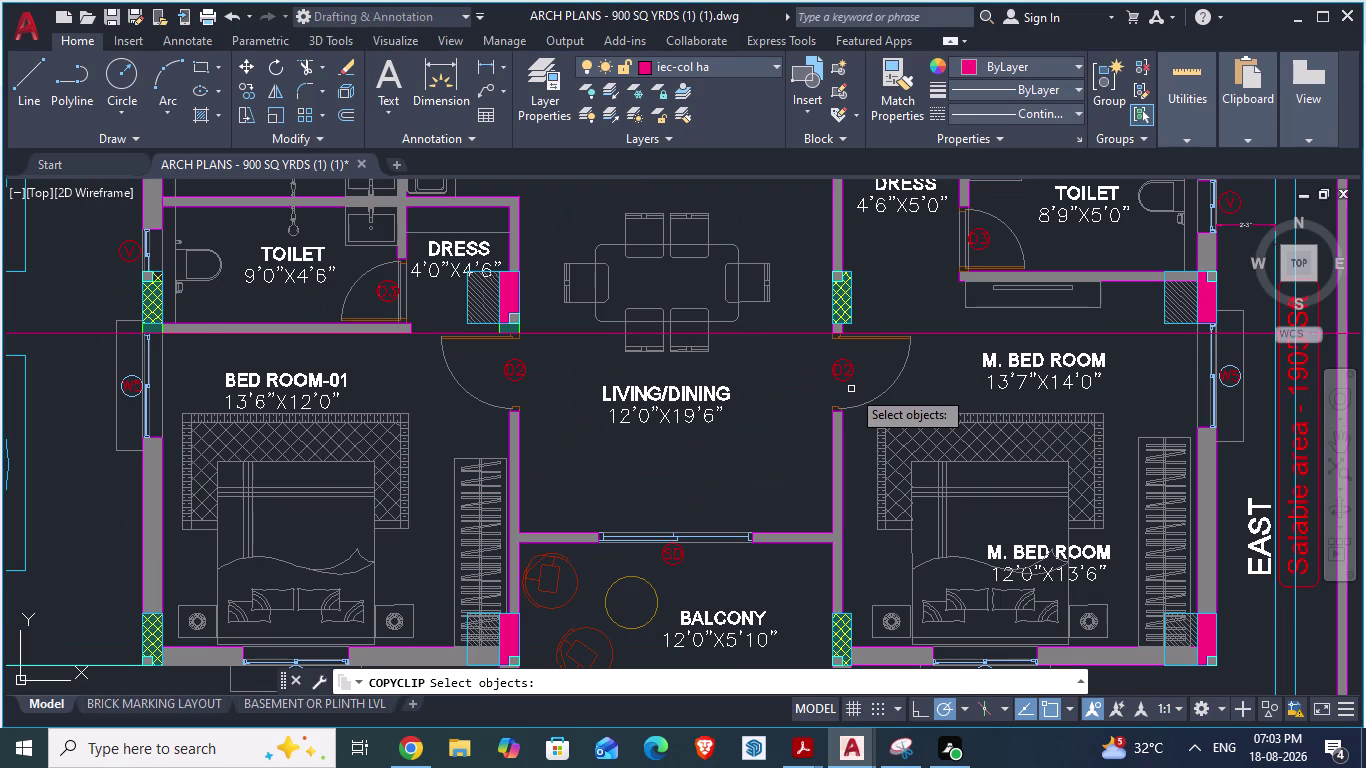
key(alt+Tab)
key(alt+Tab)
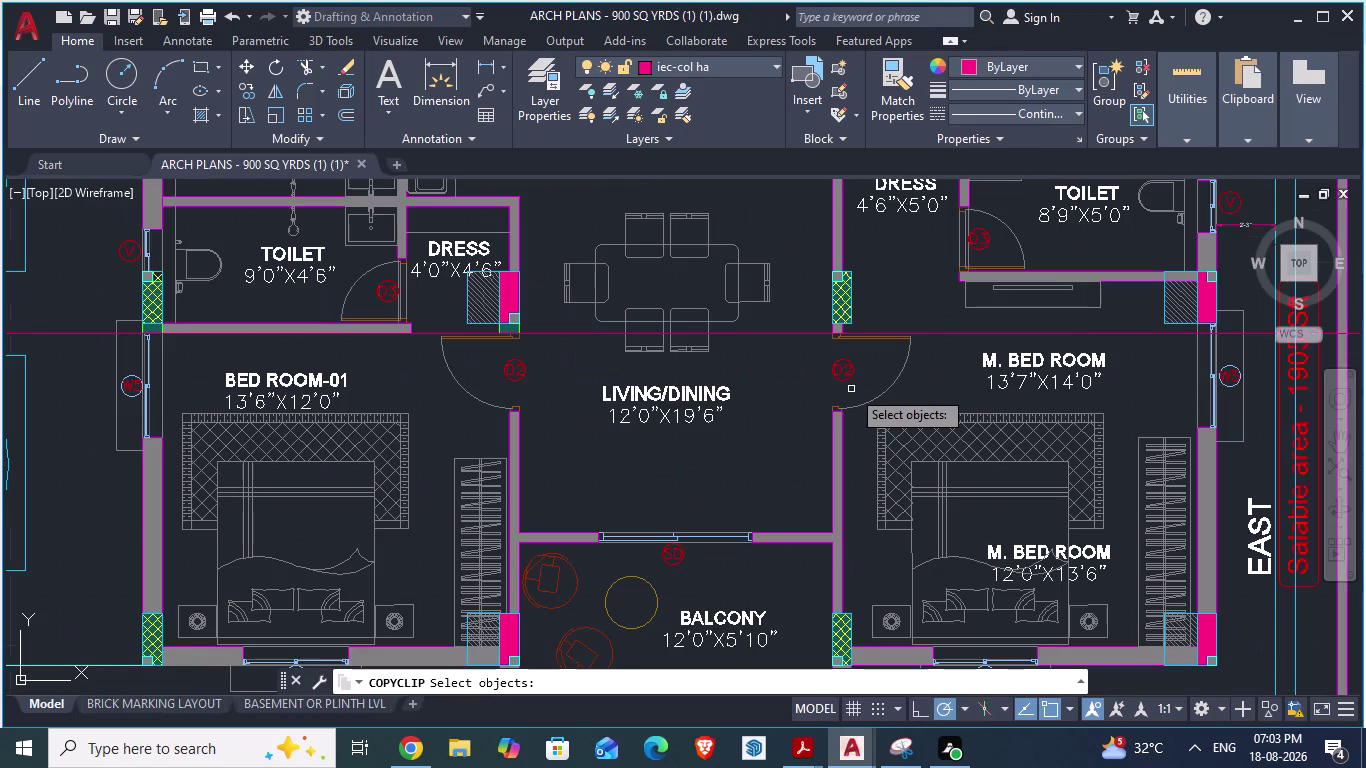
key(alt+Tab)
scroll(up, 3)
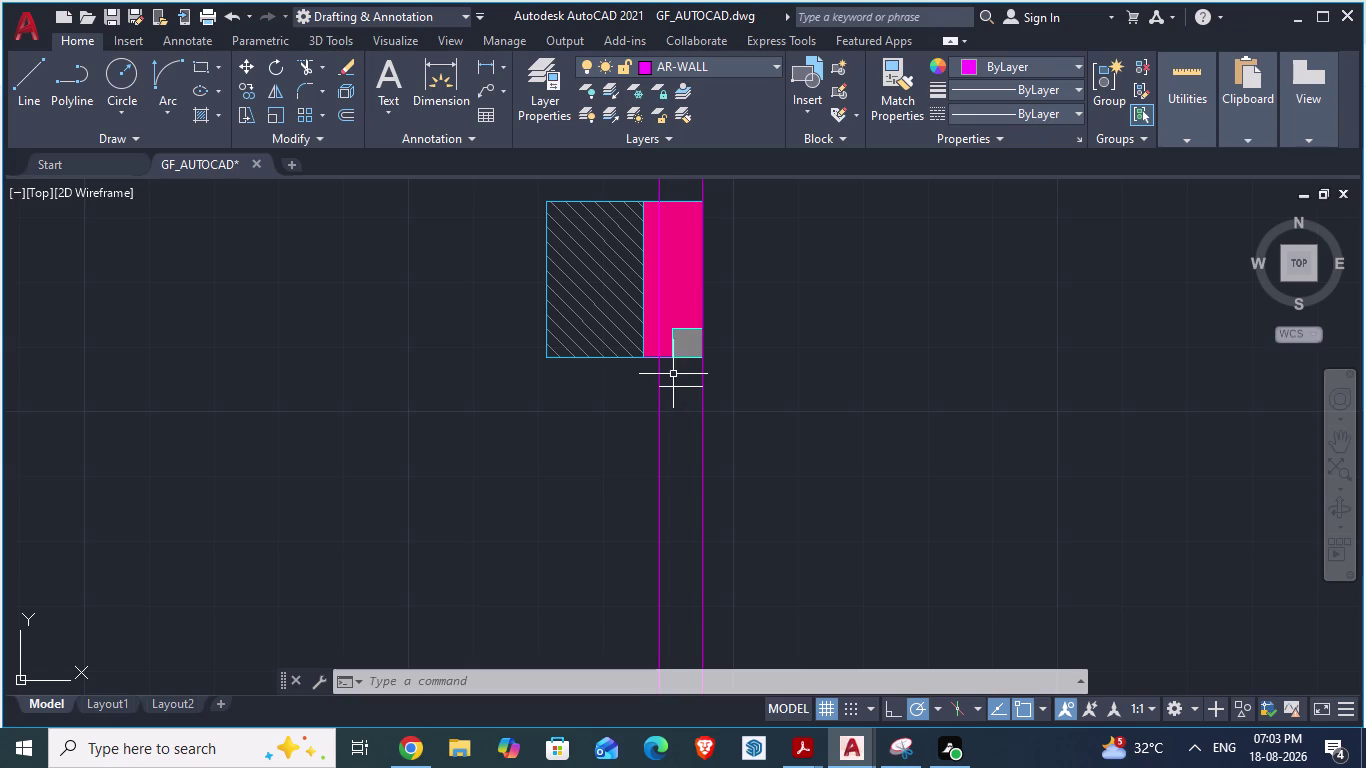
click(681, 374)
scroll(down, 3)
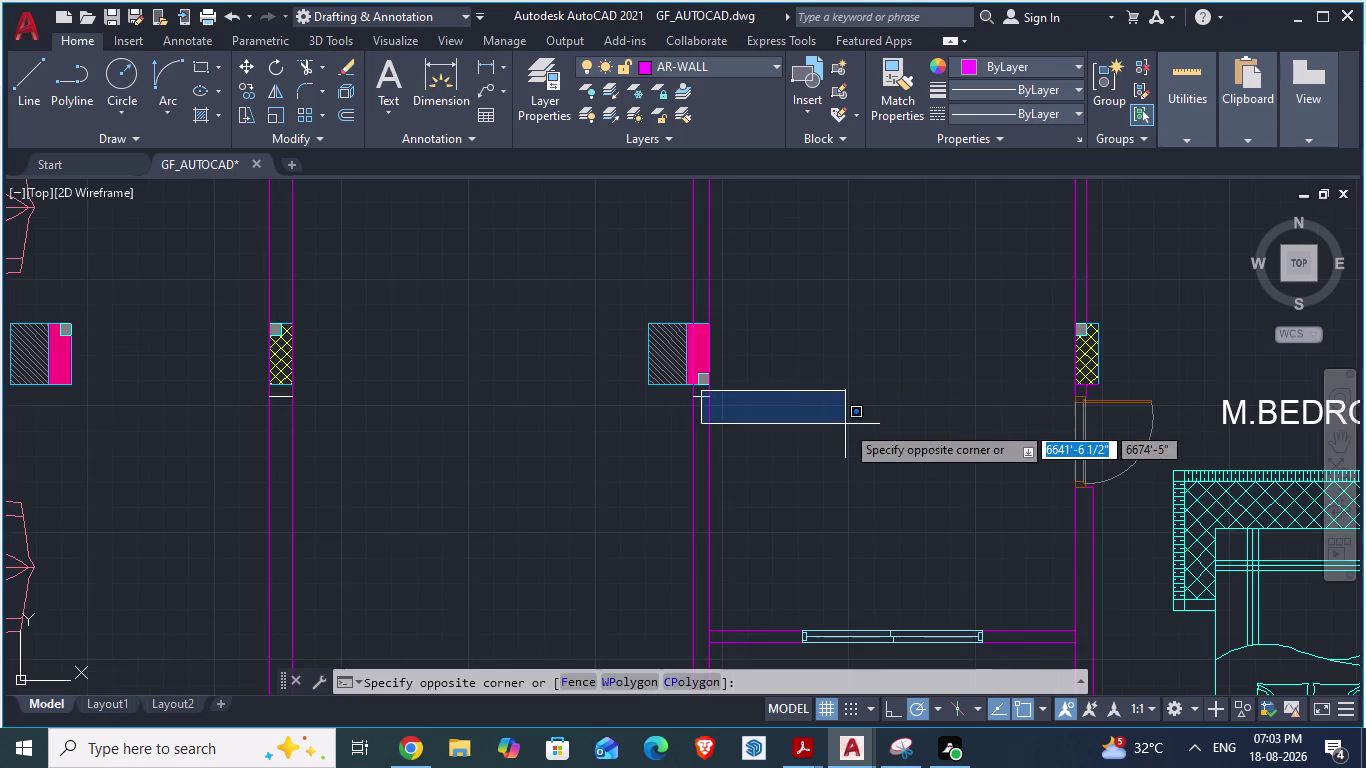
key(alt+Tab)
key(alt+Tab)
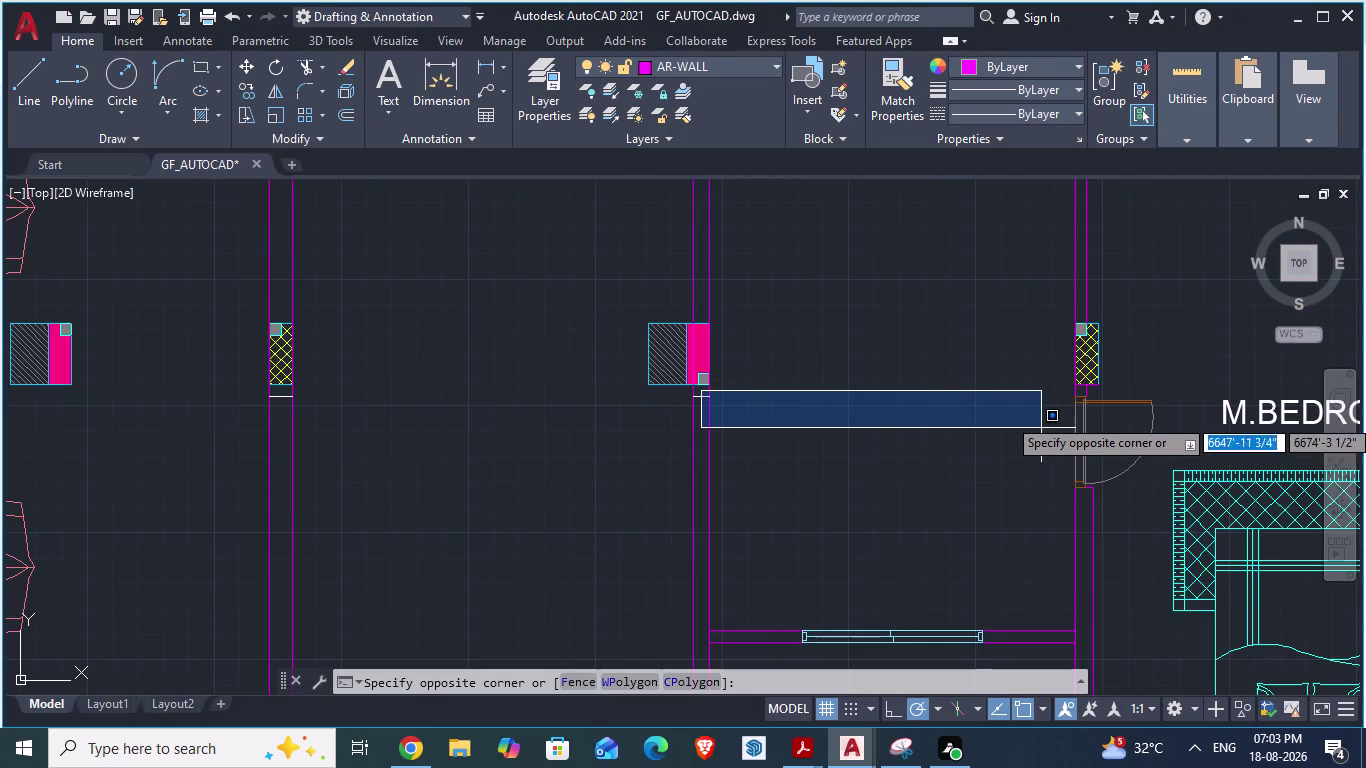
key(Escape)
scroll(down, 3)
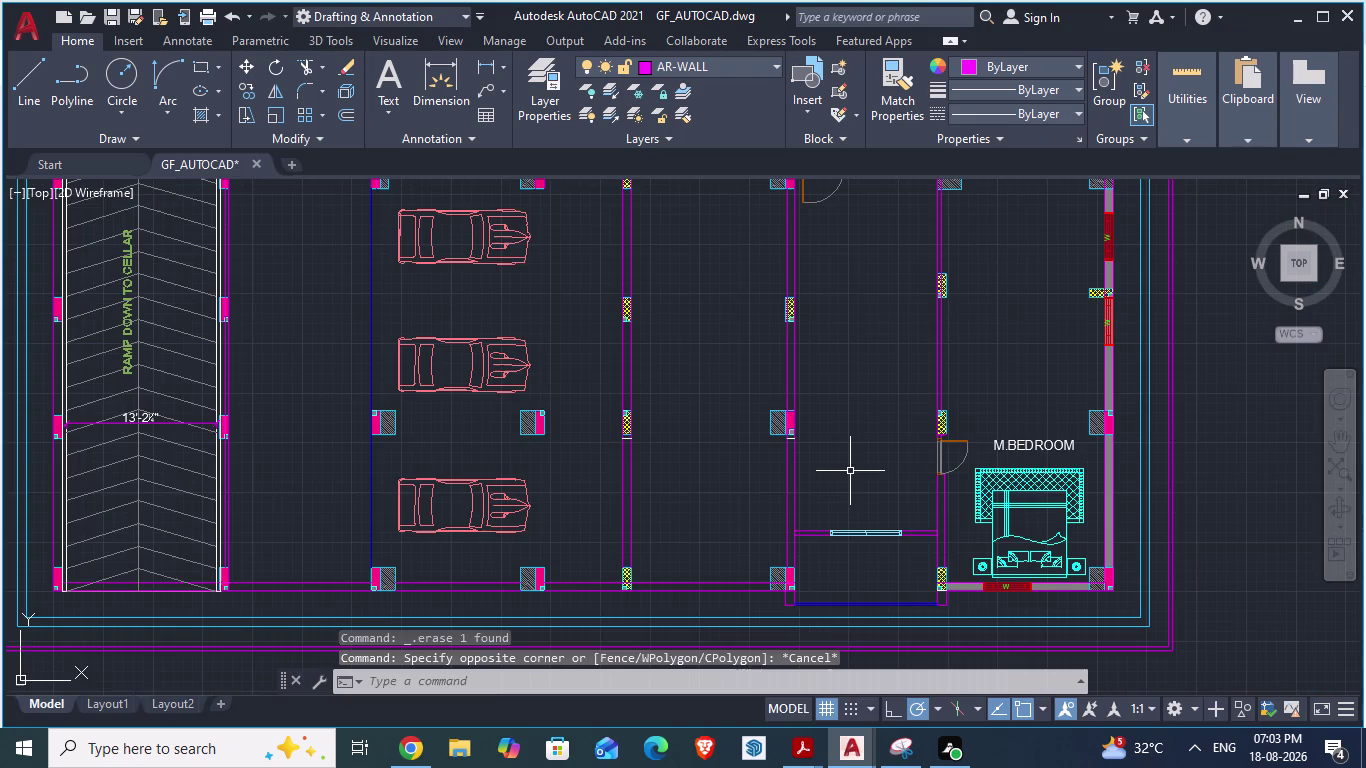
key(alt+Tab)
key(alt+Tab)
scroll(down, 3)
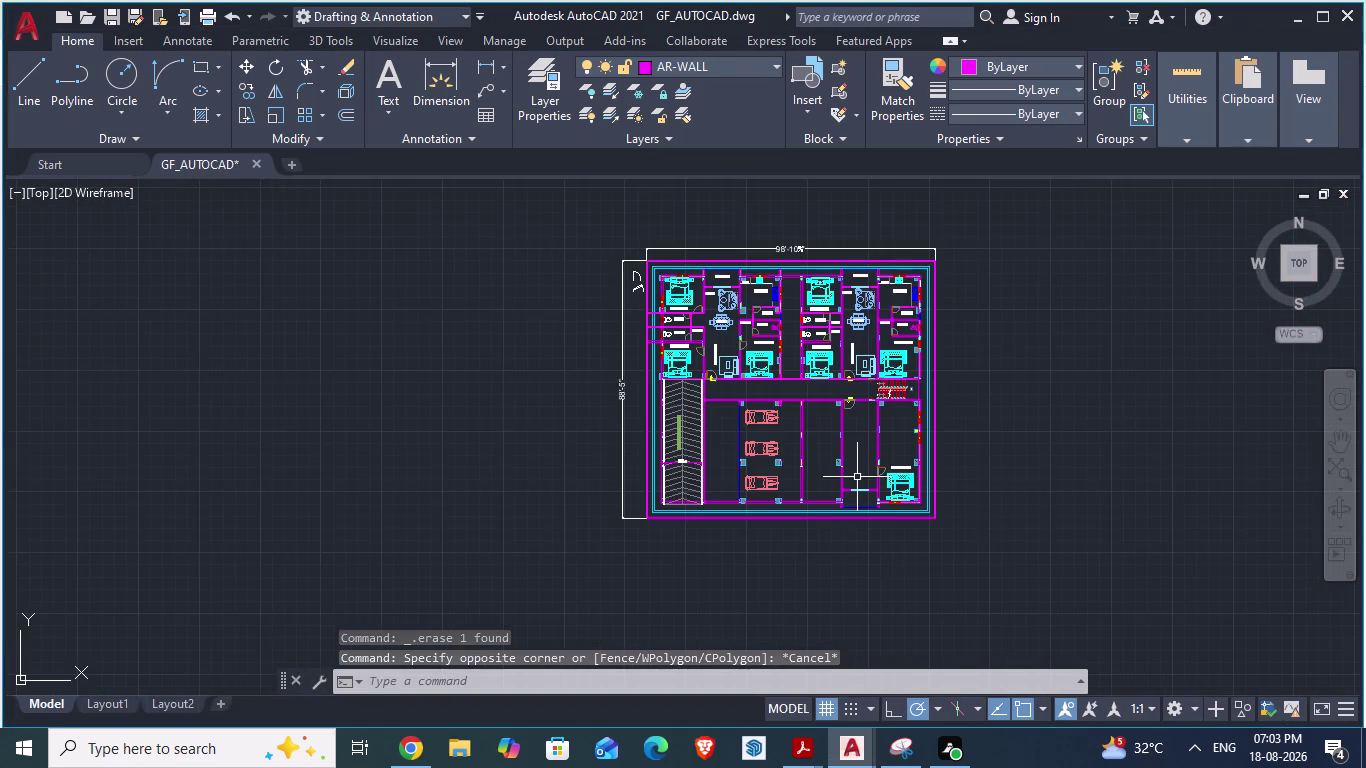
scroll(up, 3)
scroll(up, 3)
scroll(up, 3)
scroll(up, 3)
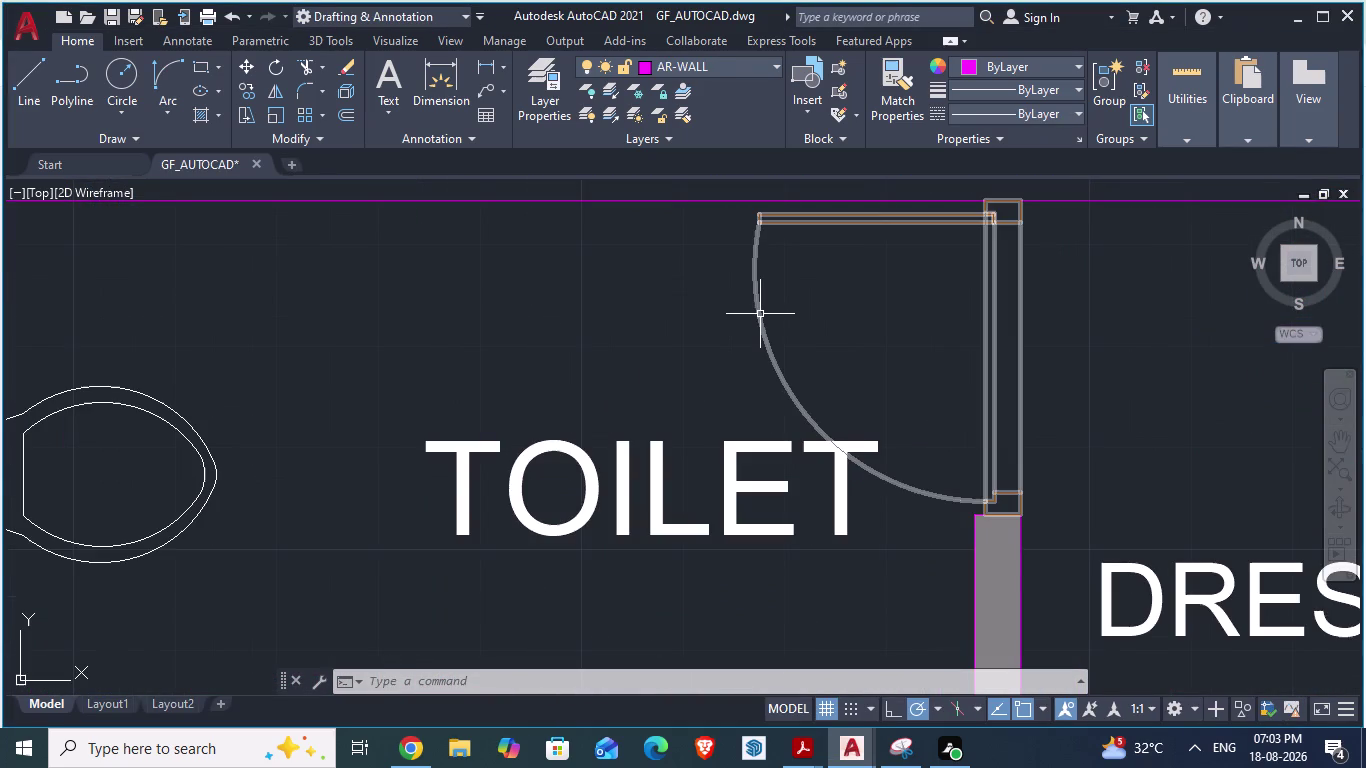
Copy and paste the door next to the TOILET, then cancel the paste.
click(760, 314)
key(ctrl+c)
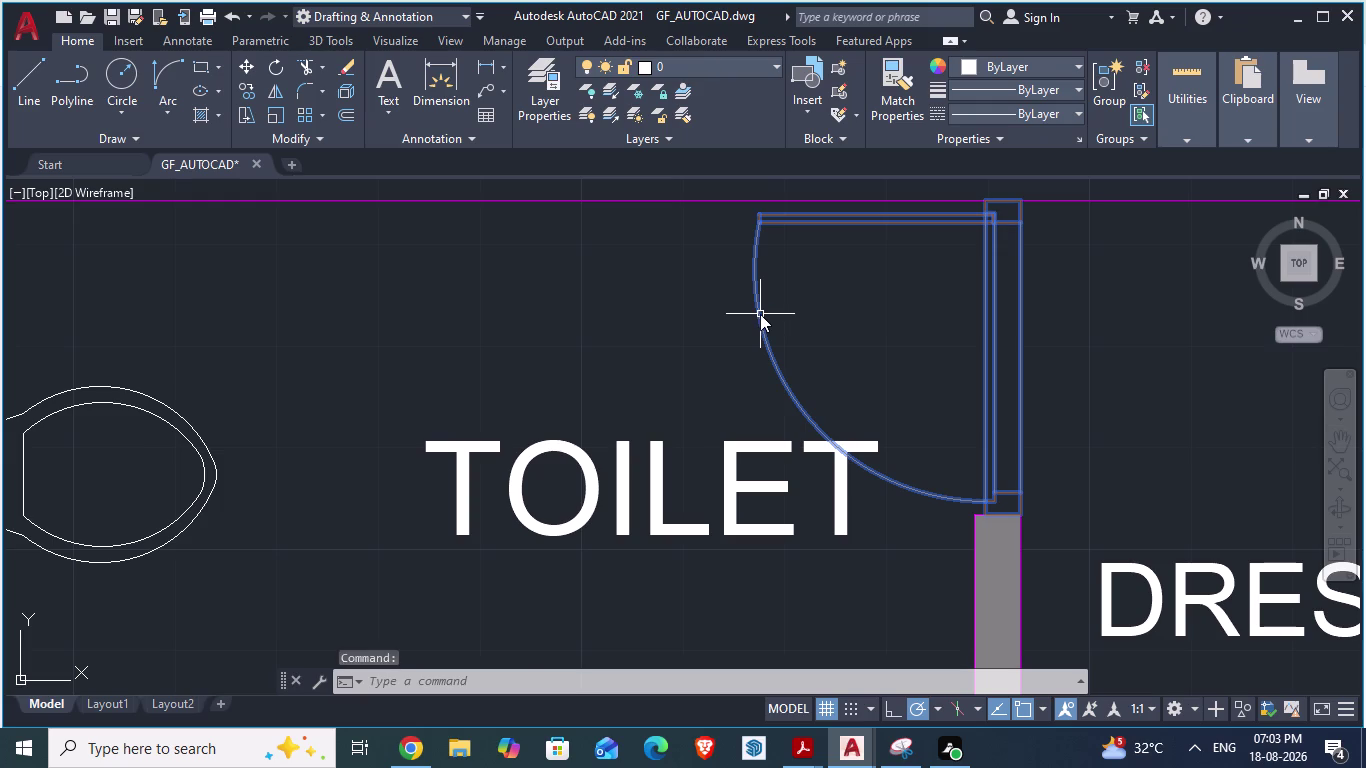
key(ctrl+v)
scroll(down, 3)
scroll(down, 3)
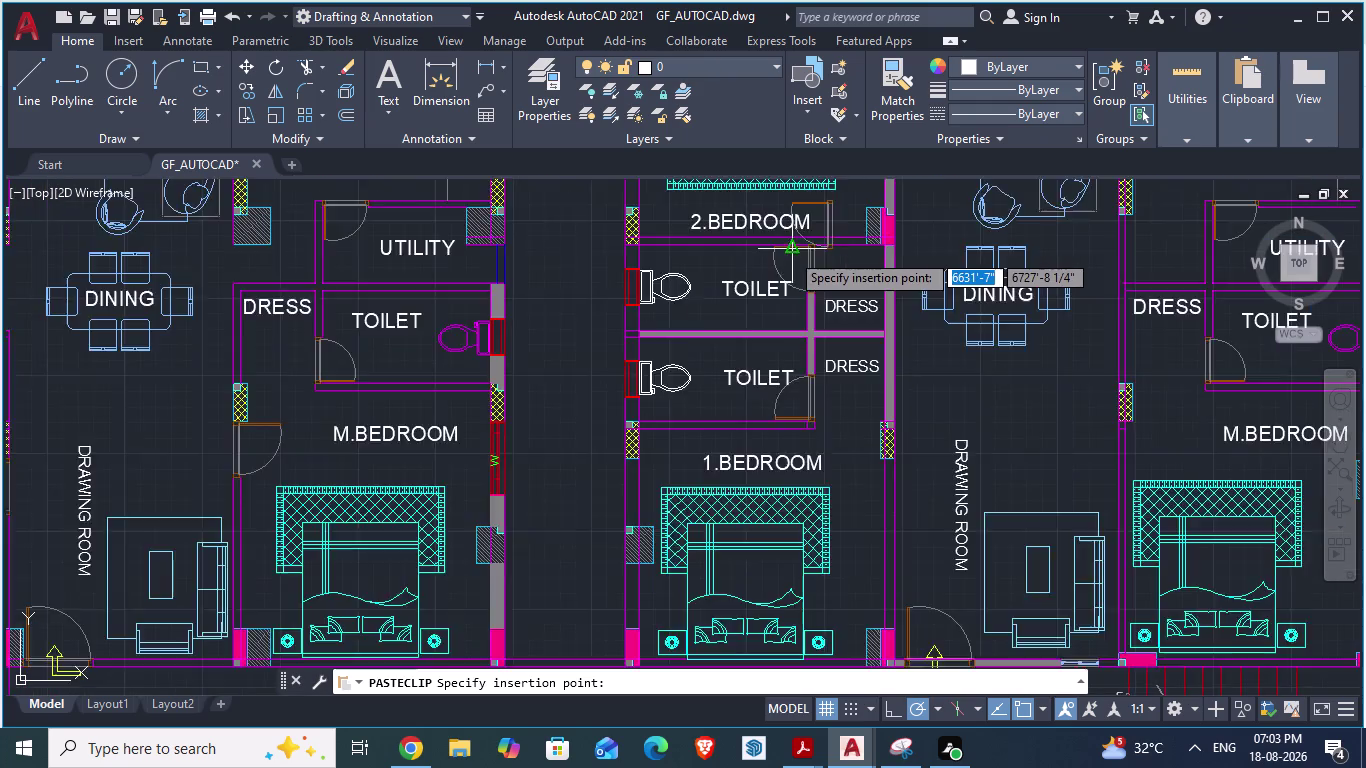
scroll(down, 3)
scroll(down, 3)
scroll(up, 3)
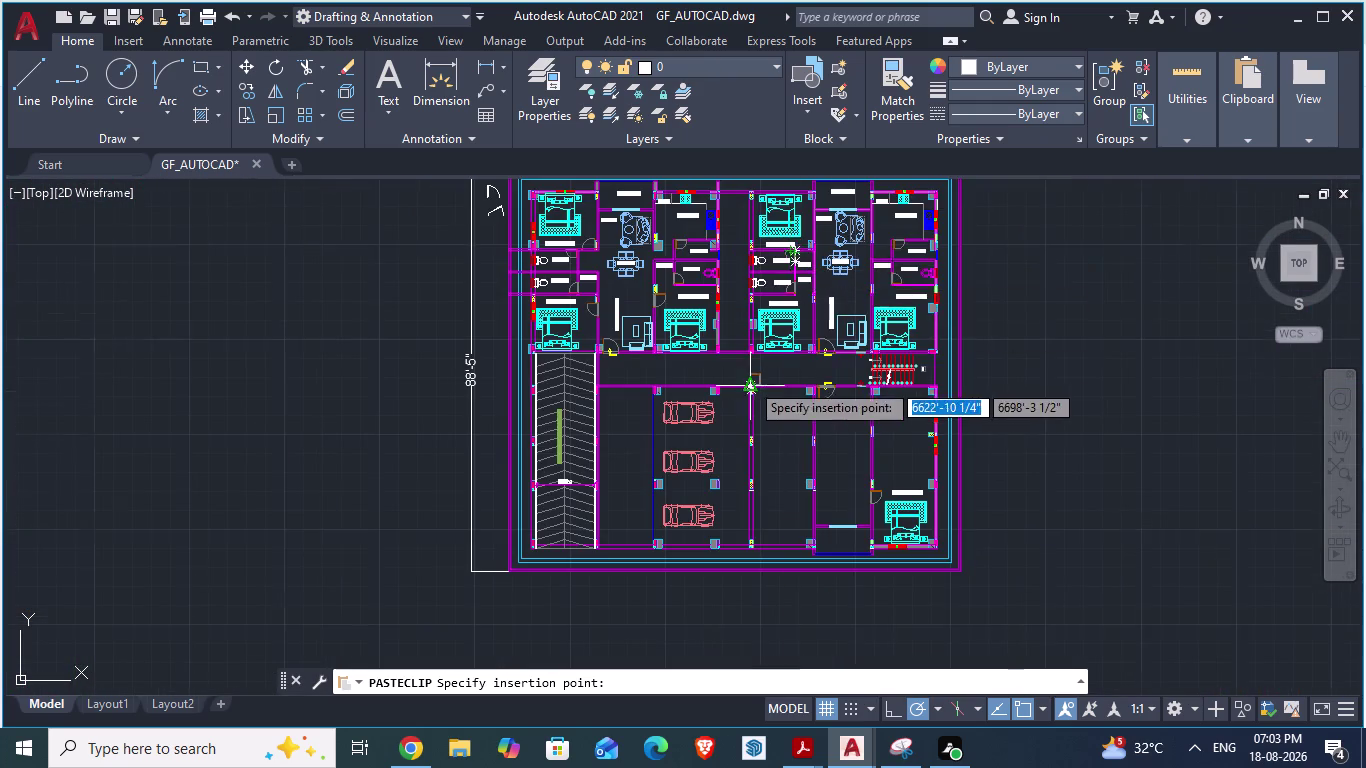
scroll(up, 3)
scroll(down, 3)
scroll(down, 3)
scroll(up, 3)
scroll(down, 3)
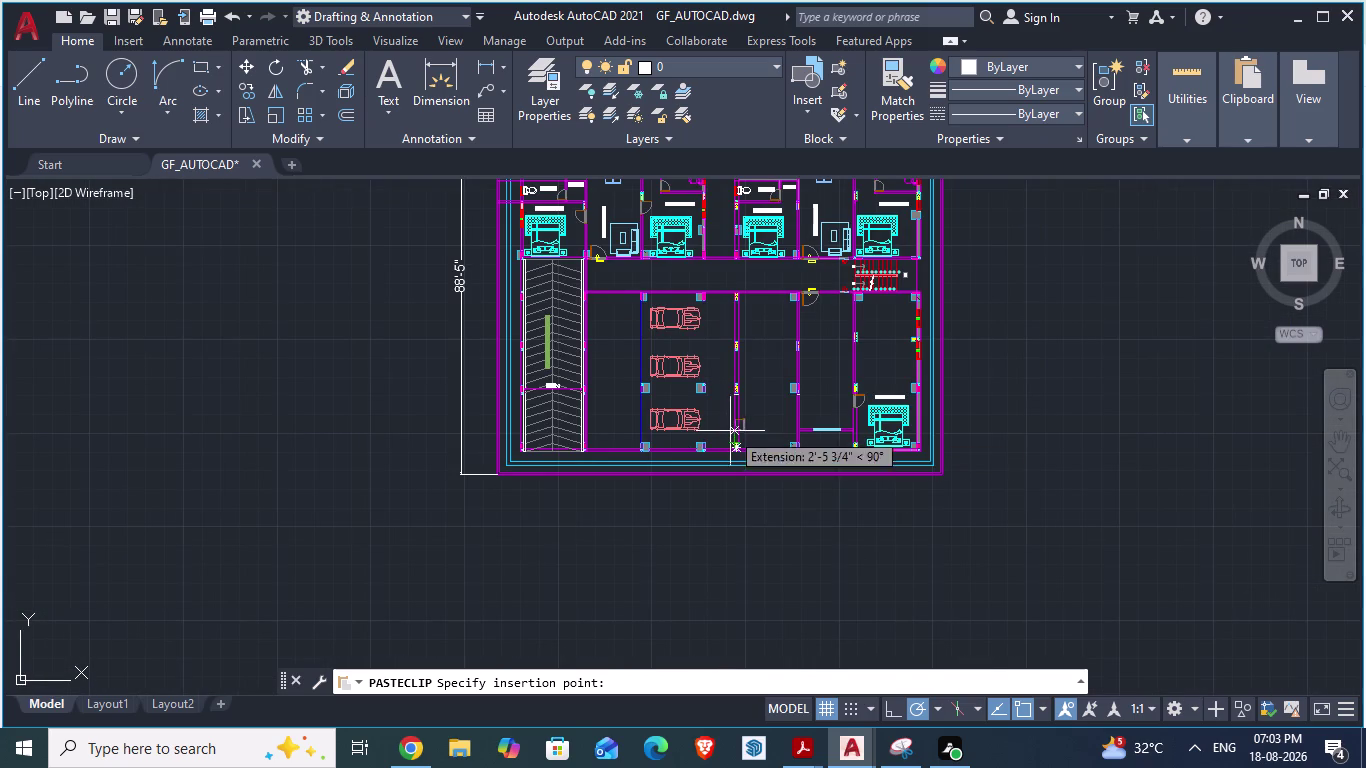
scroll(up, 3)
scroll(up, 3)
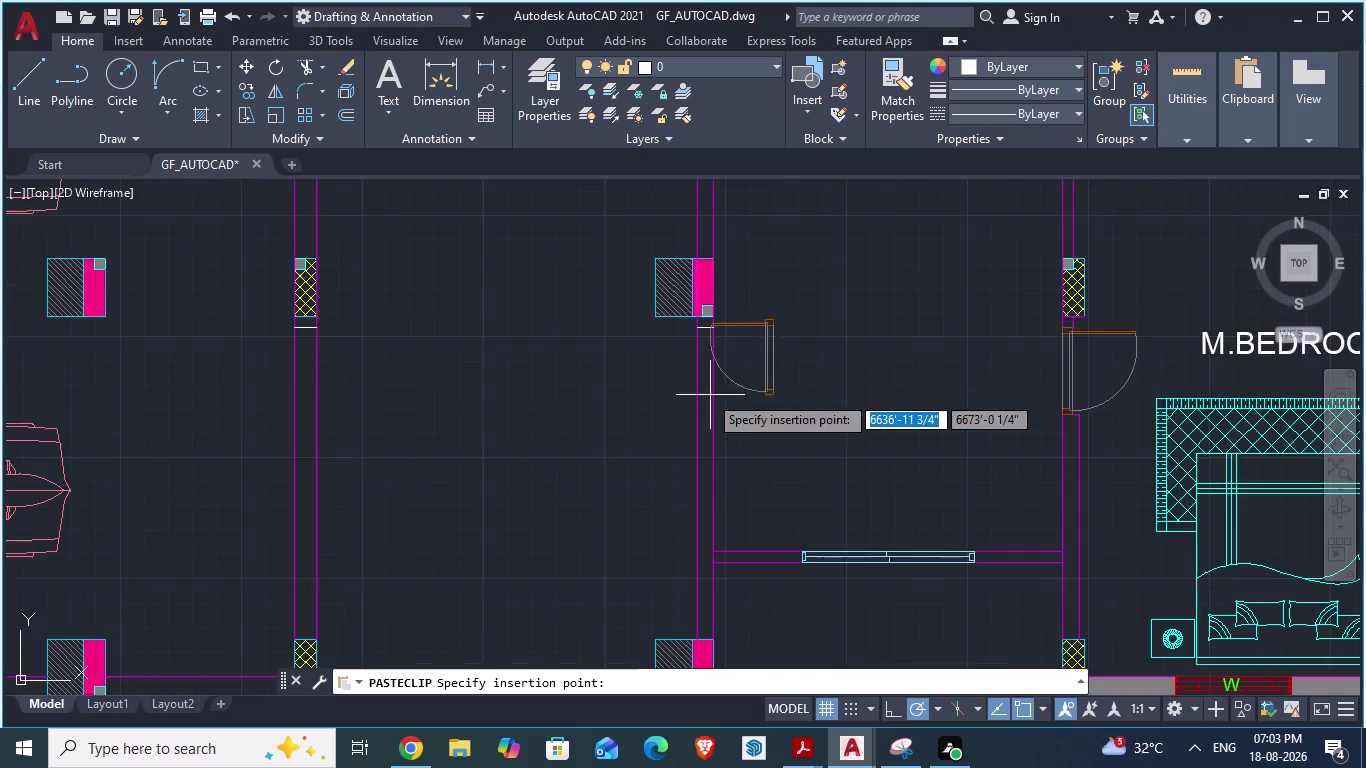
scroll(up, 3)
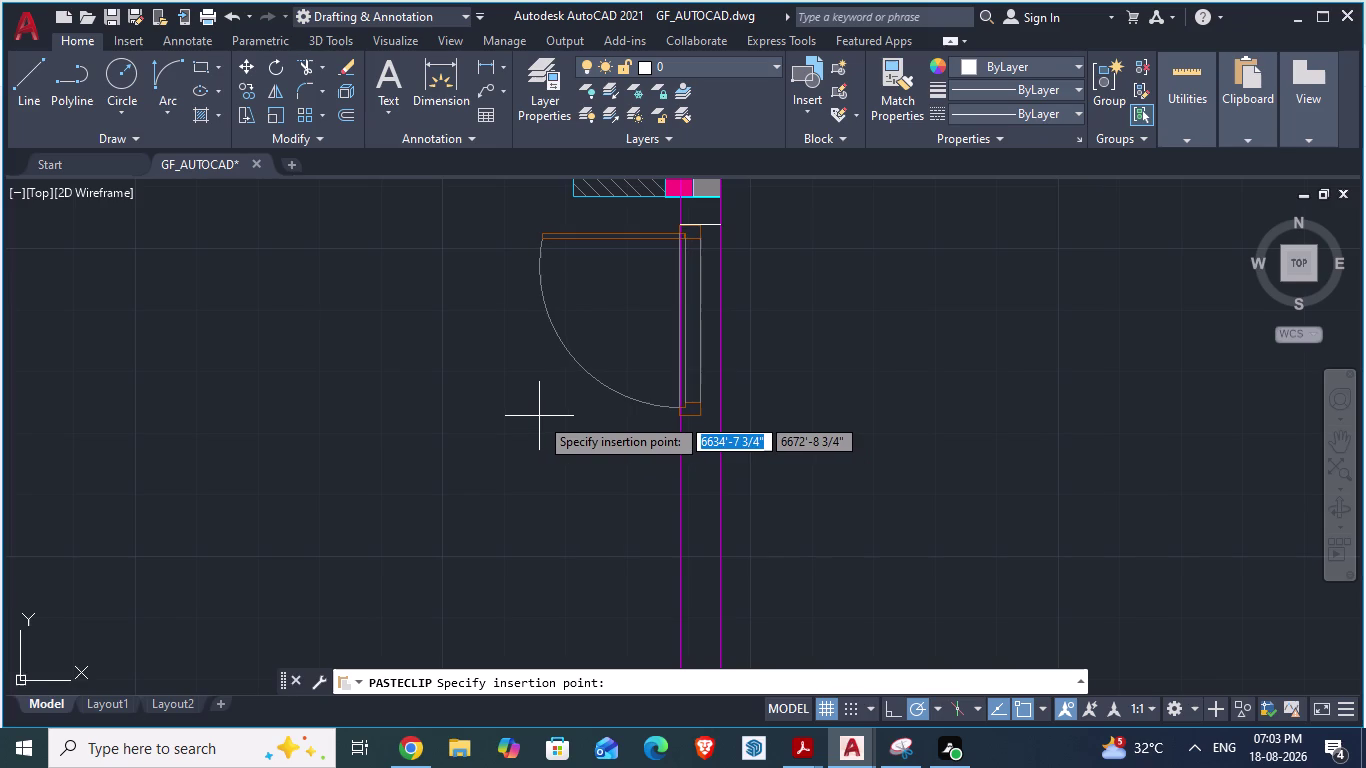
key(Escape)
Copy the right-wall door and paste it into the opening below the hatched wall end.
scroll(down, 3)
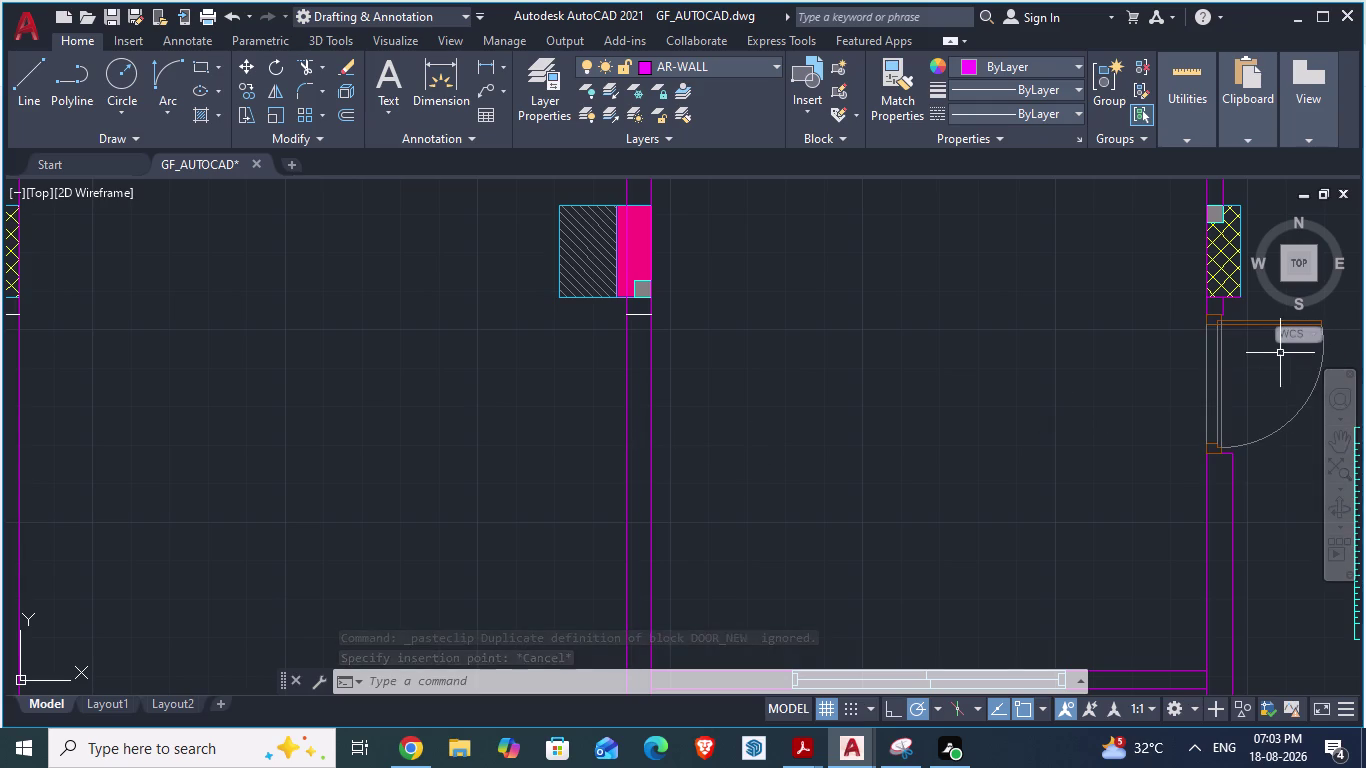
click(1221, 367)
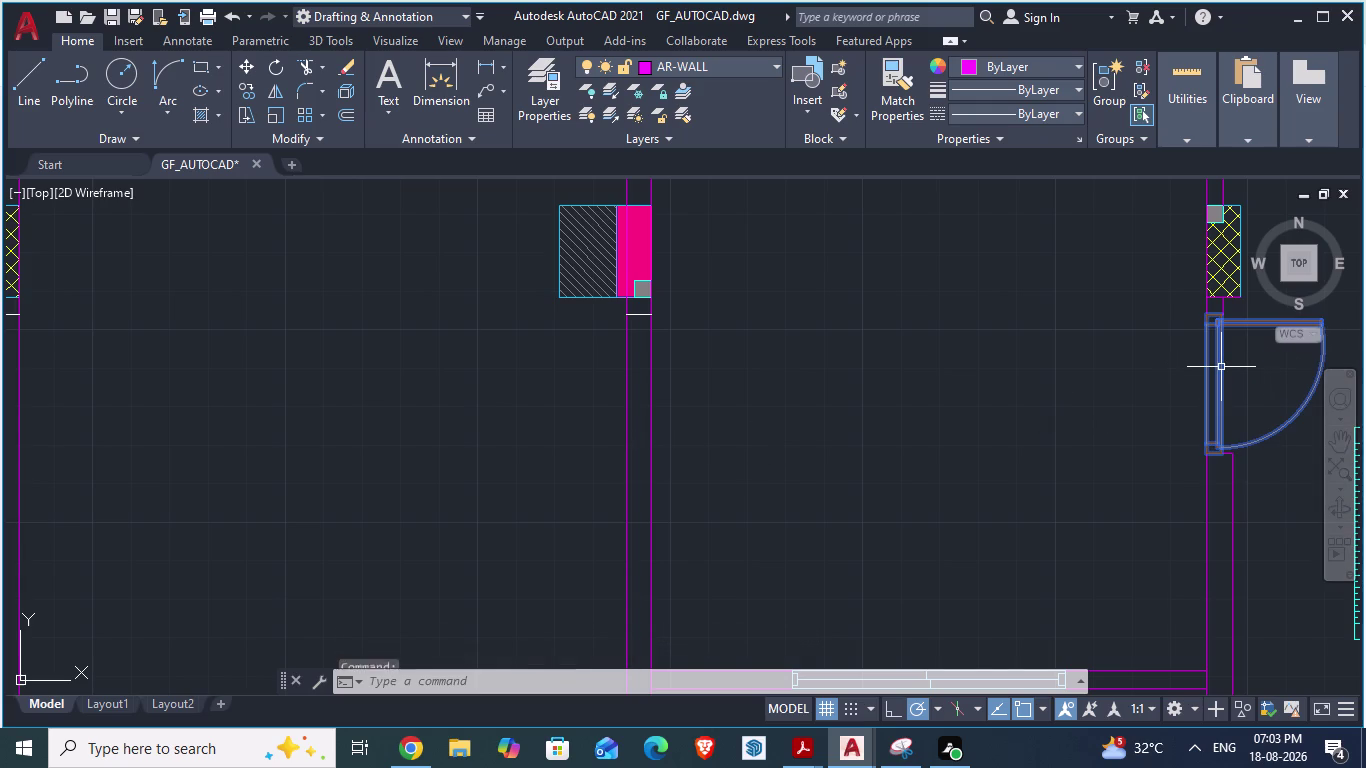
key(ctrl+c)
key(ctrl+v)
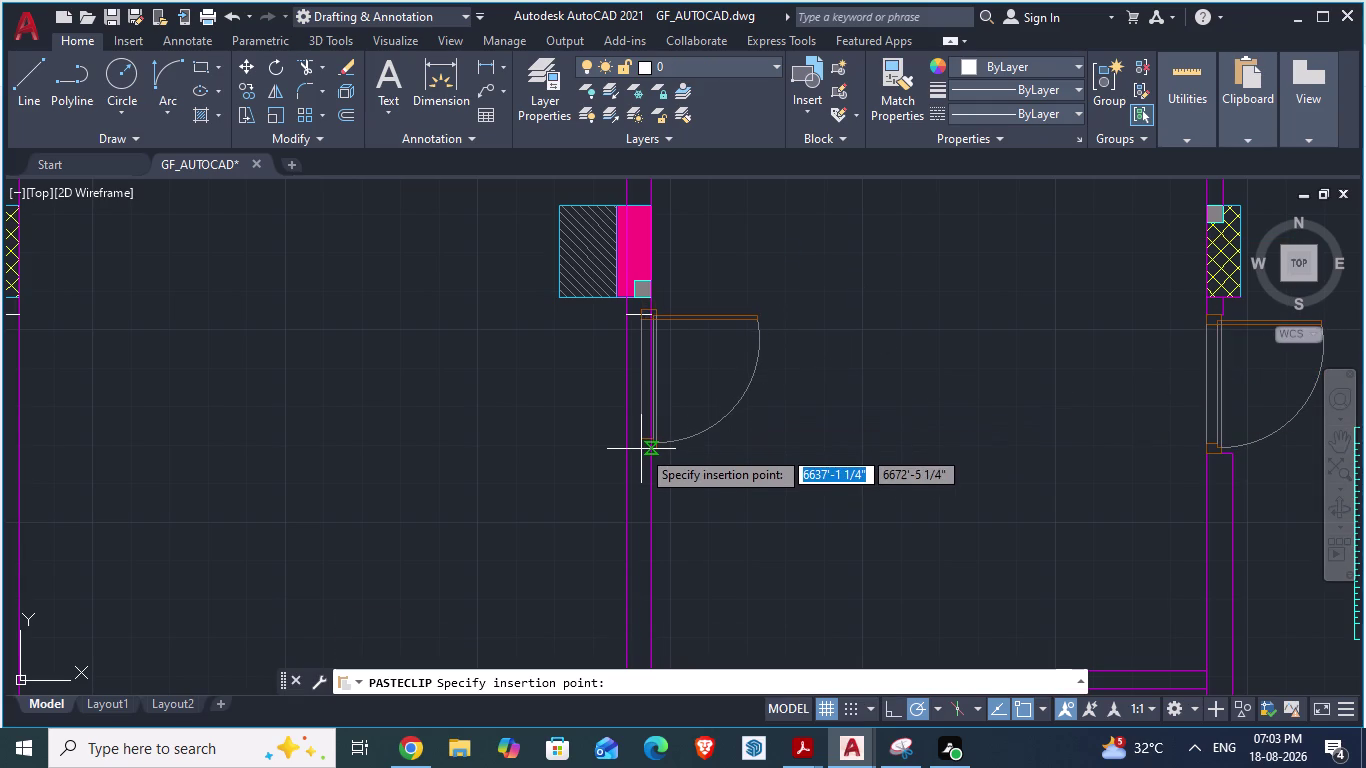
click(653, 455)
scroll(up, 3)
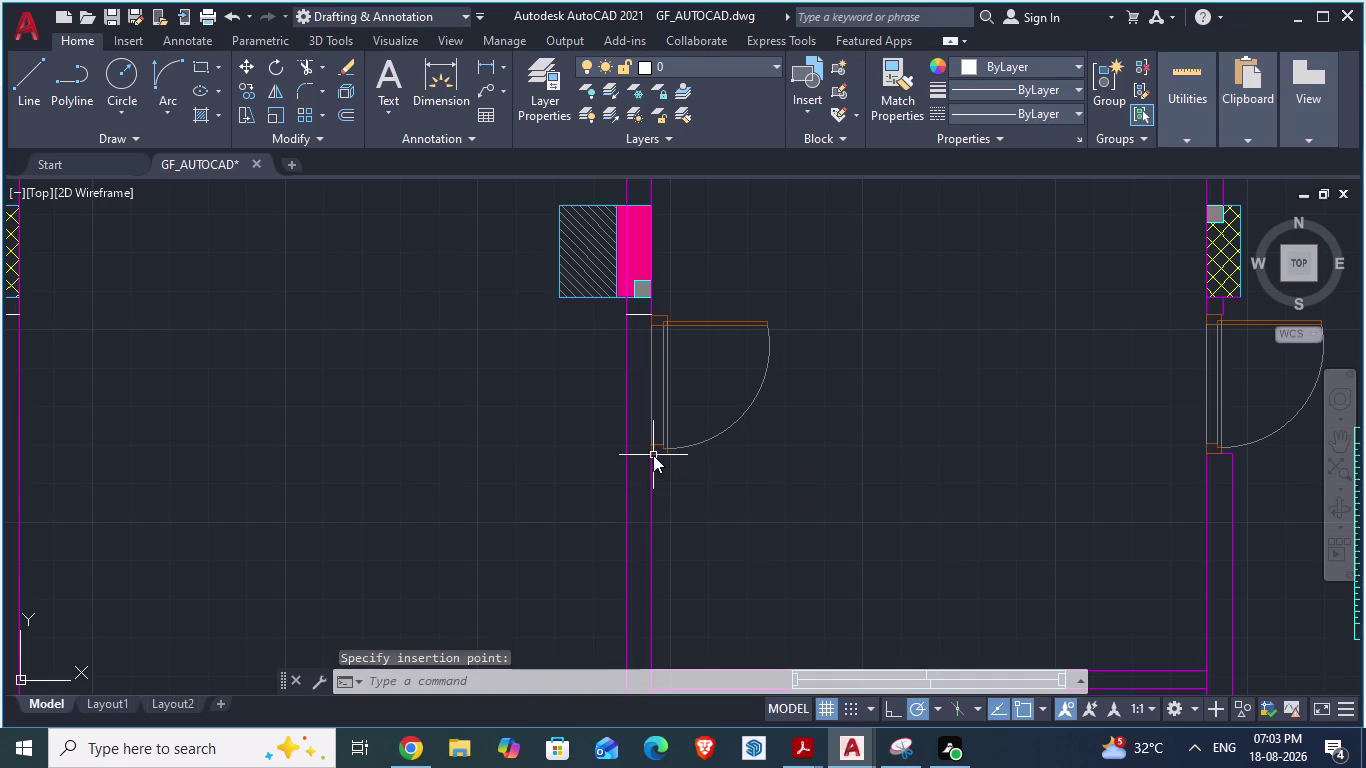
scroll(up, 3)
scroll(down, 3)
scroll(up, 3)
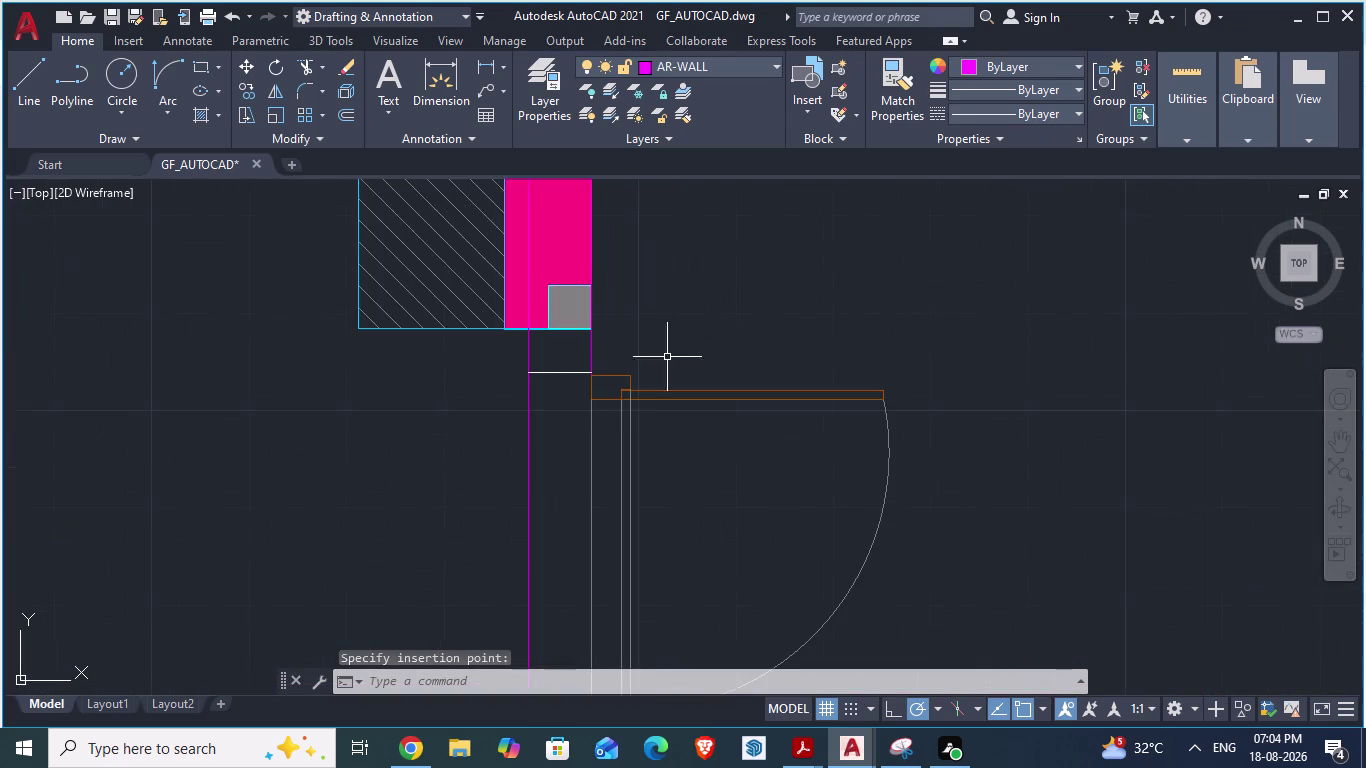
scroll(up, 3)
Select the pasted door and start moving it.
click(557, 336)
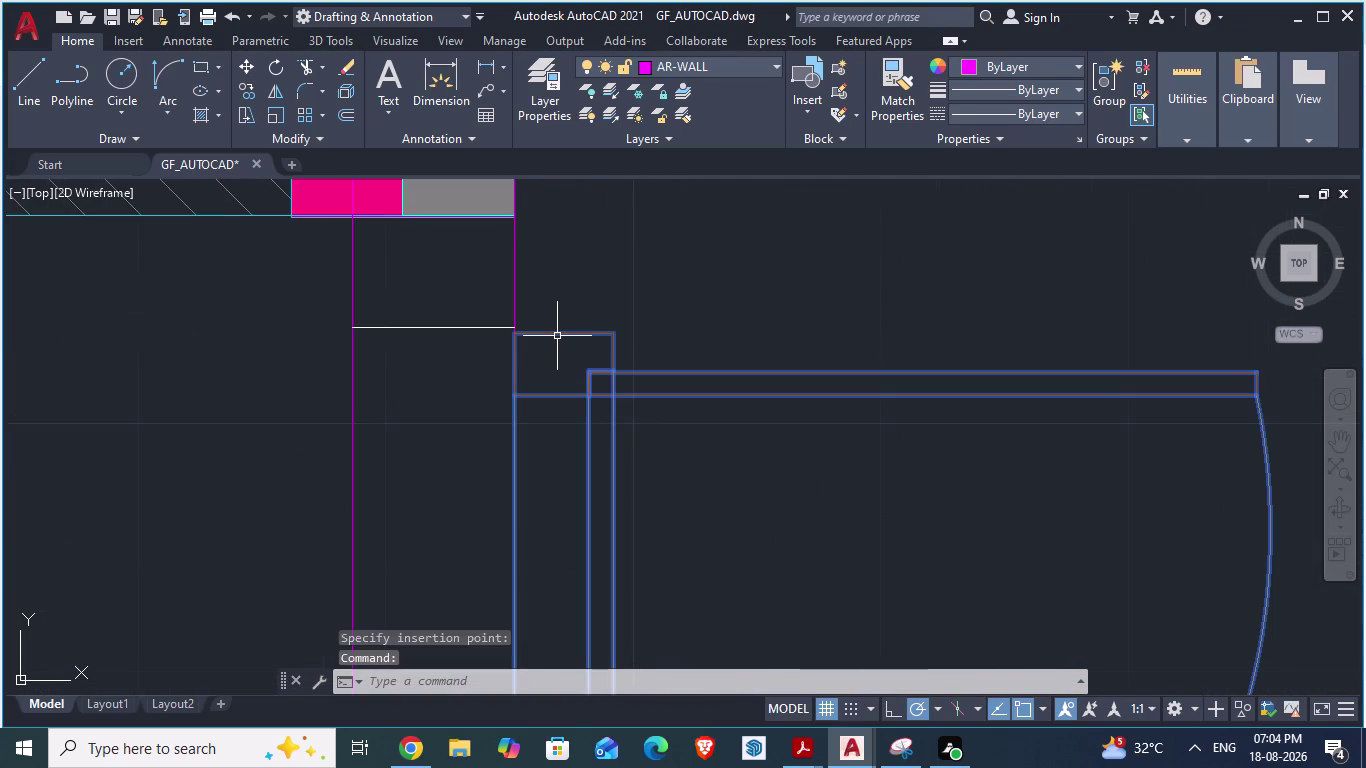
key(m)
key(Return)
scroll(up, 3)
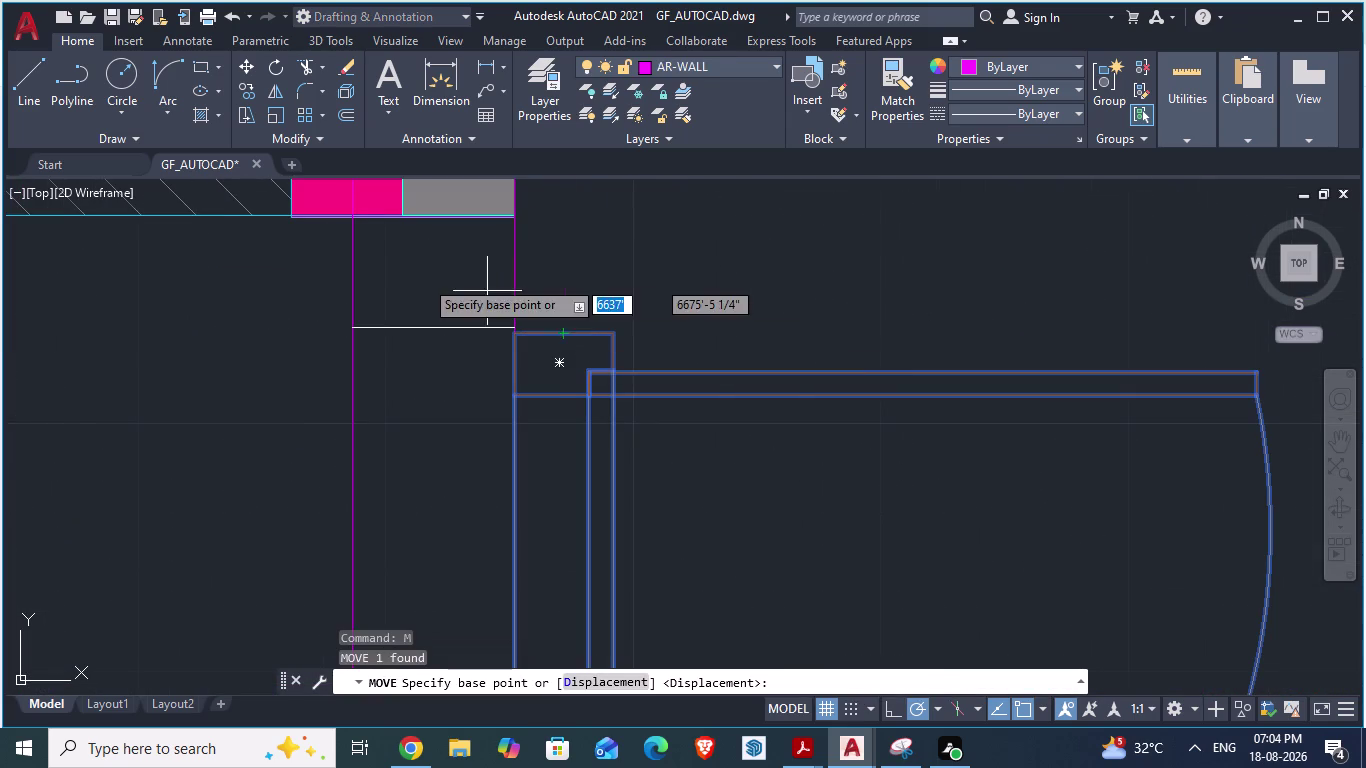
Move the pasted door's frame flush against the opening corner, then start mirroring it.
scroll(up, 3)
click(775, 497)
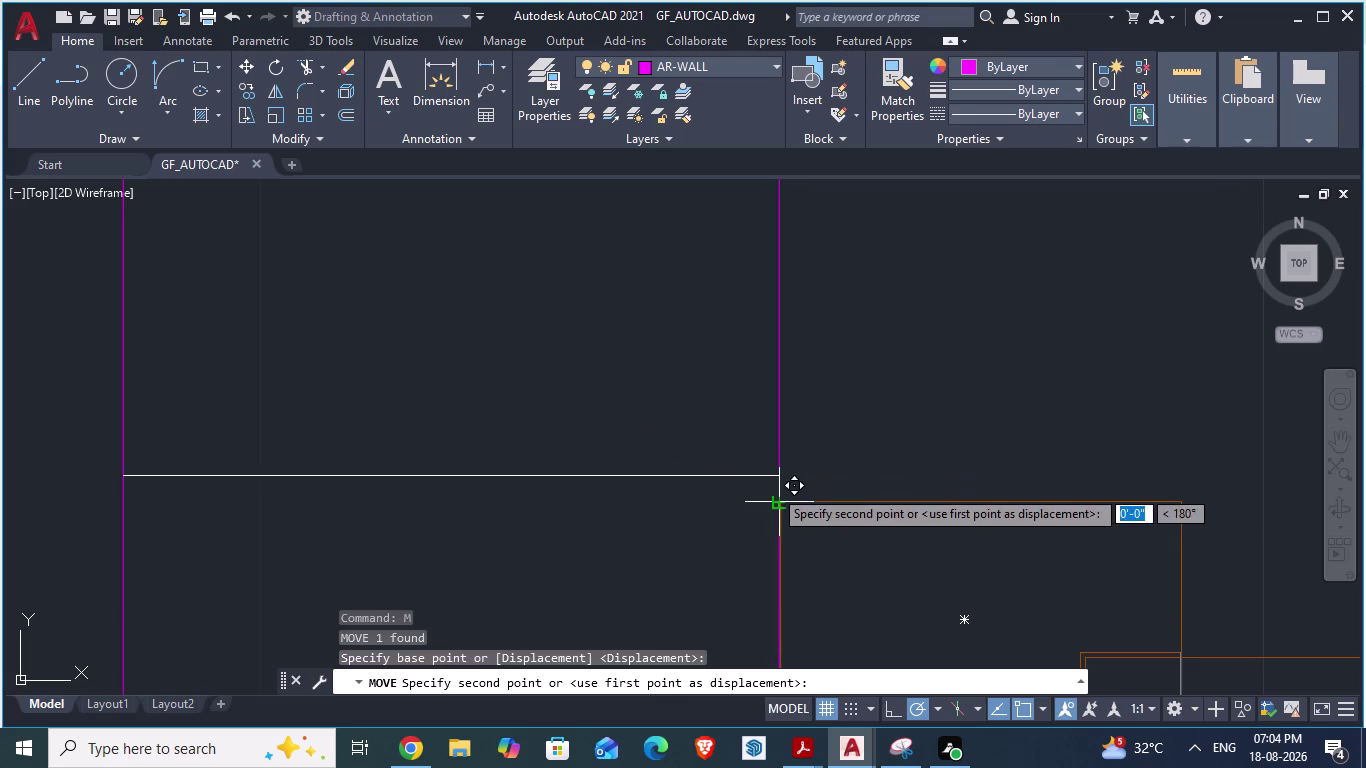
click(772, 484)
scroll(down, 3)
scroll(down, 3)
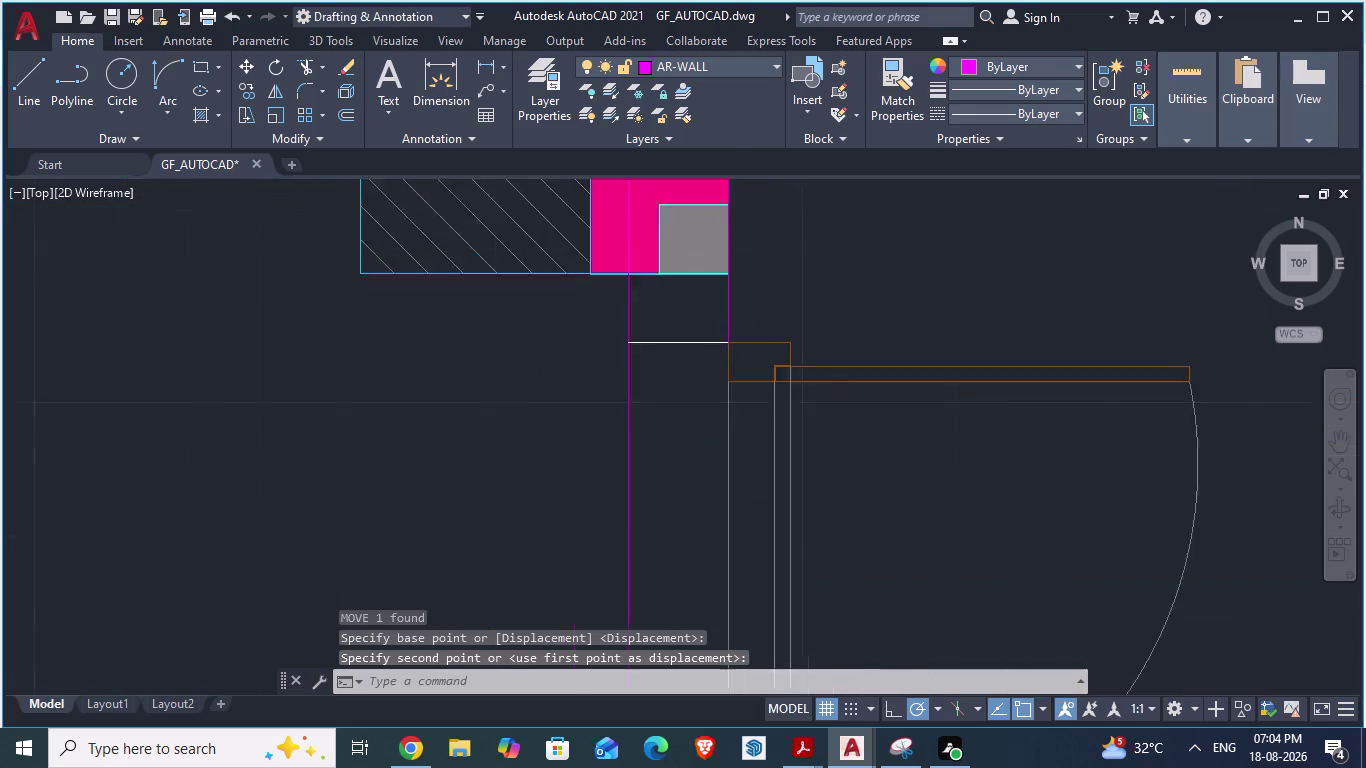
scroll(down, 3)
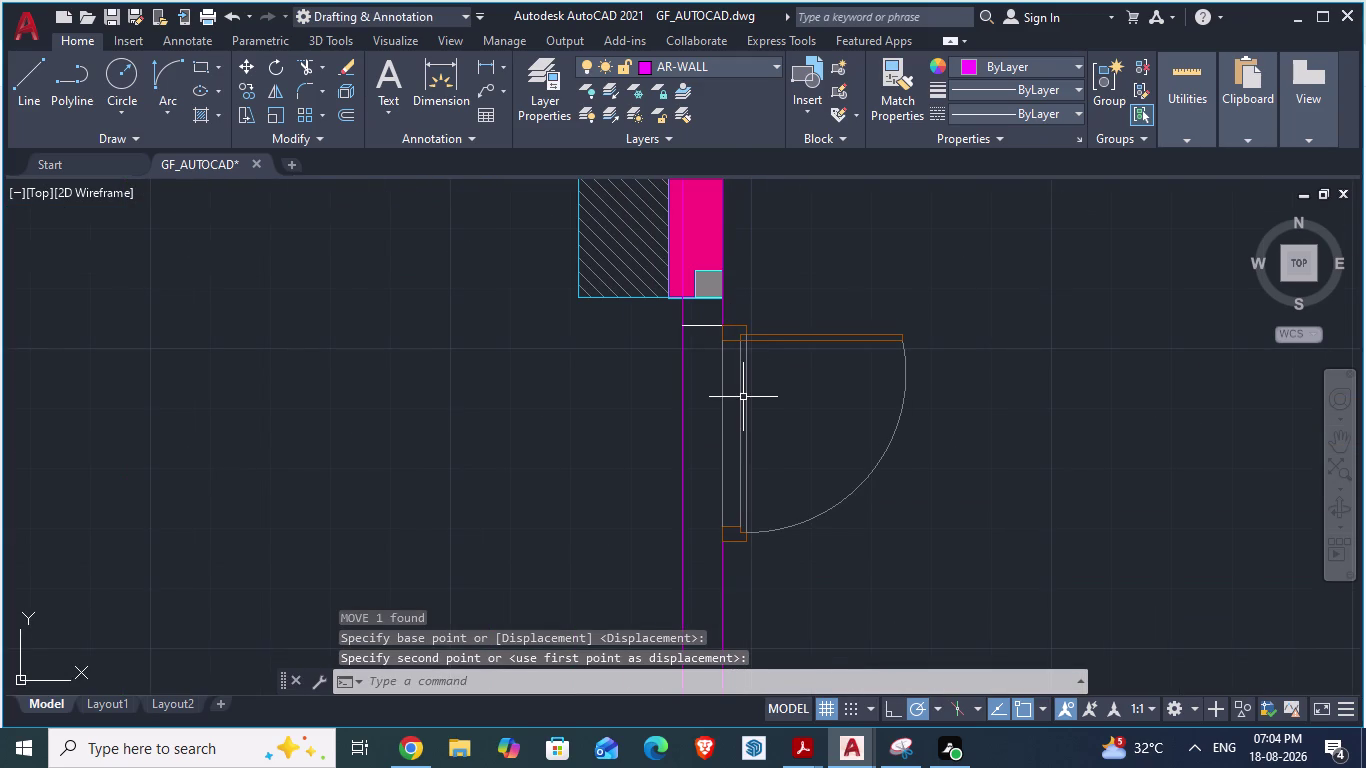
click(739, 394)
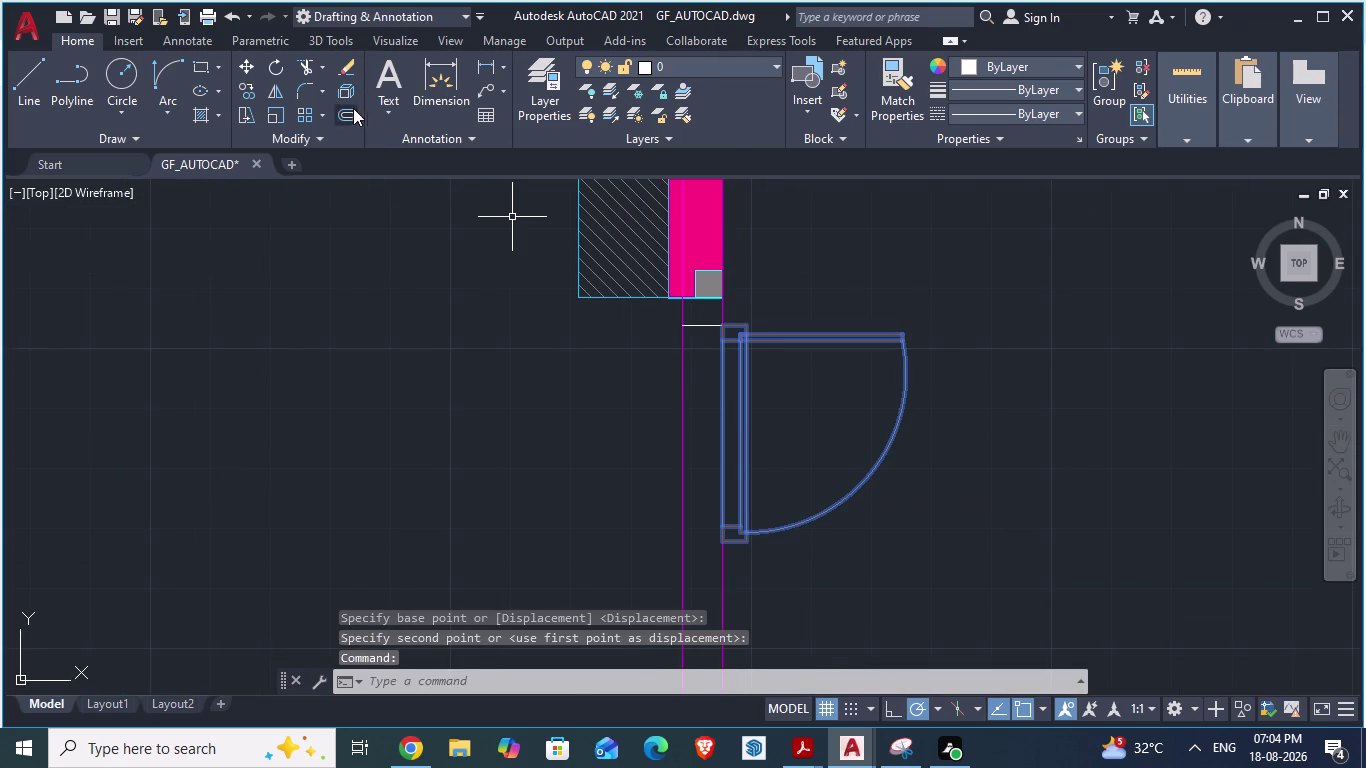
click(277, 90)
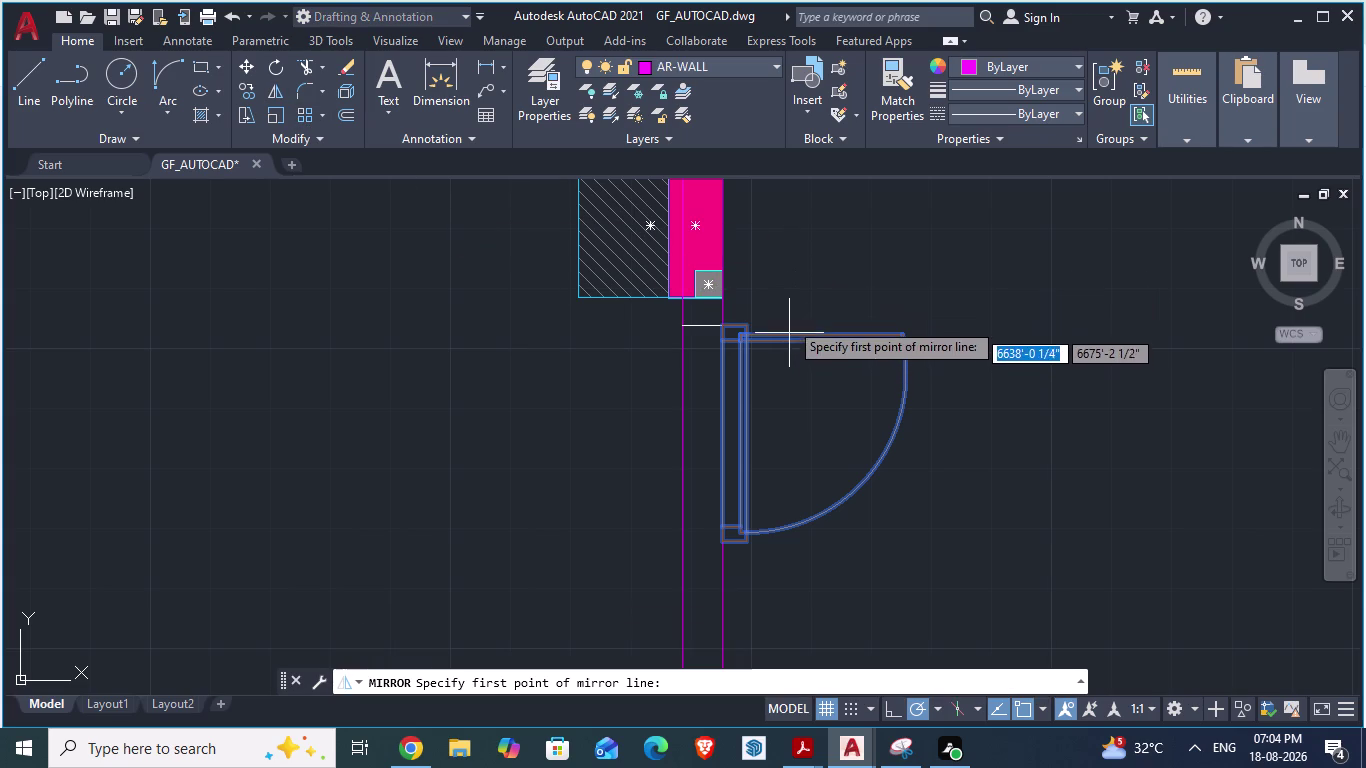
Mirror the door across a vertical axis, then delete the original door.
click(816, 262)
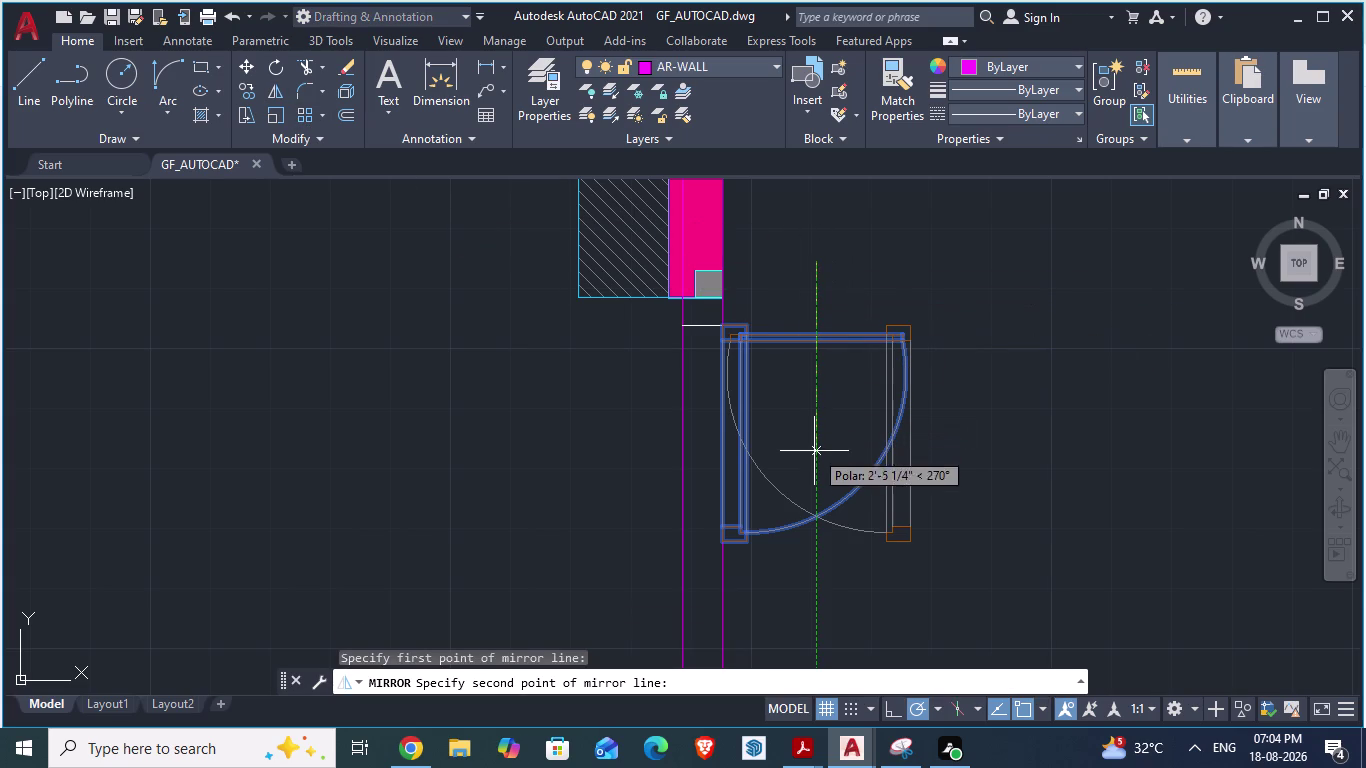
click(814, 472)
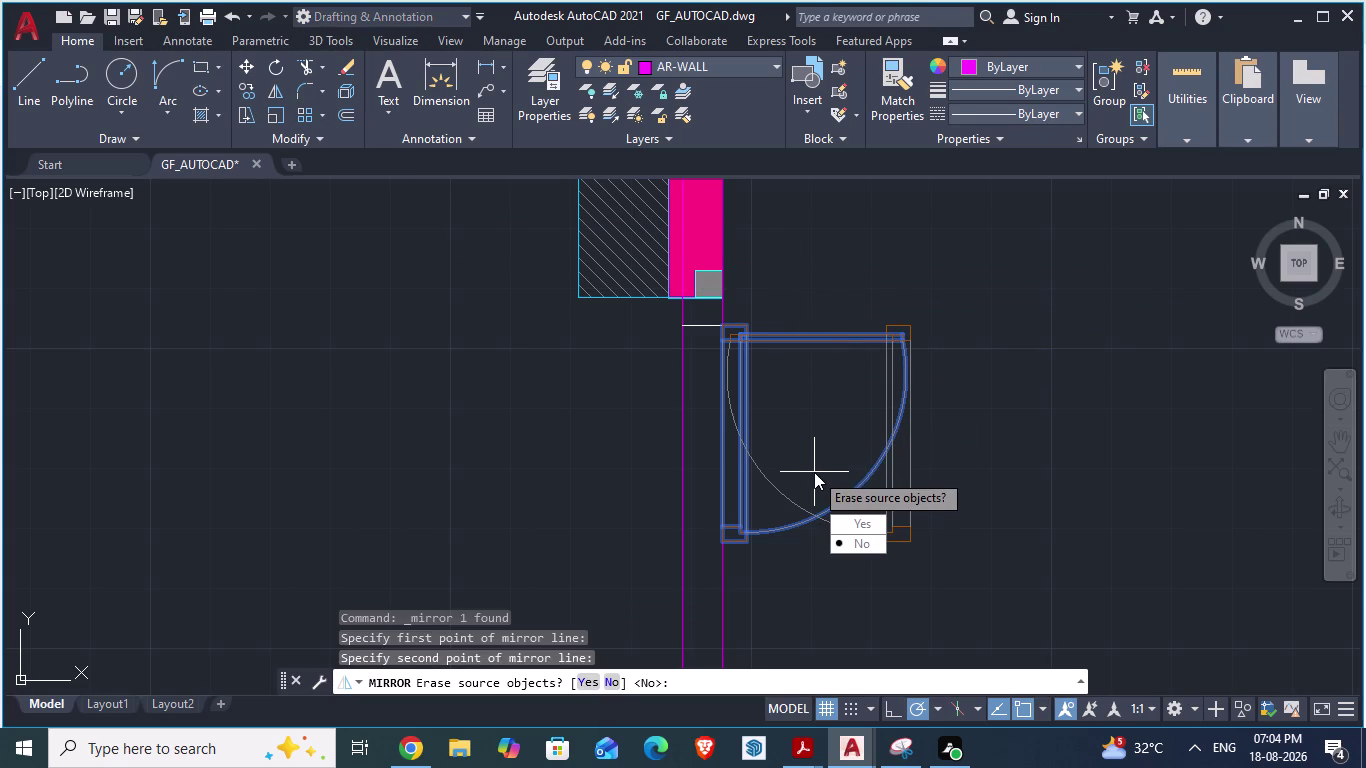
drag(844, 540, 814, 472)
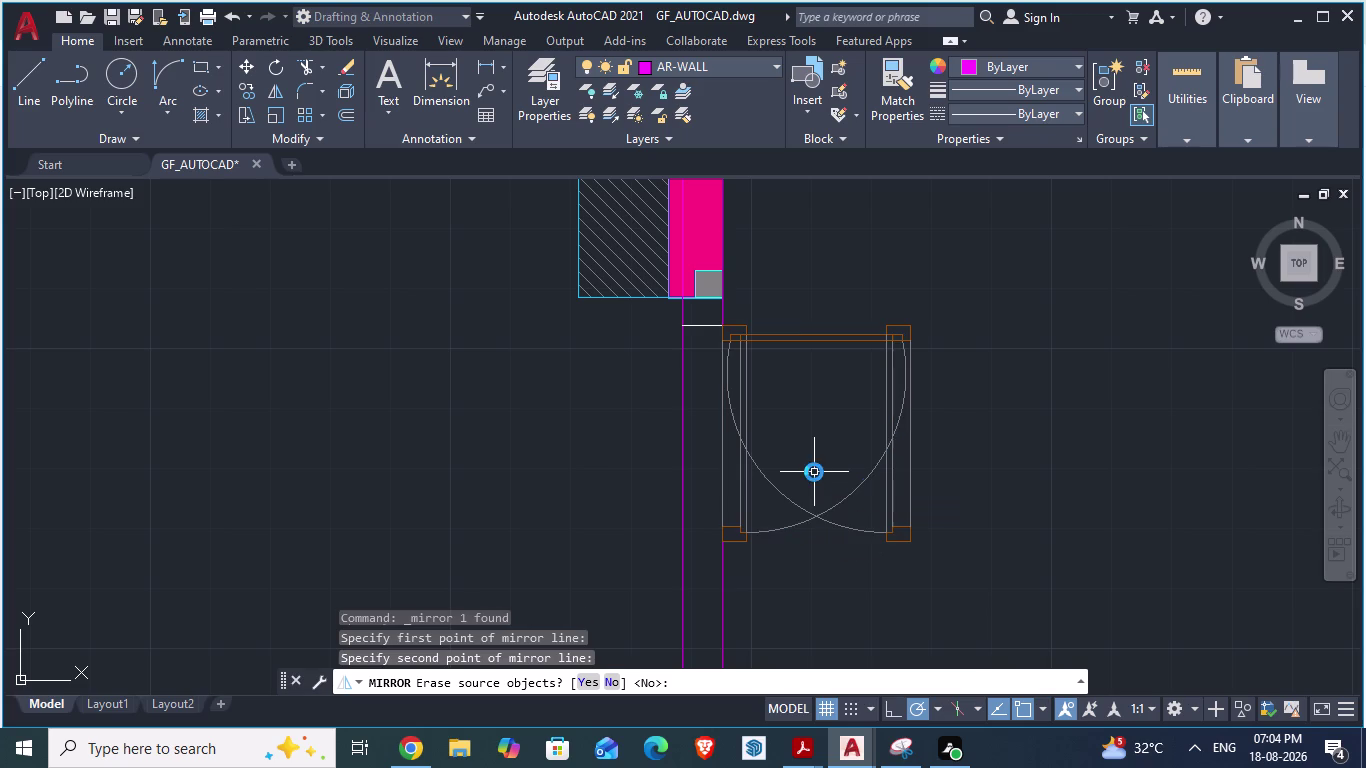
key(Escape)
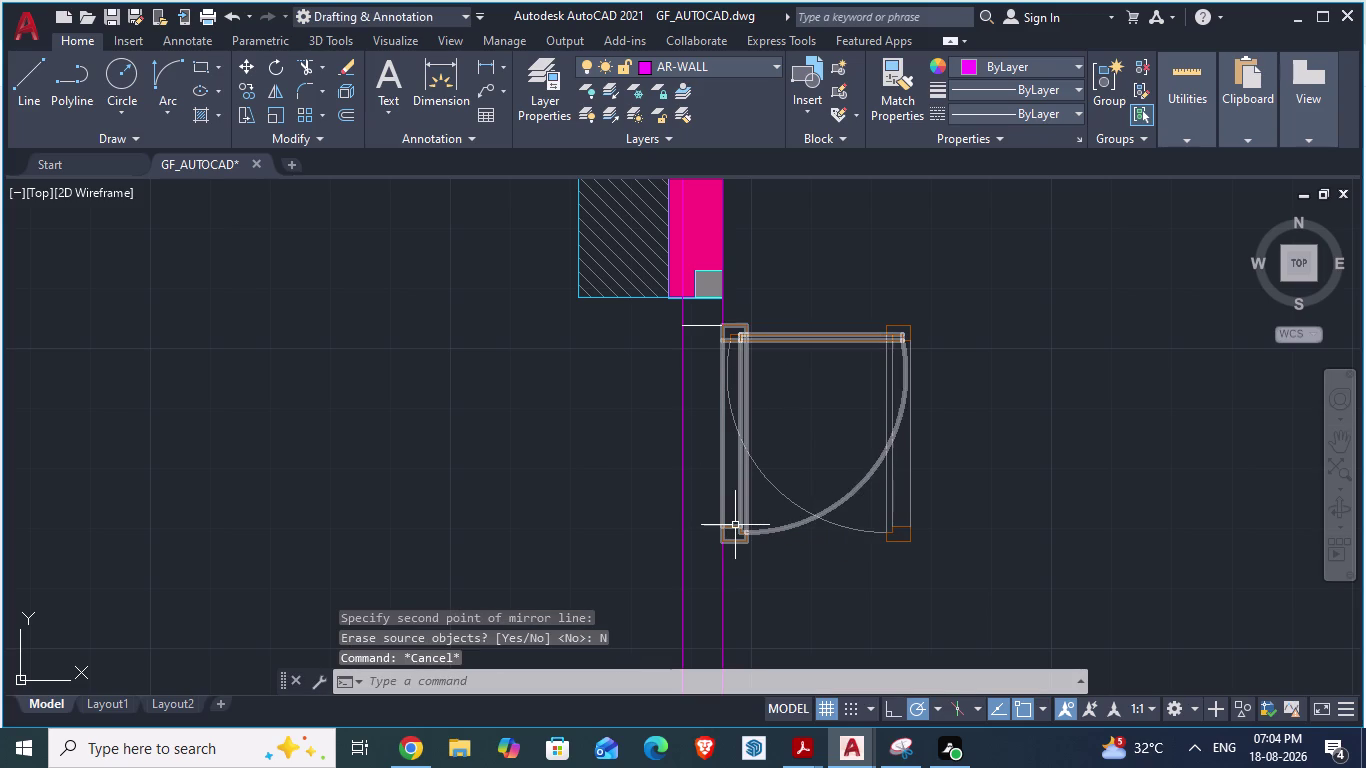
click(735, 525)
key(Delete)
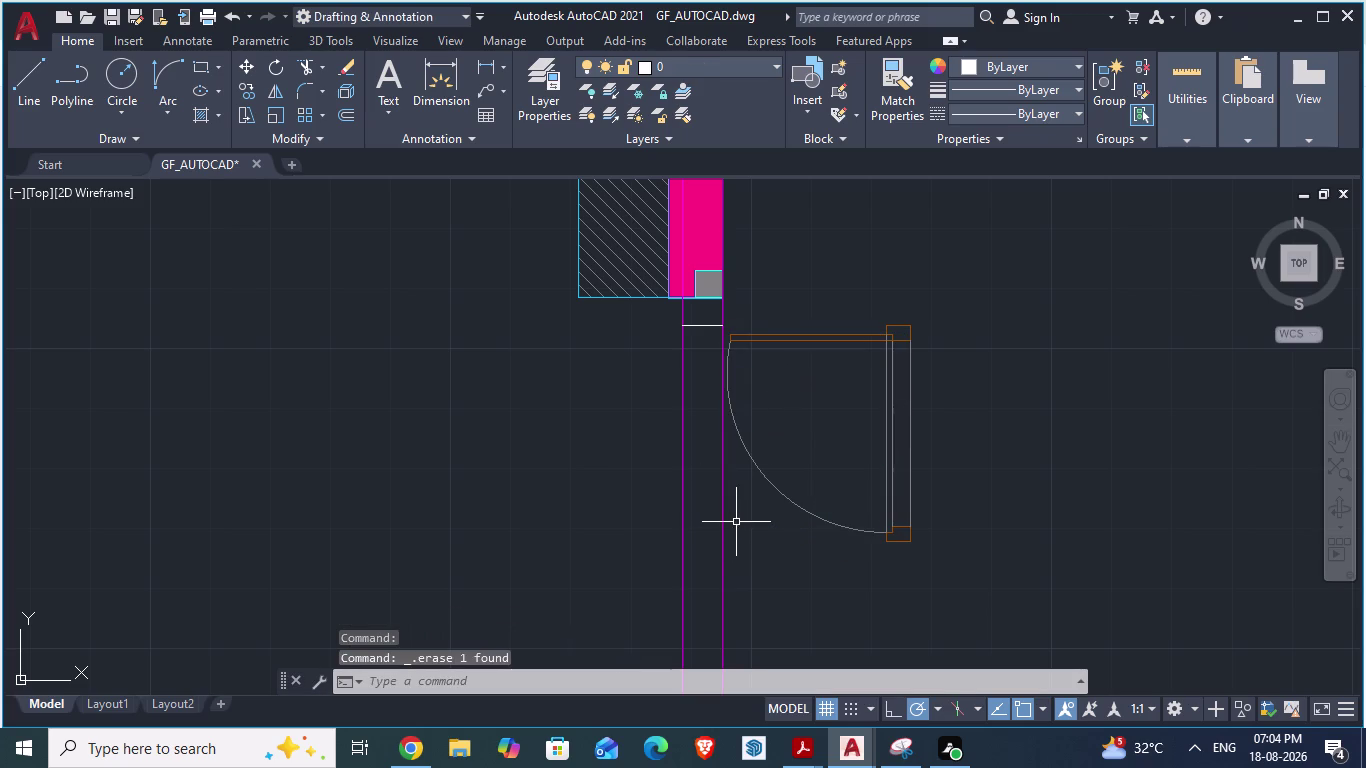
Select the mirrored door and start moving it.
scroll(up, 3)
click(838, 349)
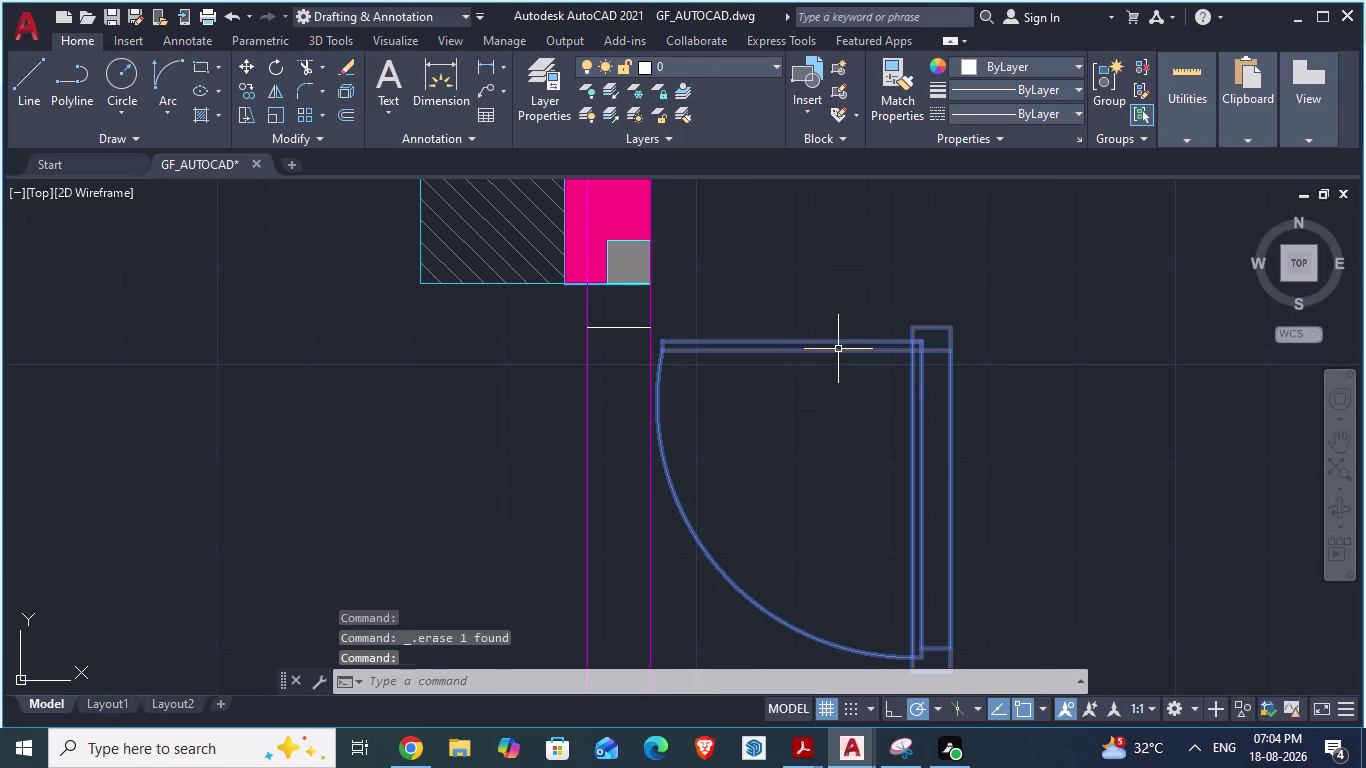
key(m)
key(Return)
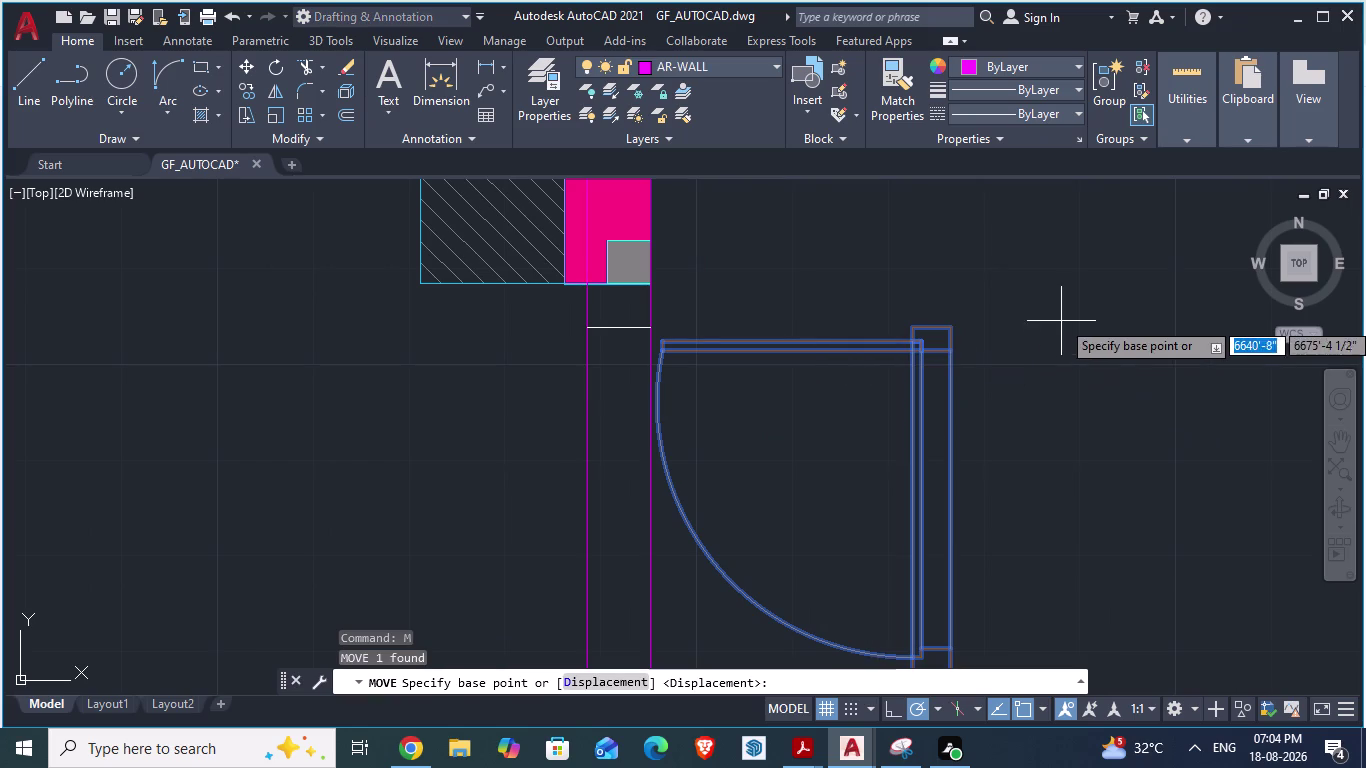
Seat the mirrored door flush in its wall opening beneath the pink column.
scroll(up, 3)
drag(879, 339, 372, 353)
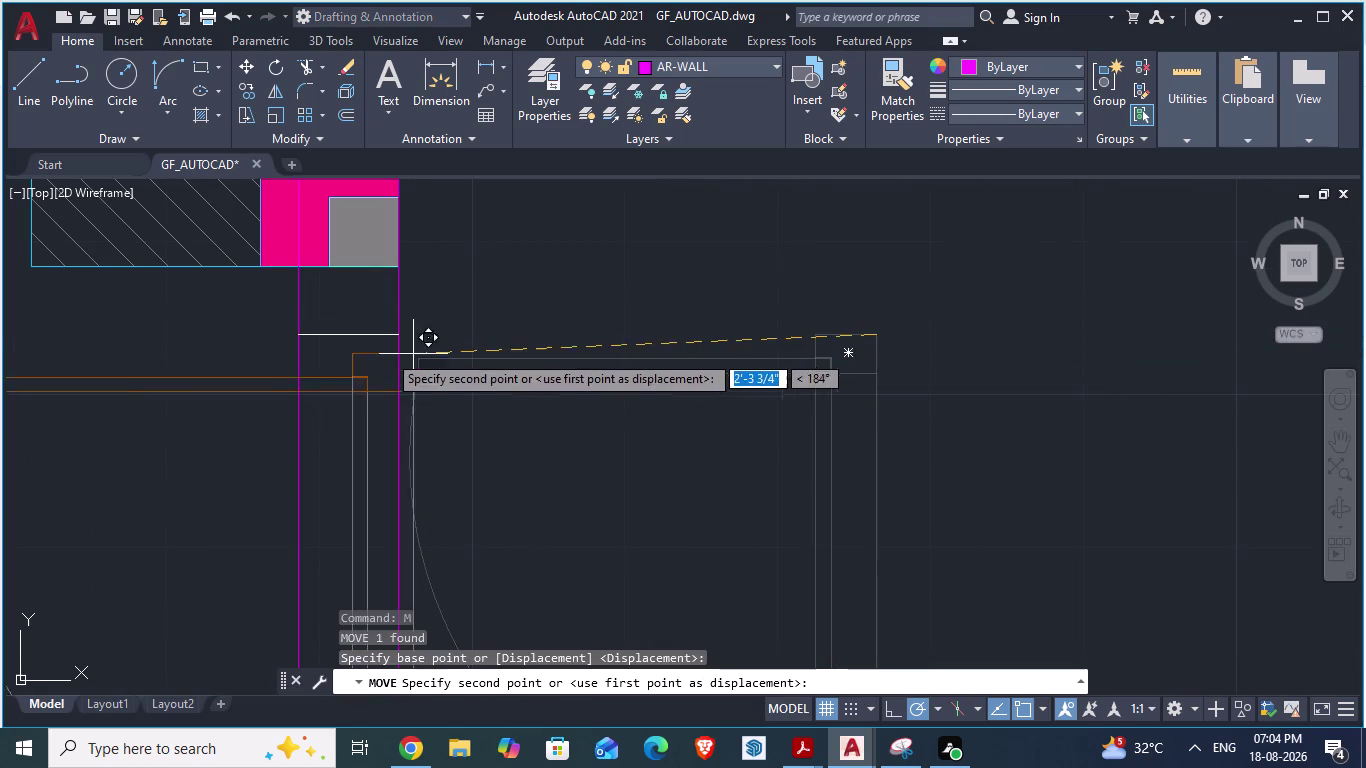
drag(372, 353, 387, 340)
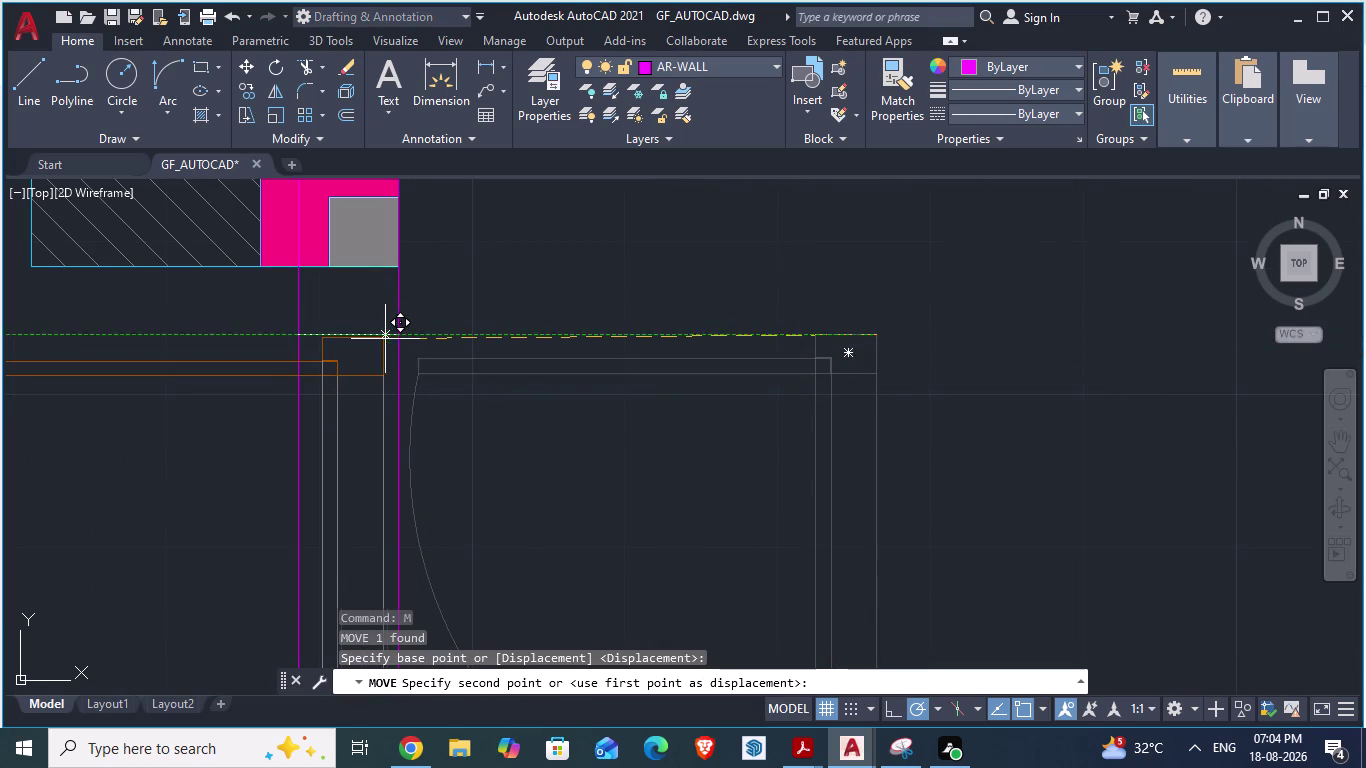
drag(387, 340, 414, 329)
scroll(up, 3)
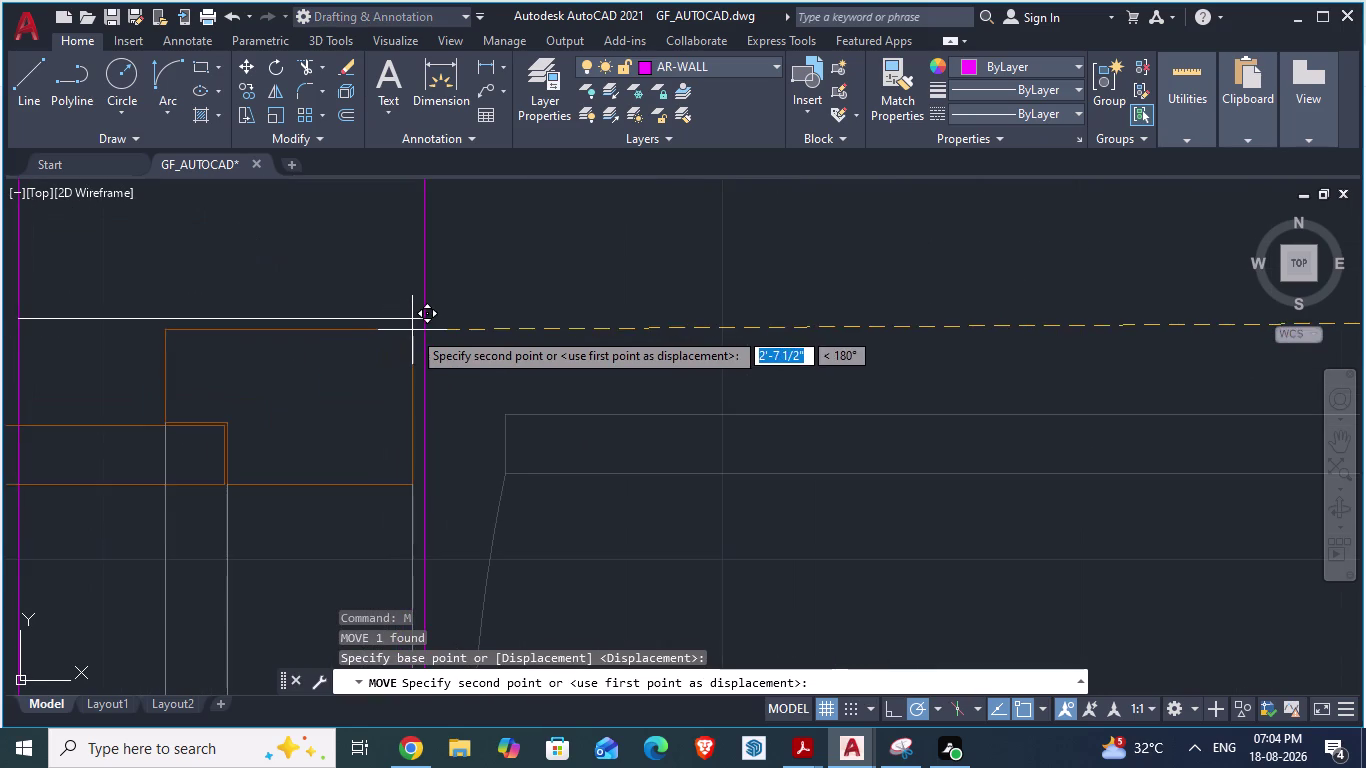
drag(414, 329, 411, 322)
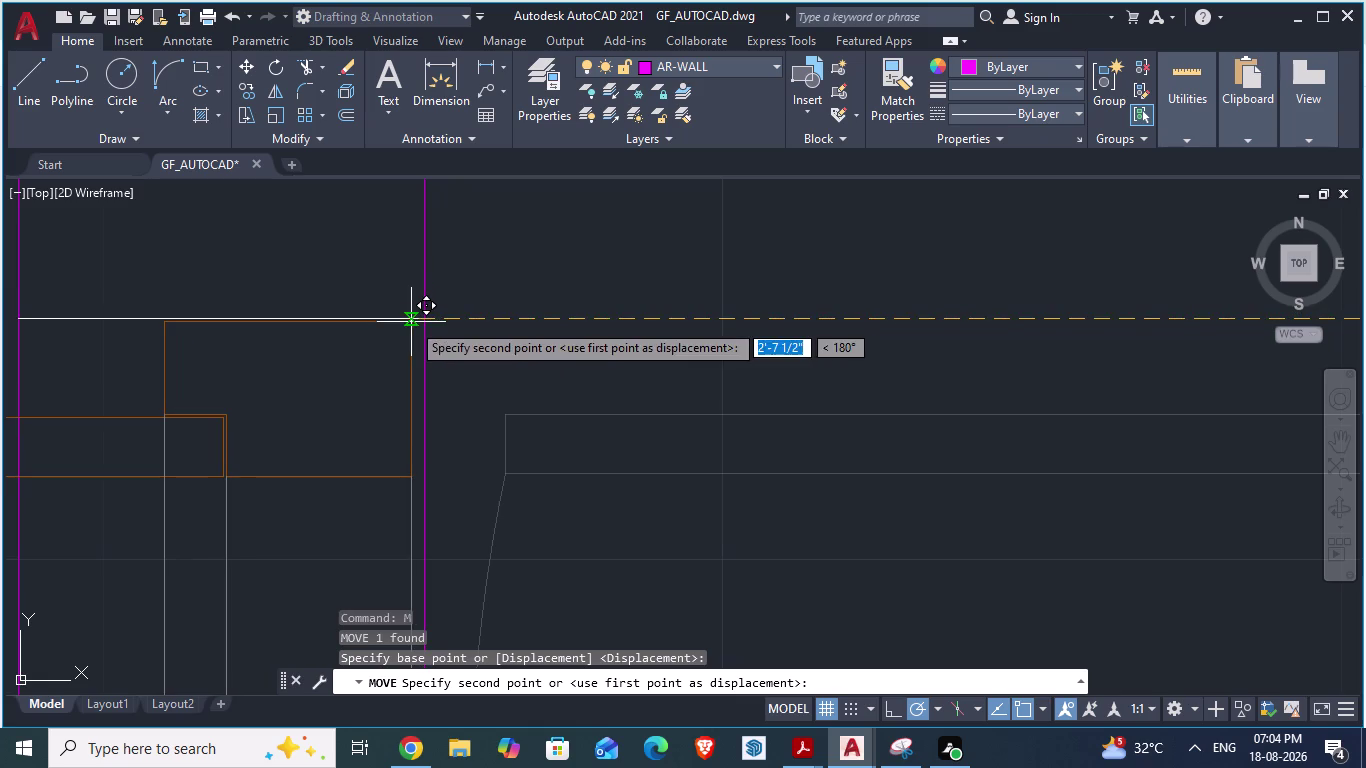
drag(411, 322, 419, 319)
click(419, 319)
scroll(down, 3)
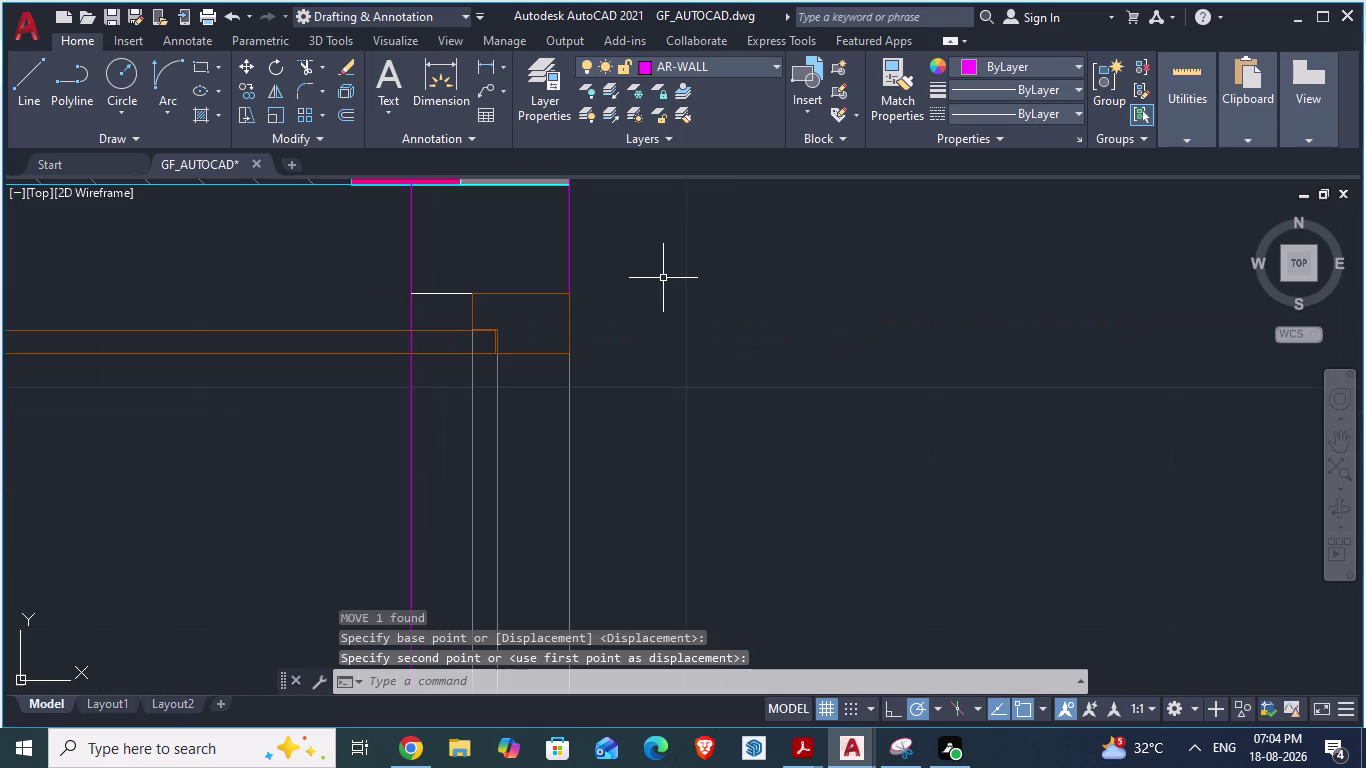
scroll(down, 3)
scroll(down, 3)
scroll(down, 3)
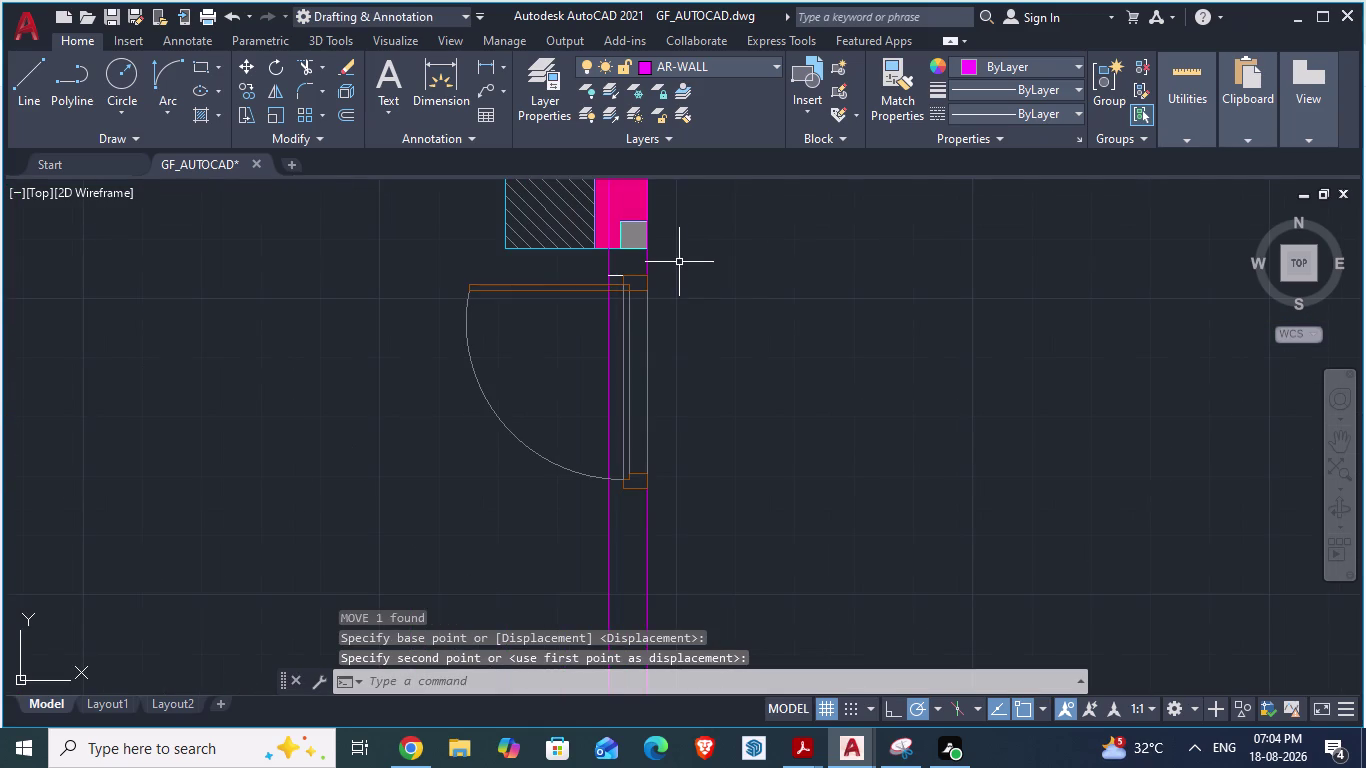
scroll(down, 3)
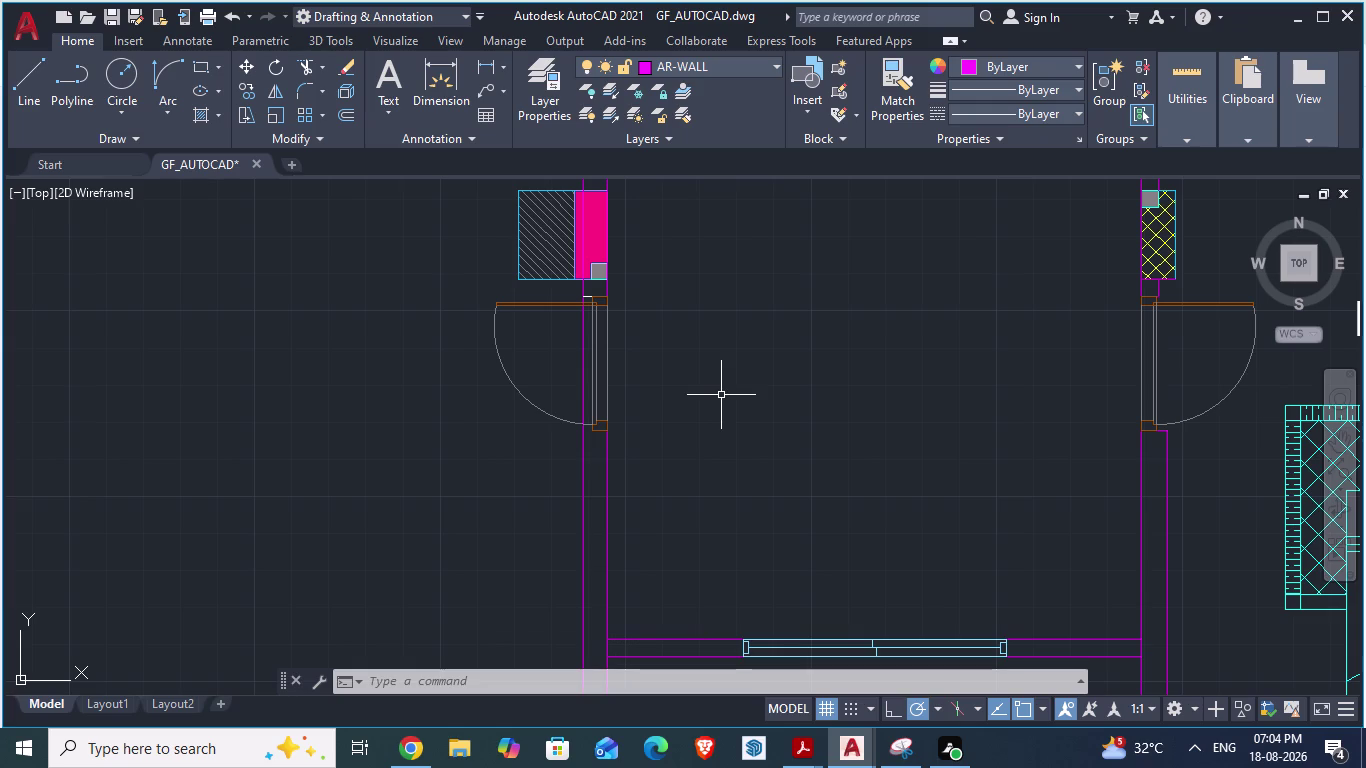
scroll(up, 3)
scroll(down, 3)
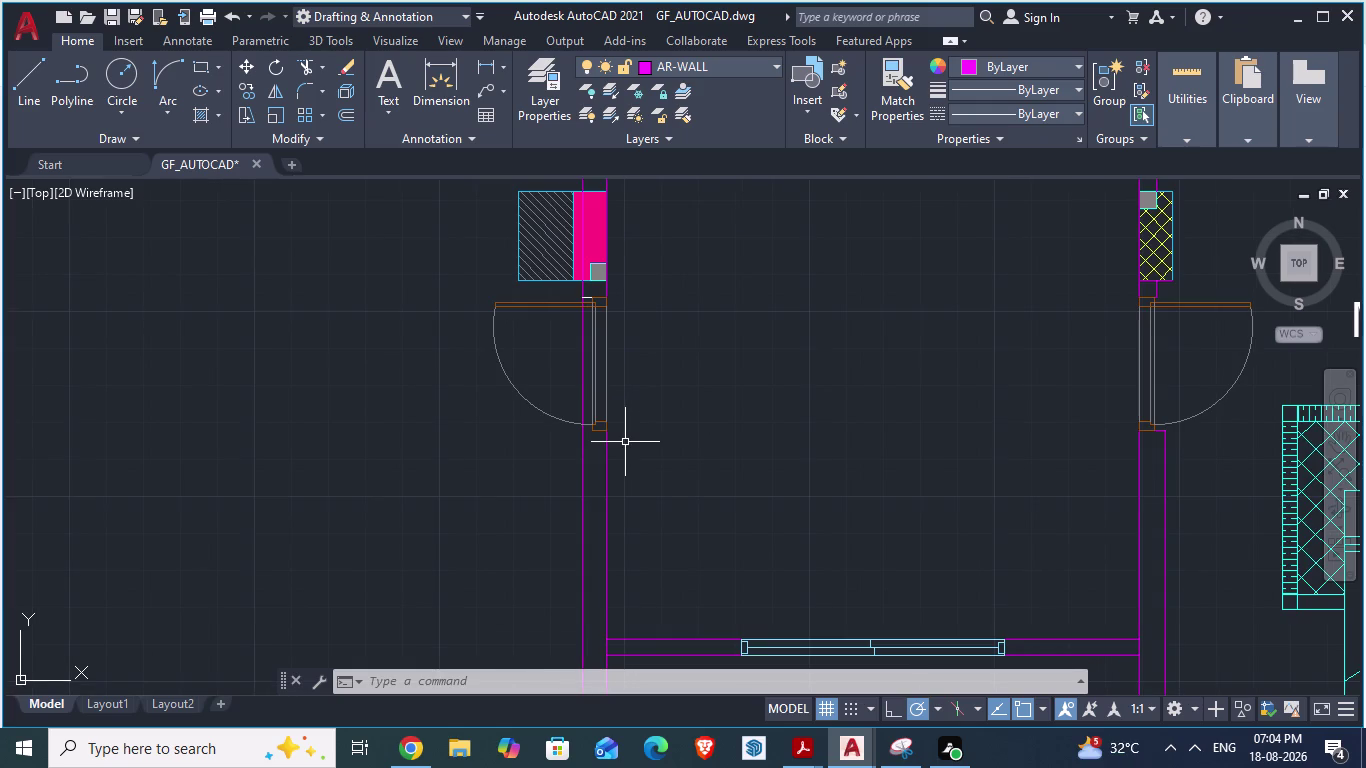
Draw a short line closing the wall gap at the door's lower jamb.
key(l)
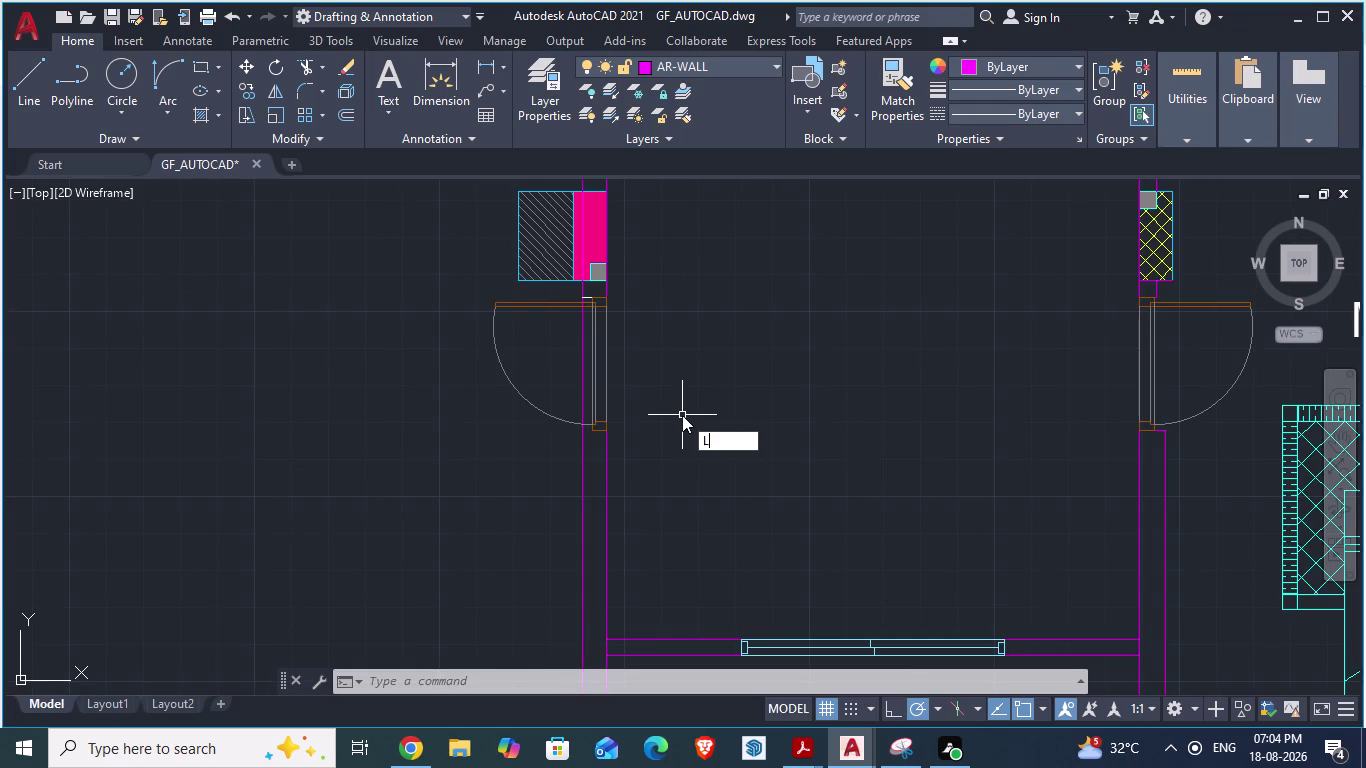
key(Return)
scroll(up, 3)
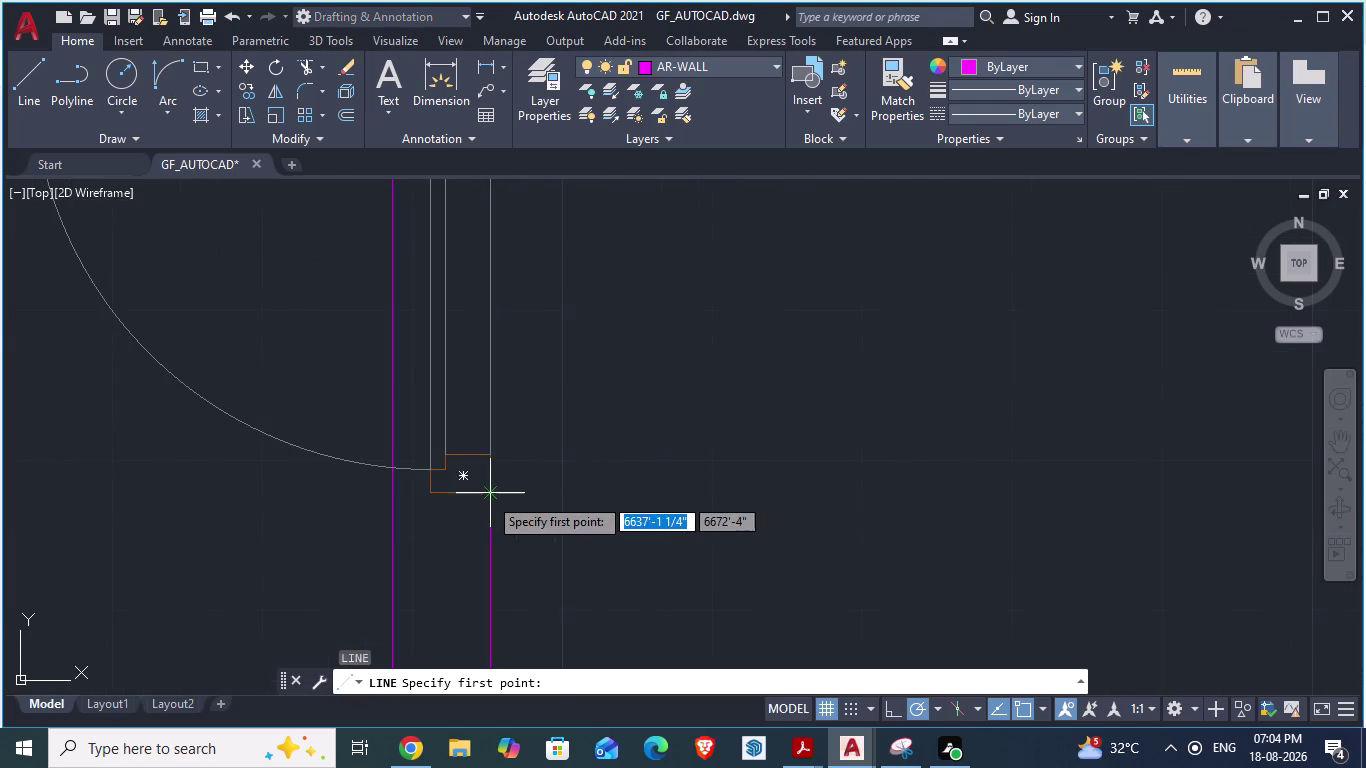
click(488, 496)
click(393, 496)
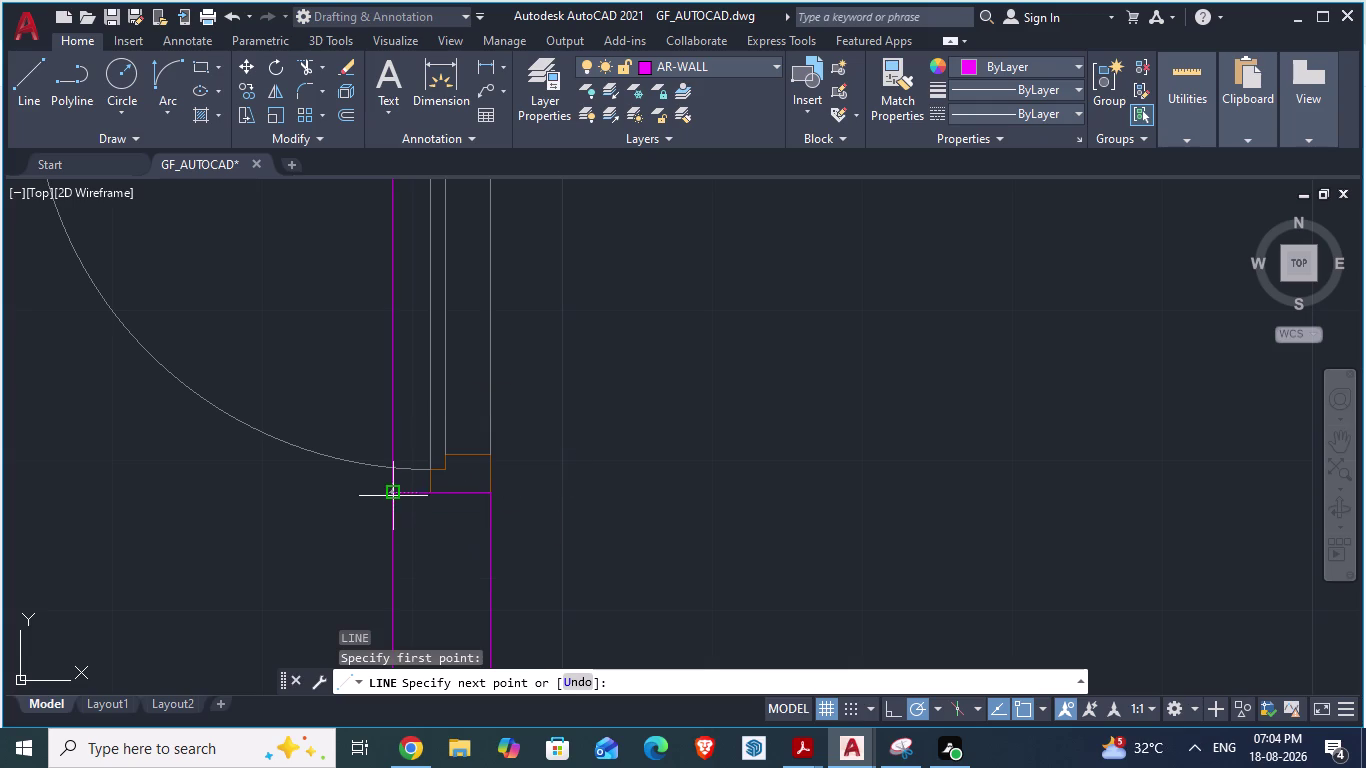
key(Return)
scroll(down, 3)
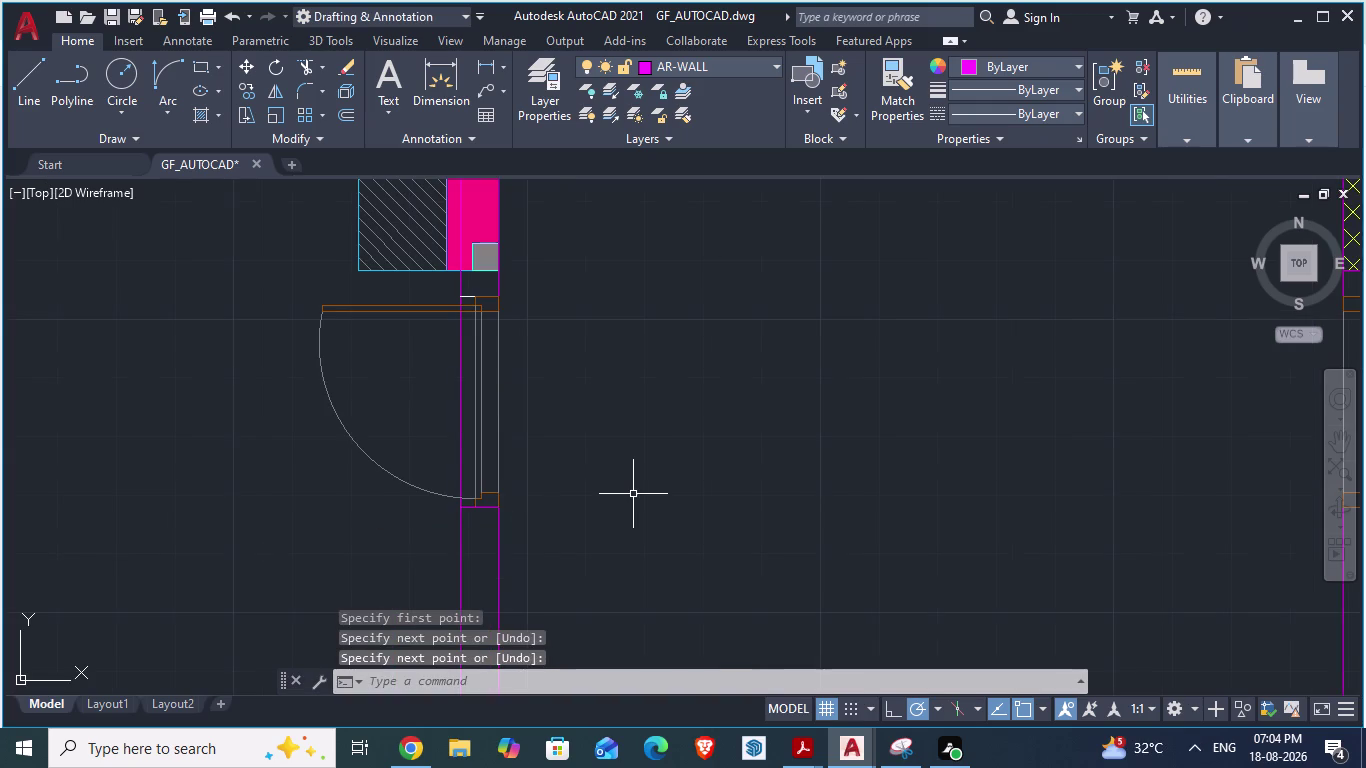
scroll(up, 3)
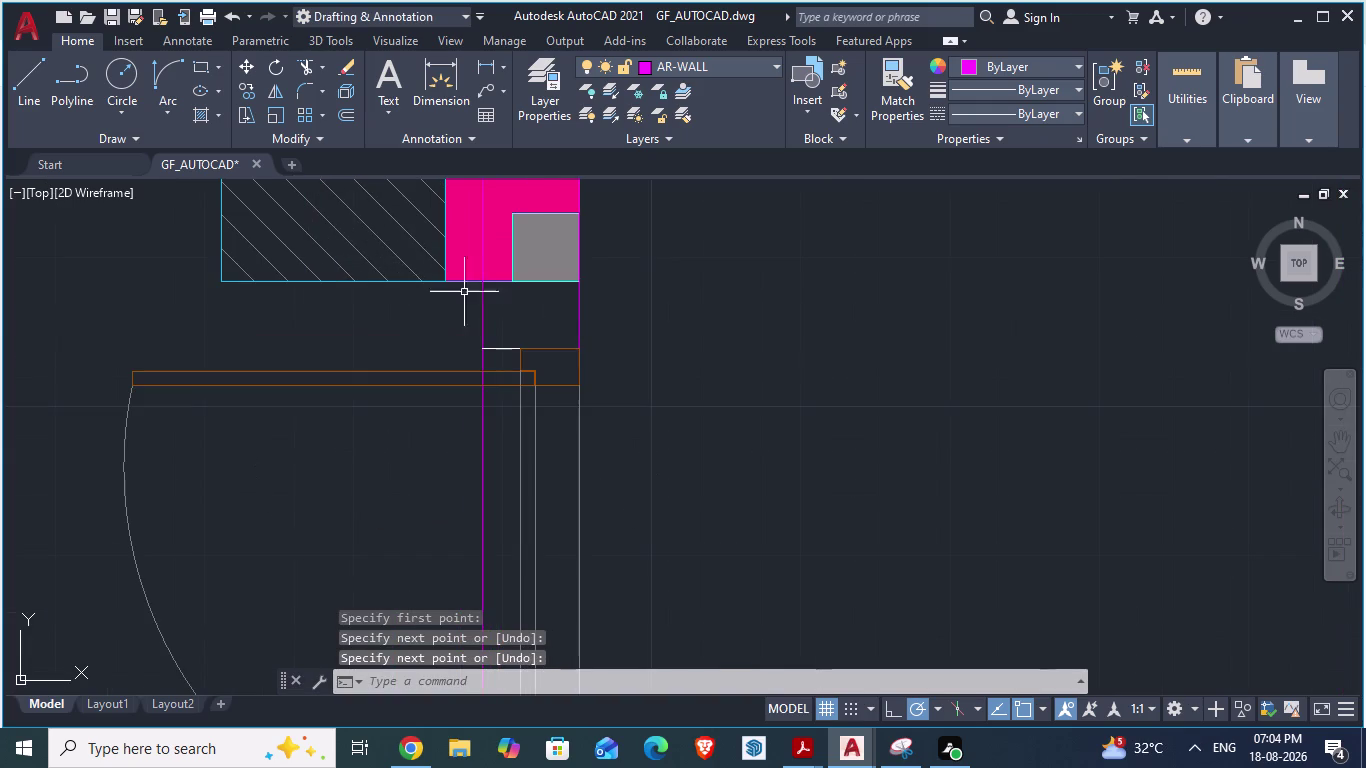
Start the Hatch command with H.
key(Escape)
click(534, 327)
key(h)
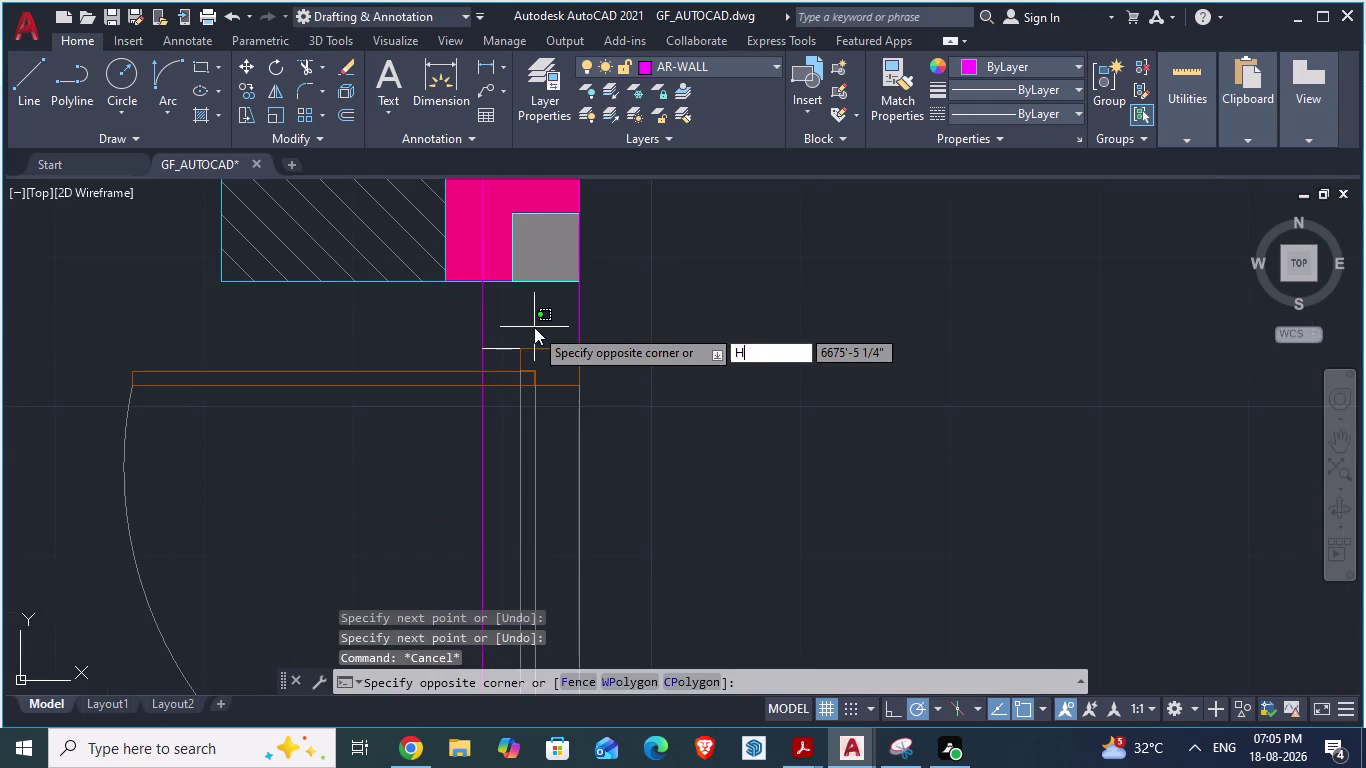
key(Return)
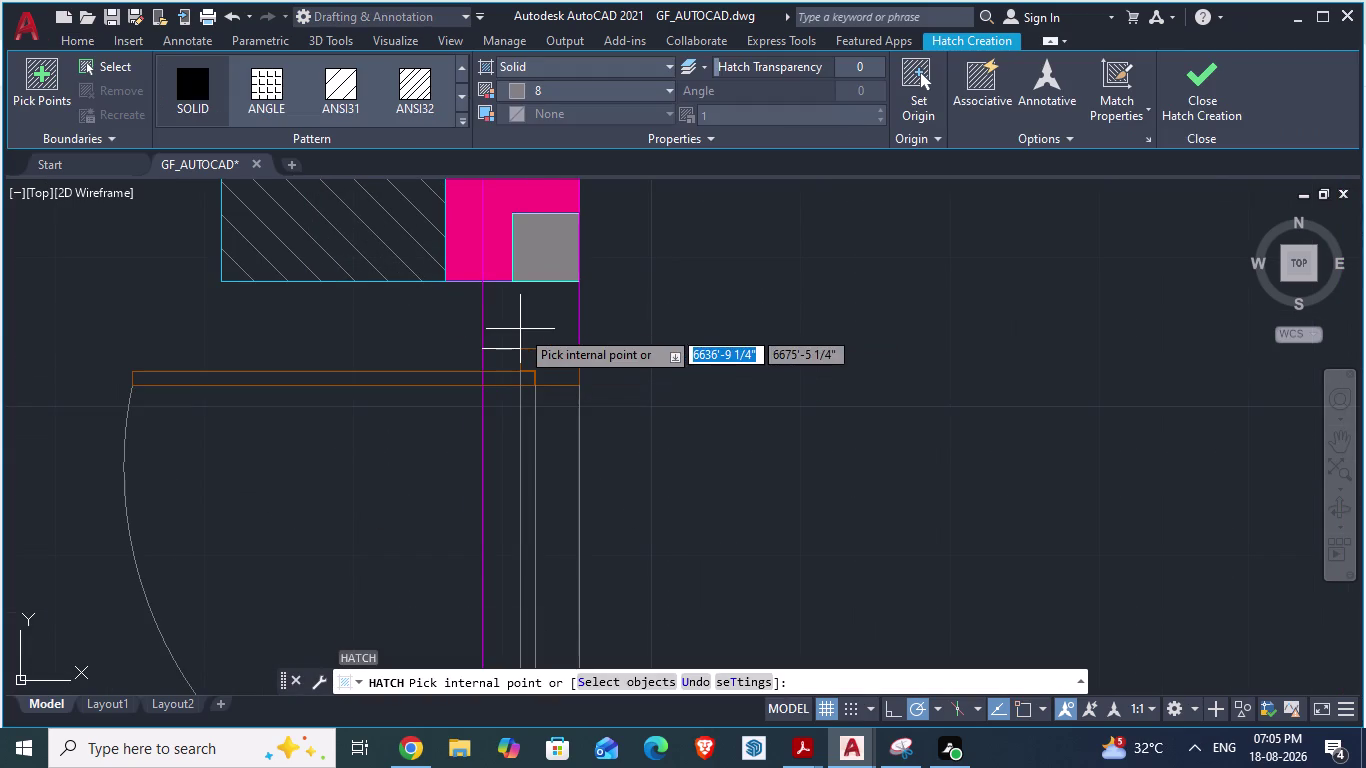
Hatch the square below the pier and the wall strip below the door solid grey.
click(520, 329)
scroll(down, 3)
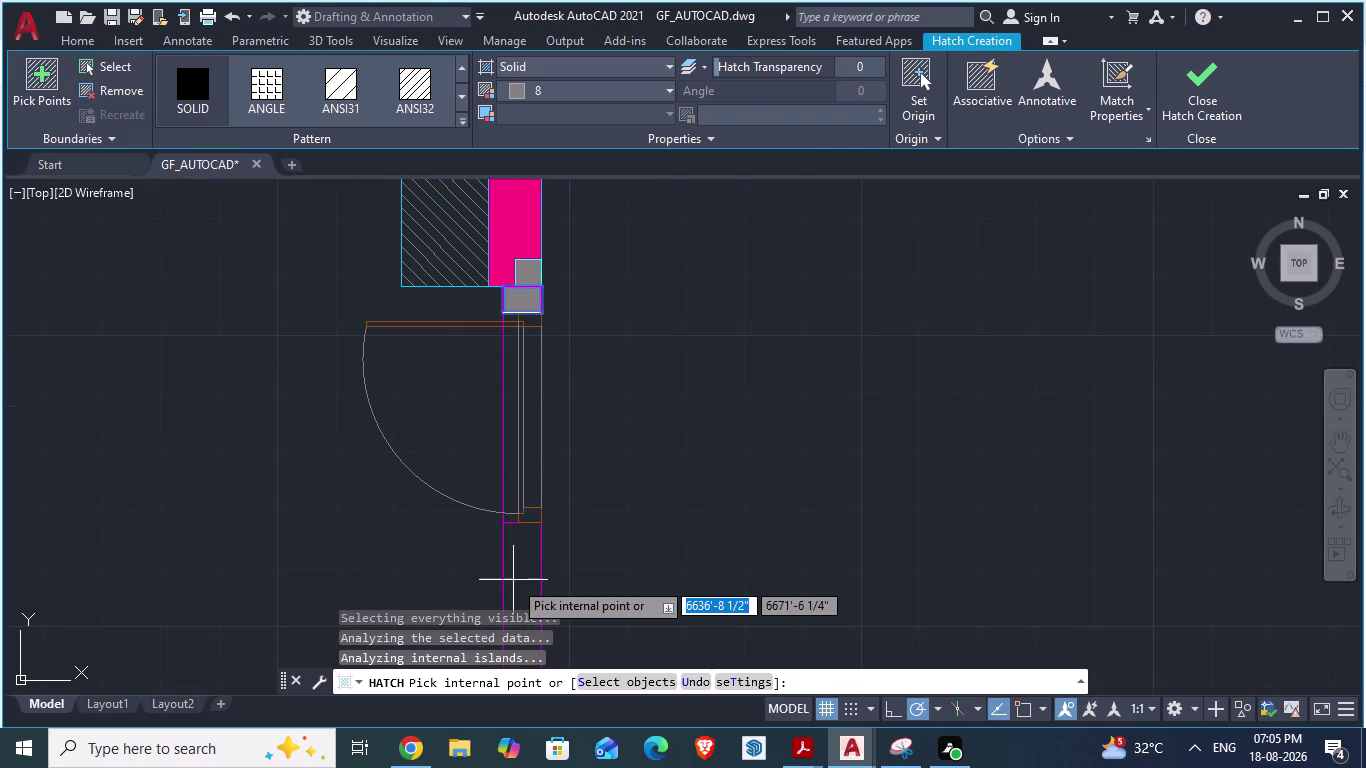
click(514, 580)
scroll(up, 3)
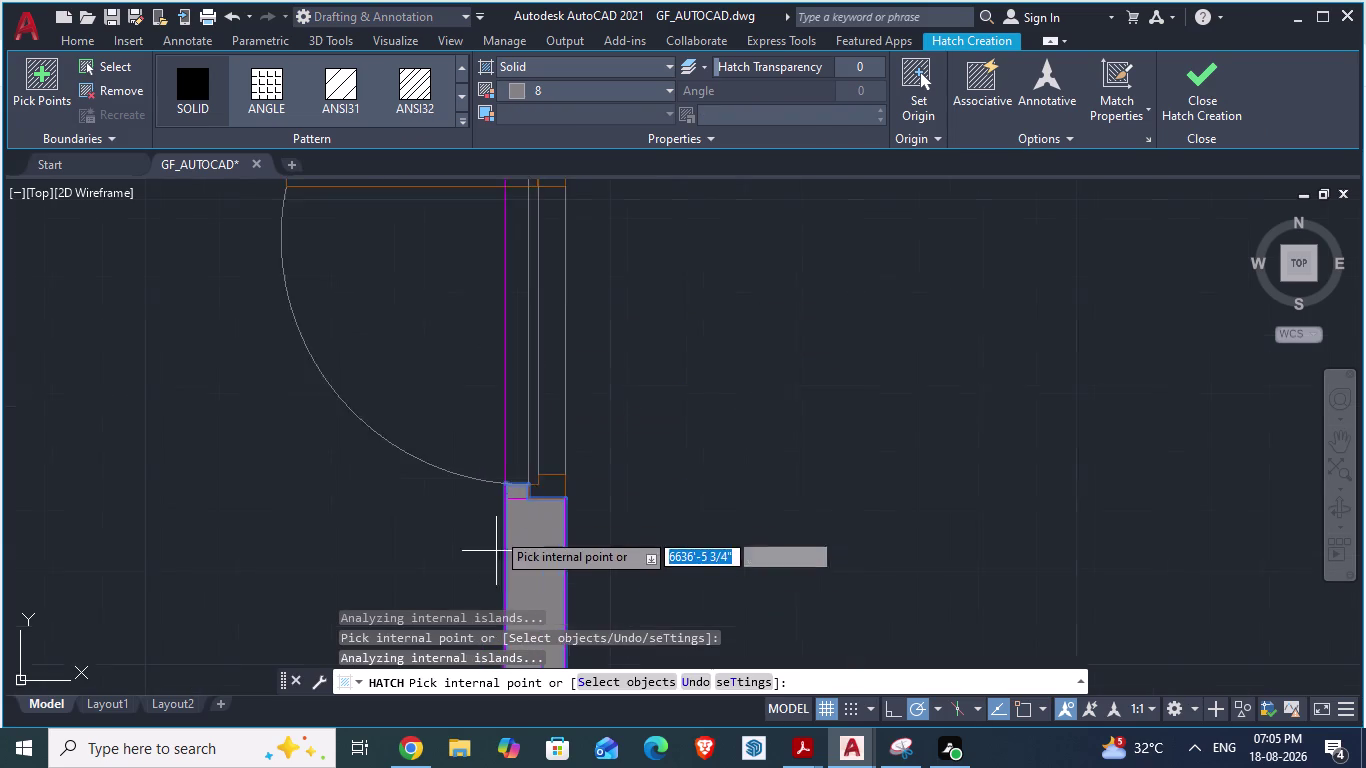
scroll(up, 3)
scroll(up, 3)
key(Escape)
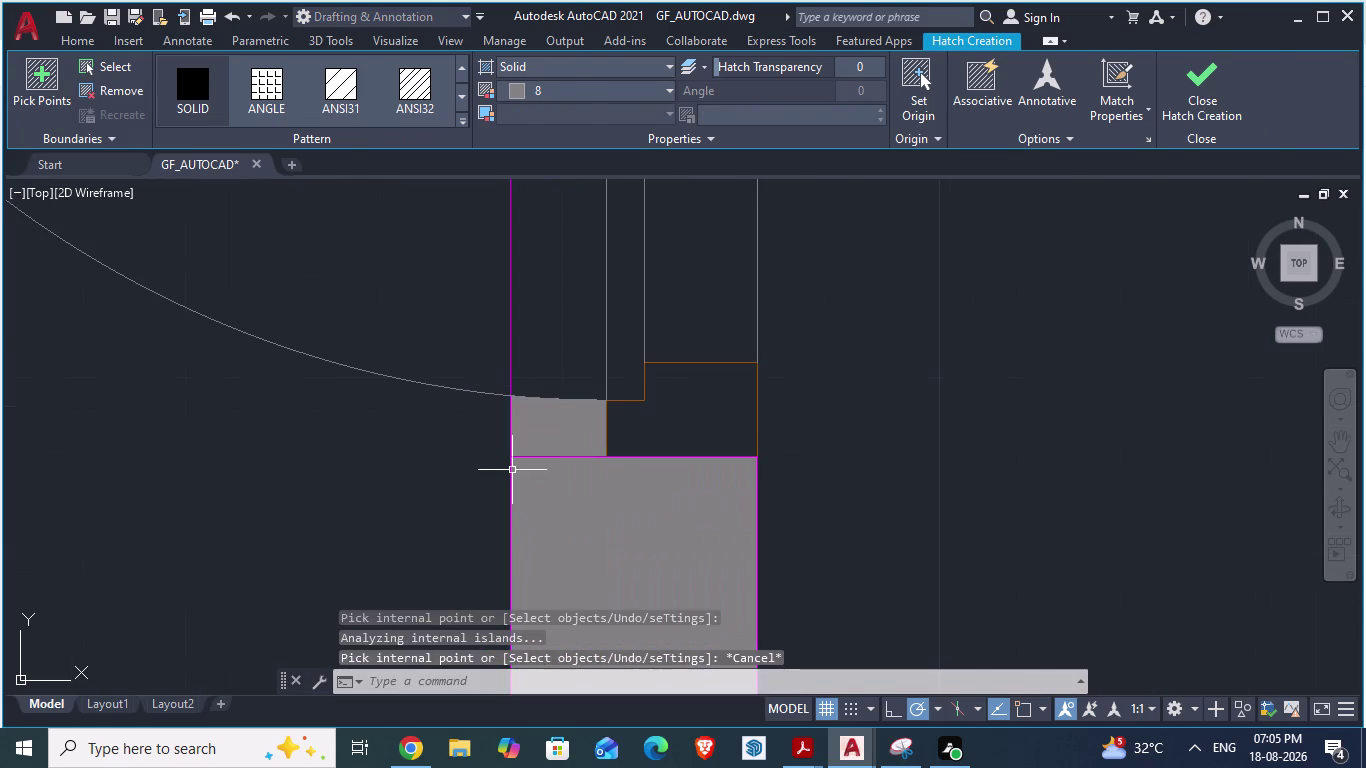
Save GF_AUTOCAD and switch over to the ARCH PLANS drawing.
scroll(down, 3)
scroll(down, 3)
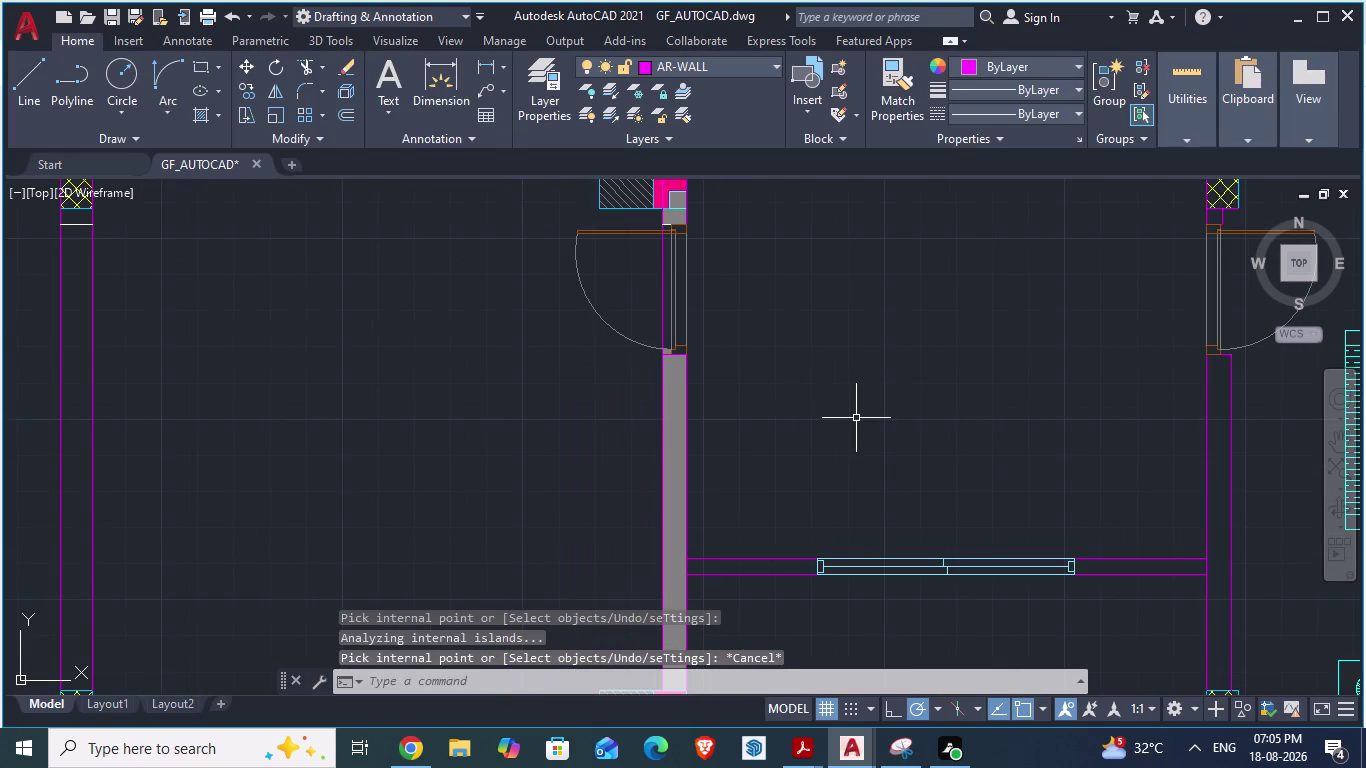
key(ctrl+s)
key(alt+Tab)
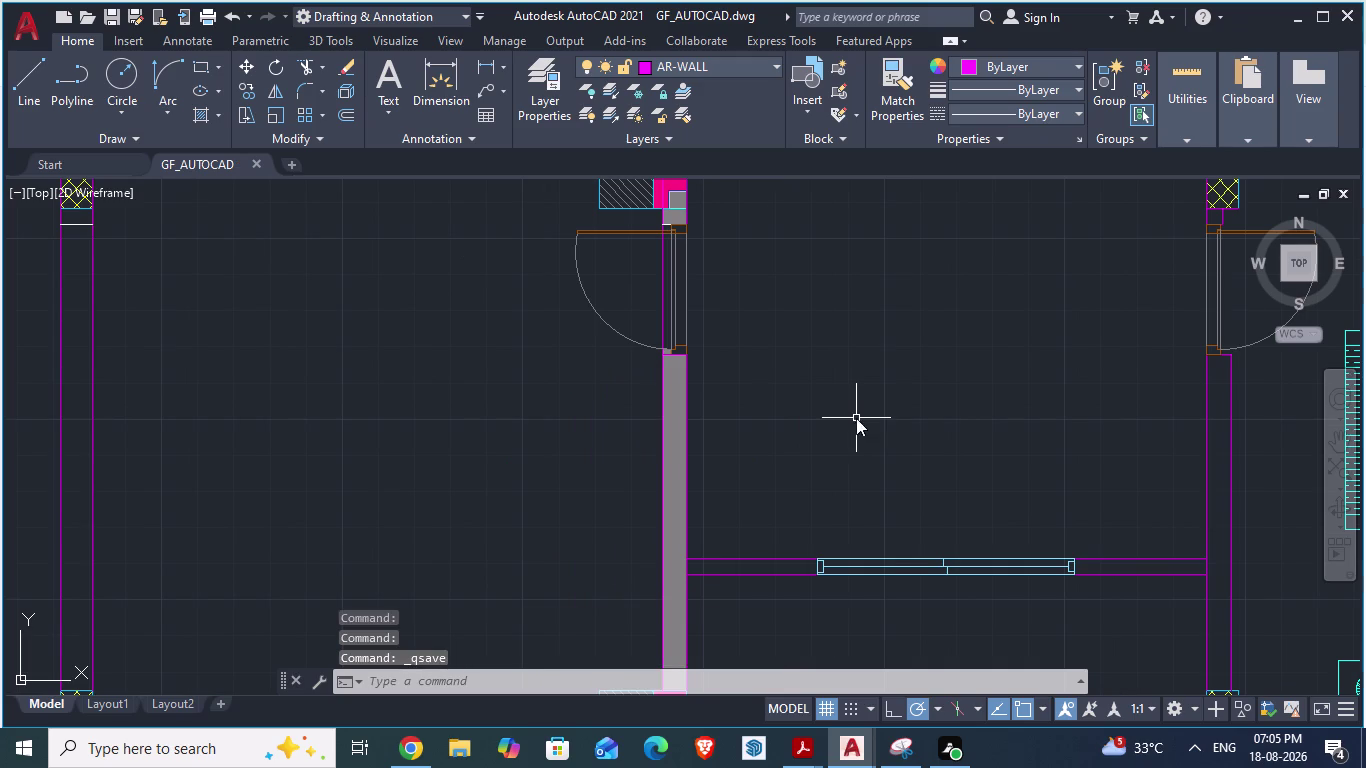
scroll(down, 3)
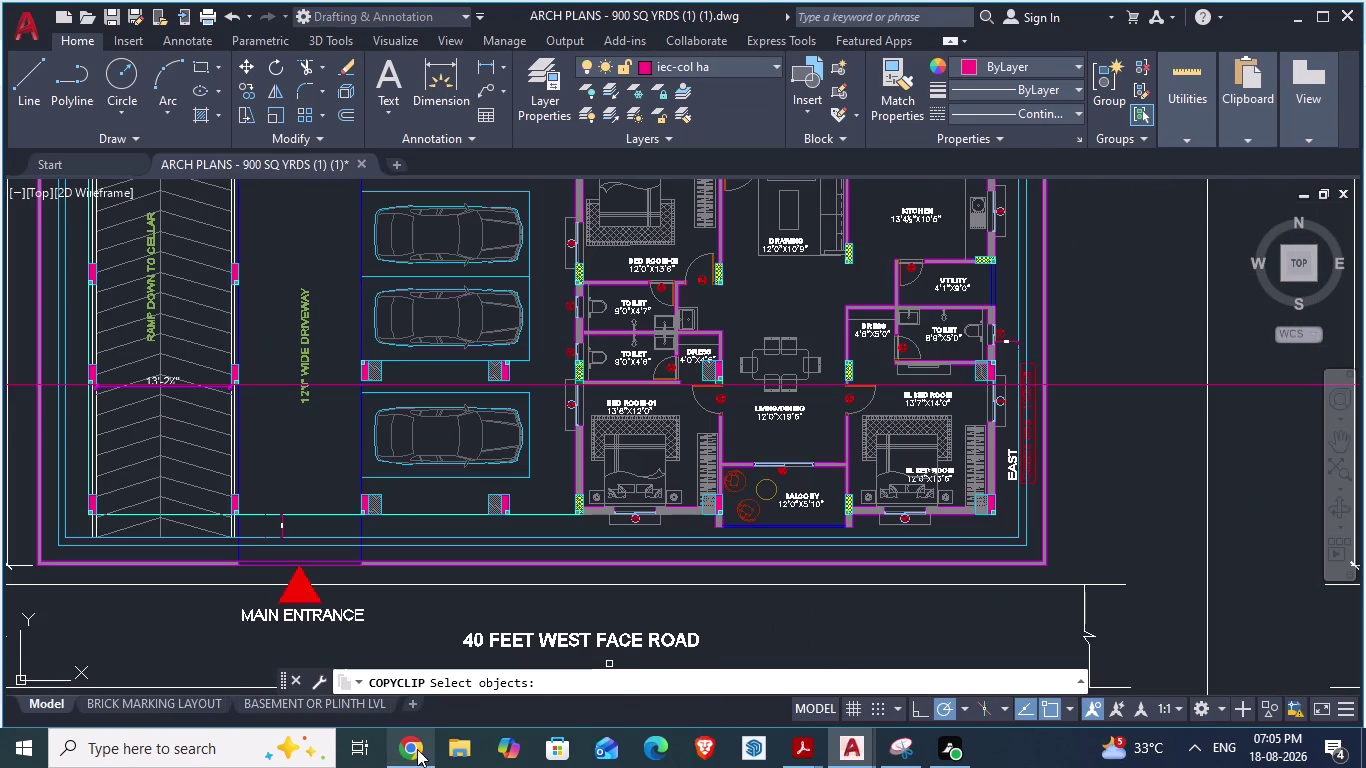
Cancel the pending copy and zoom to window W5 in BED ROOM-01's outer wall.
scroll(down, 3)
scroll(up, 3)
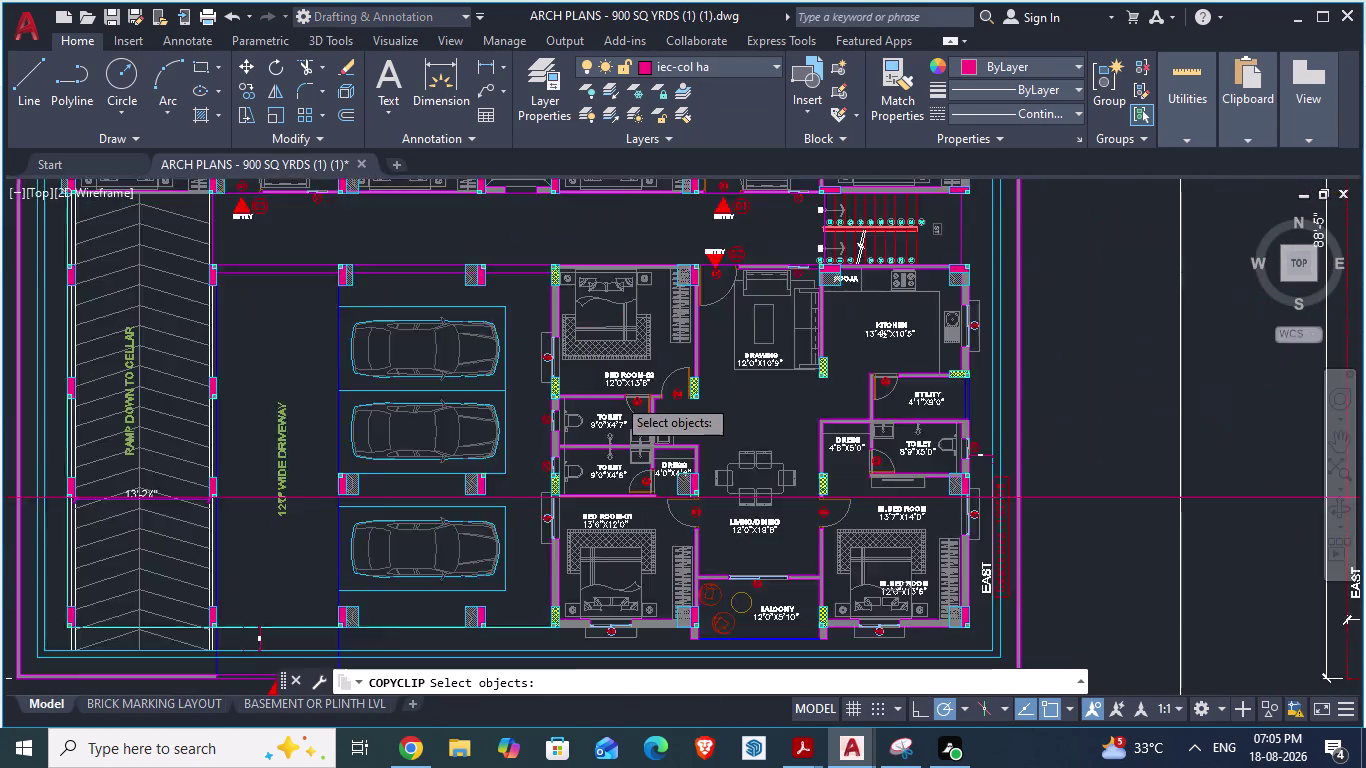
scroll(up, 3)
key(Escape)
scroll(up, 3)
scroll(down, 3)
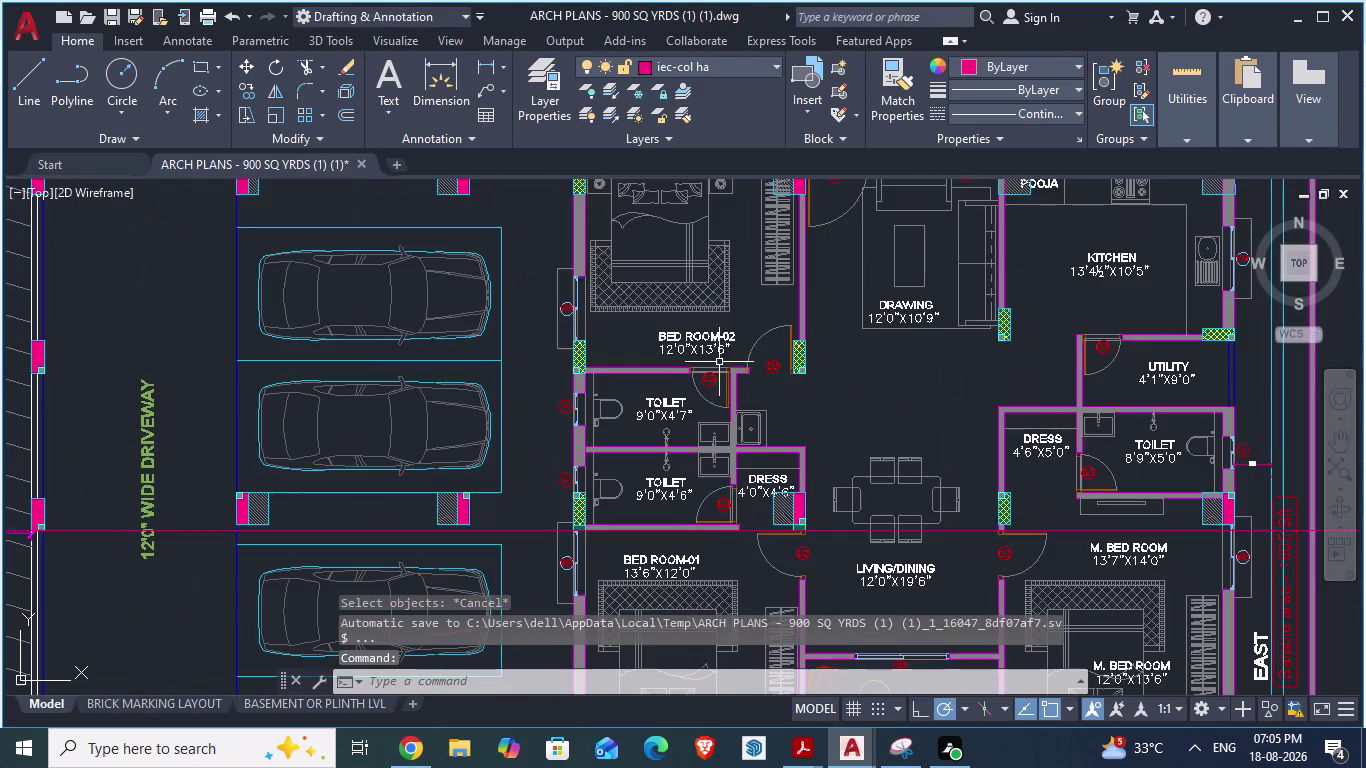
scroll(down, 3)
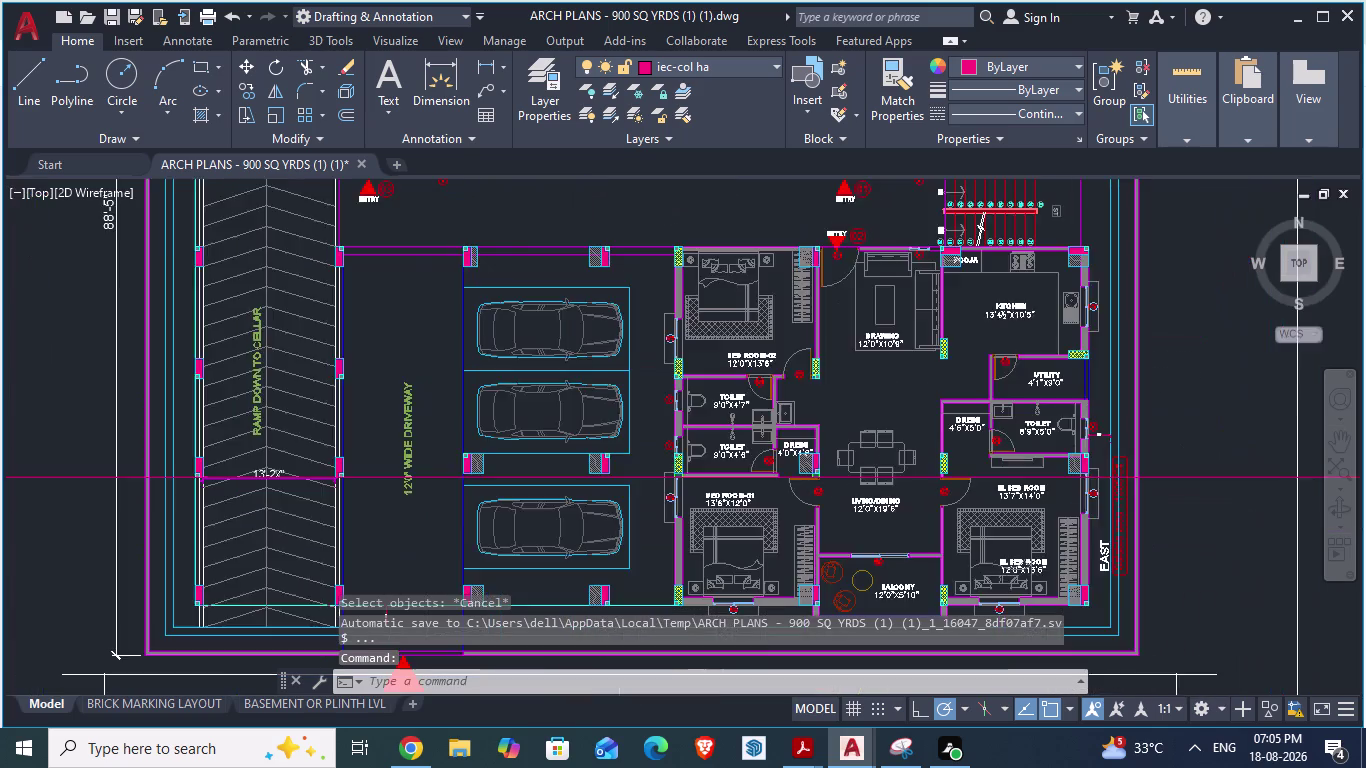
scroll(down, 3)
scroll(up, 3)
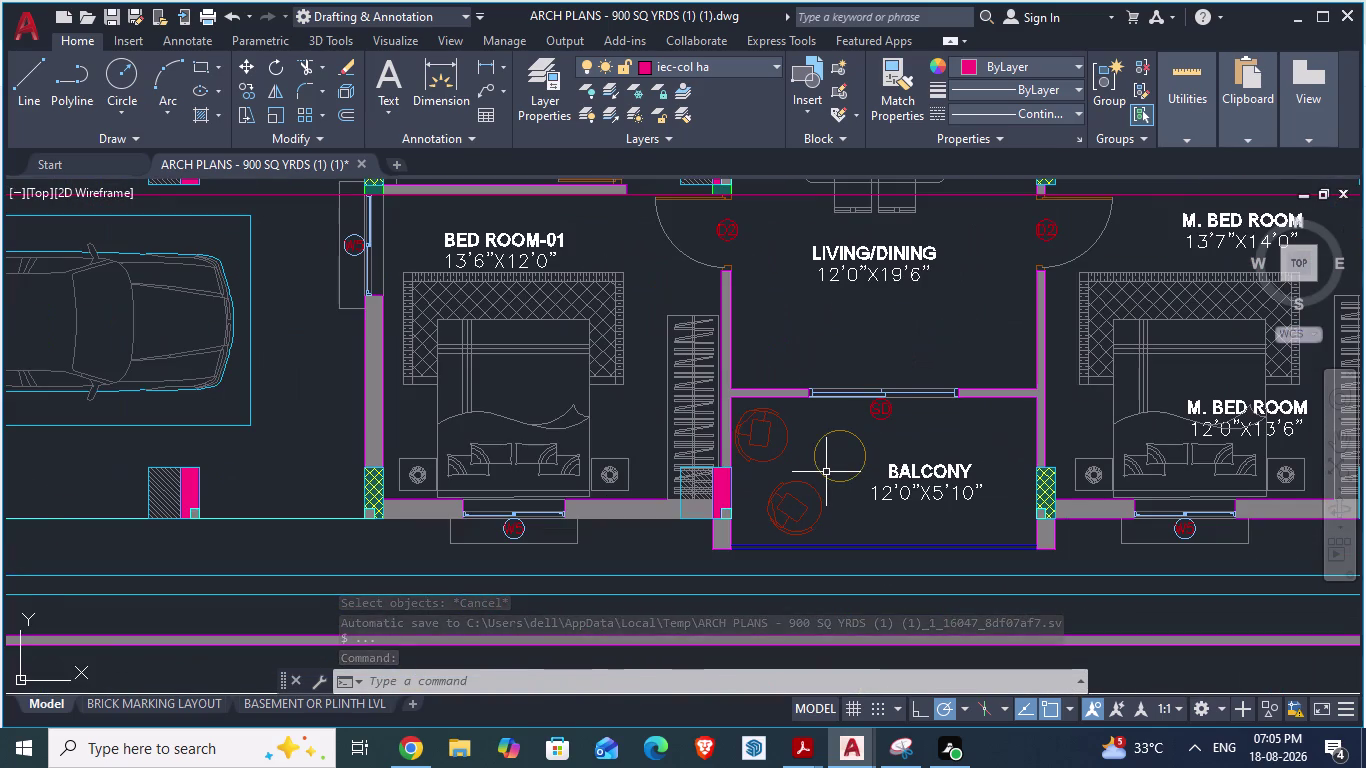
scroll(down, 3)
scroll(up, 3)
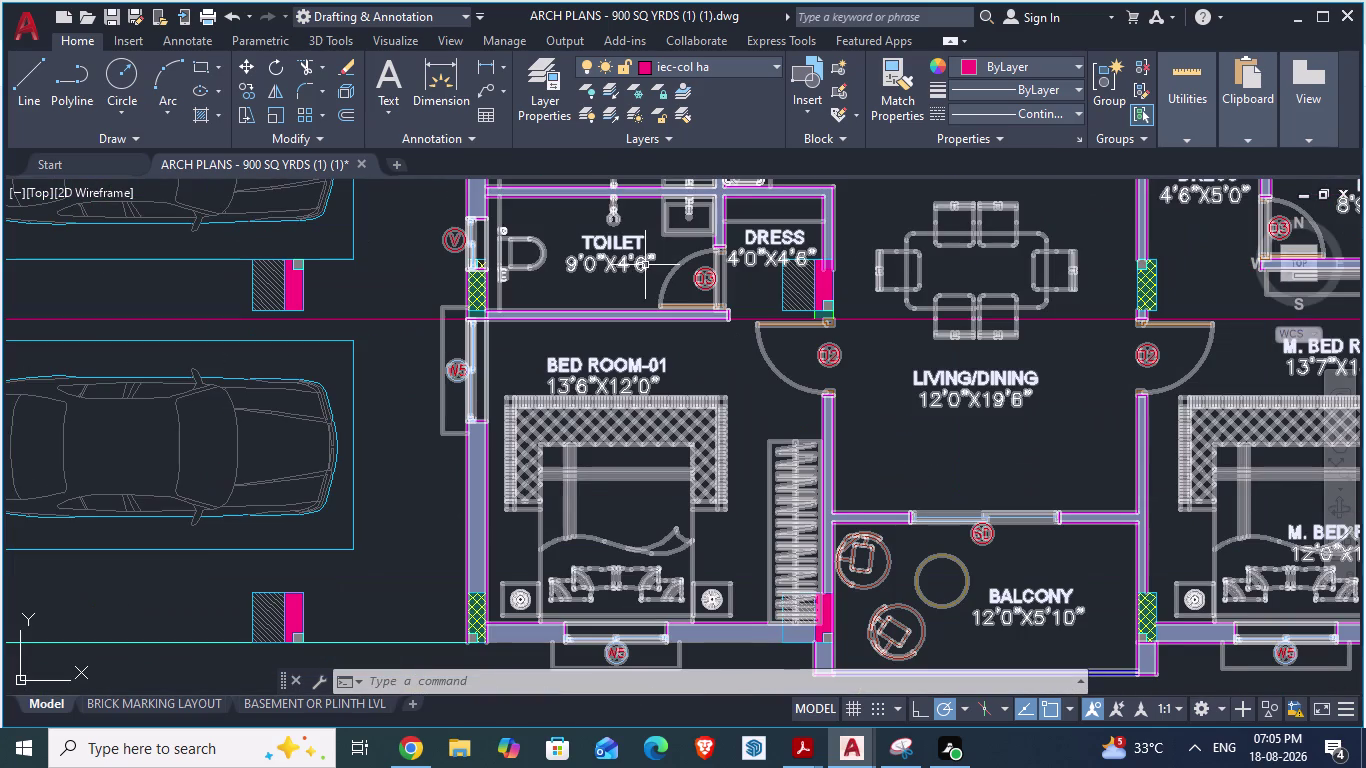
scroll(down, 3)
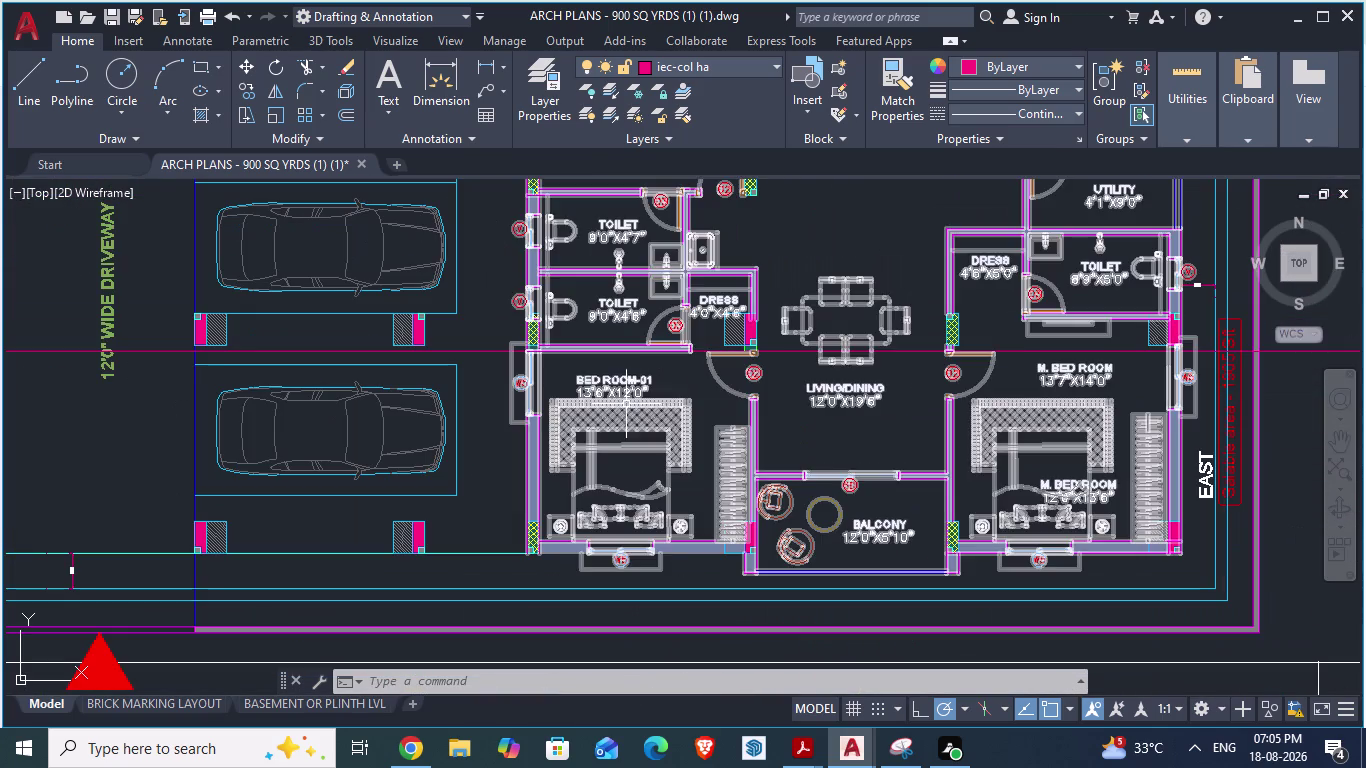
scroll(up, 3)
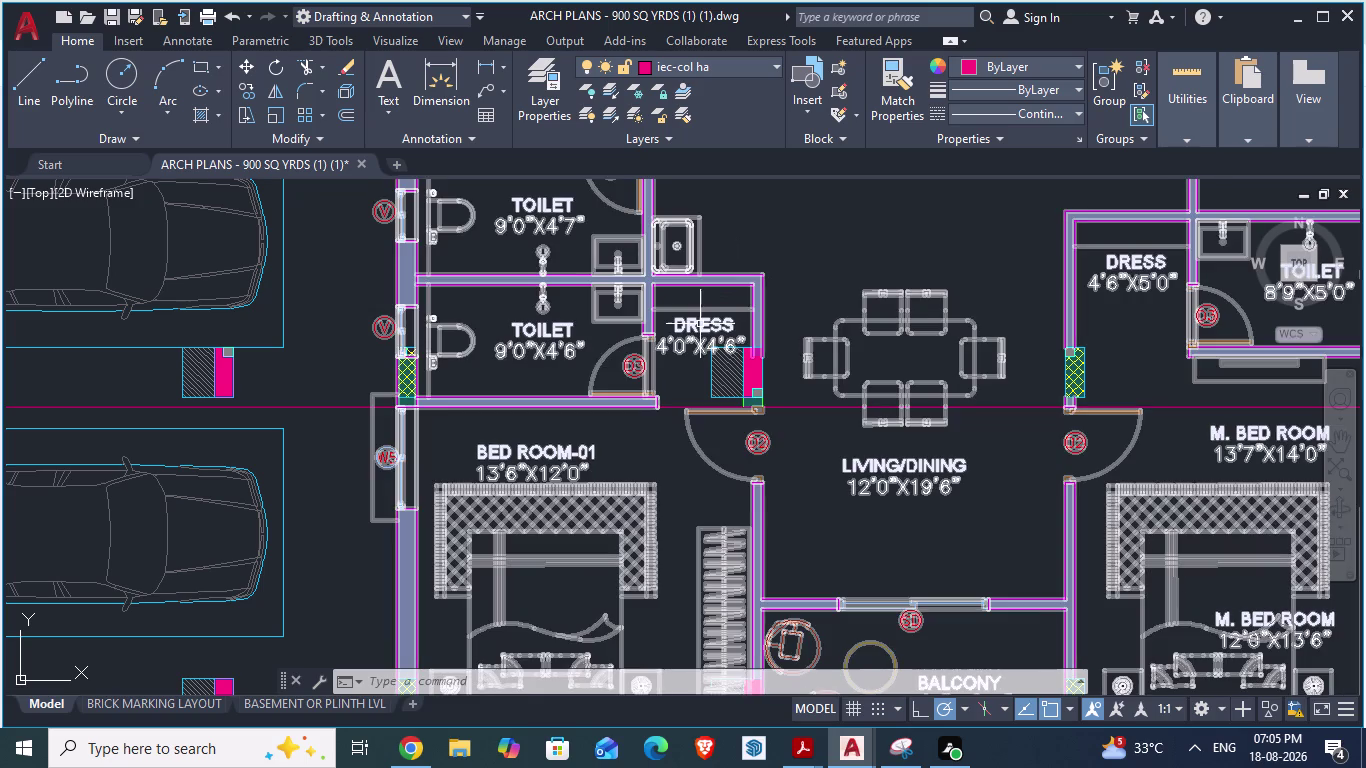
scroll(down, 3)
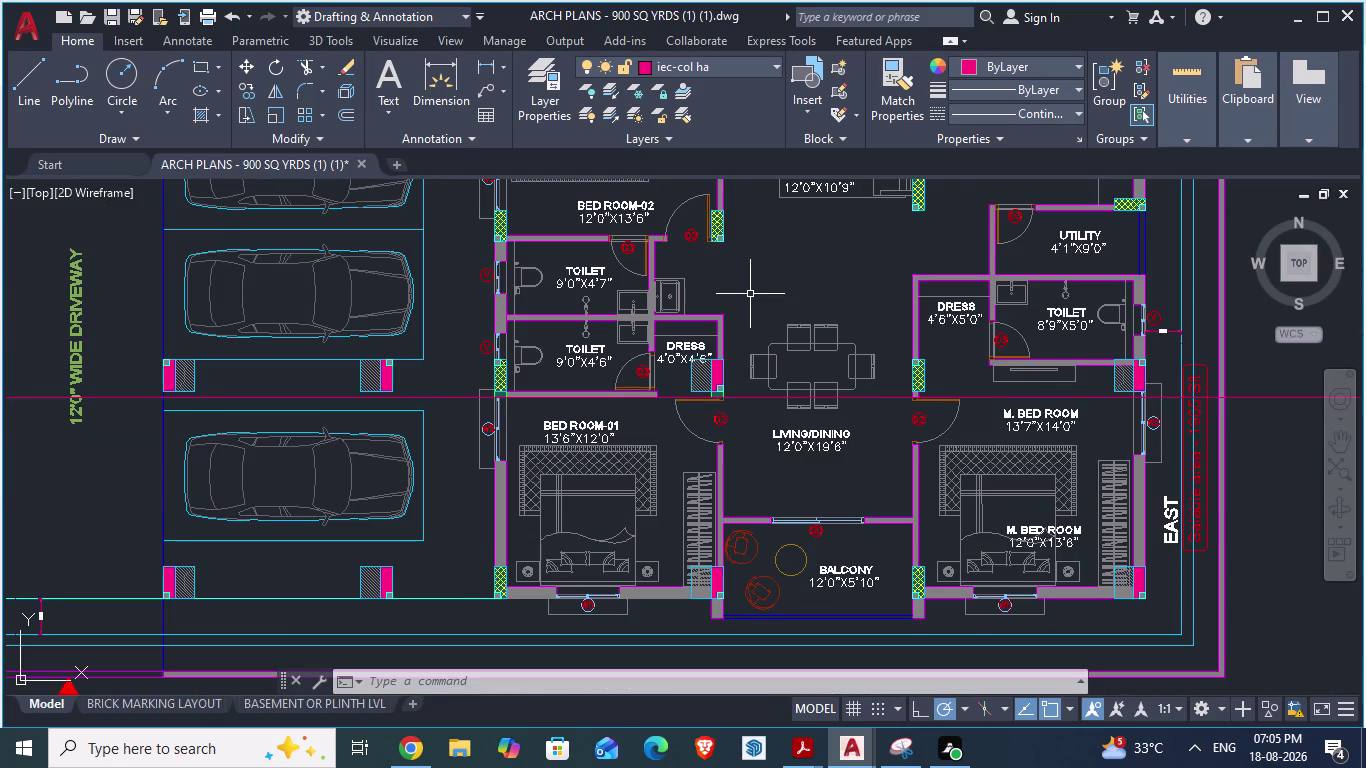
scroll(up, 3)
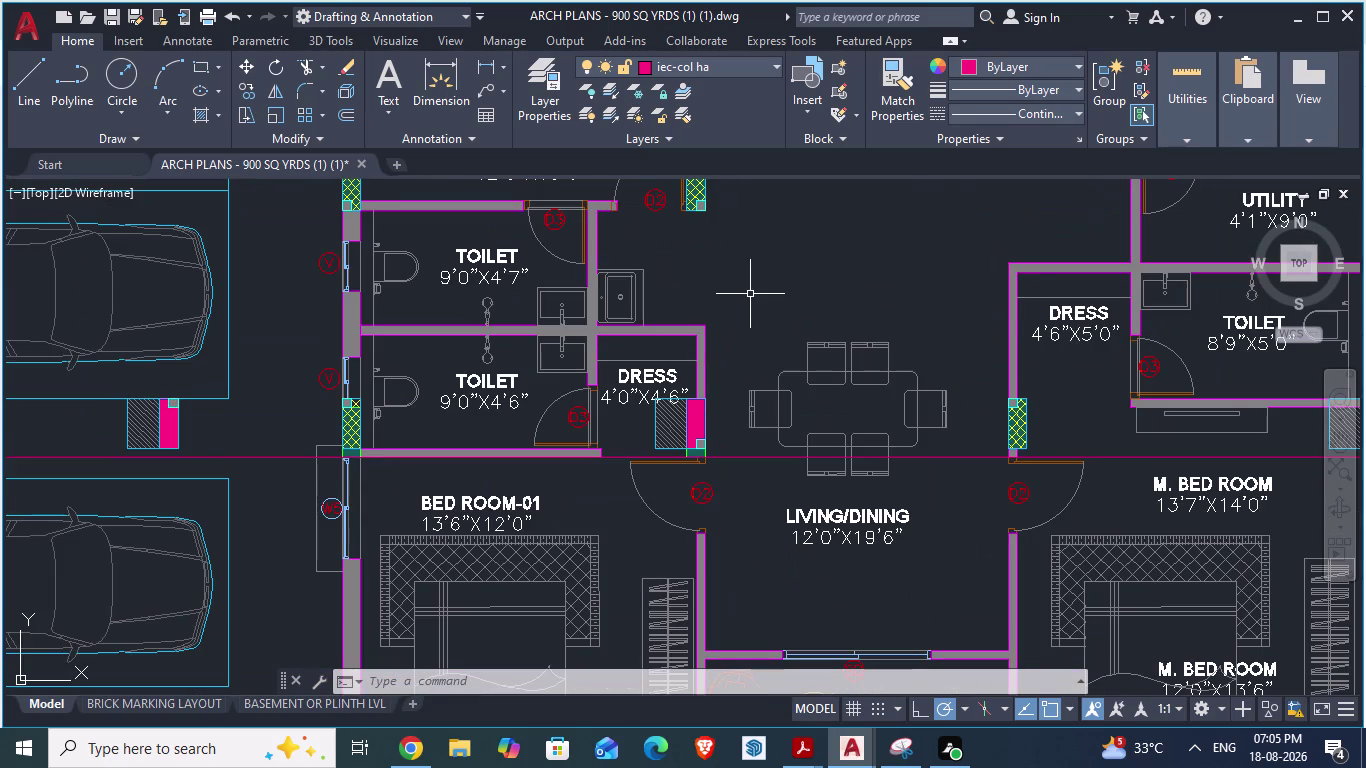
scroll(down, 3)
scroll(up, 3)
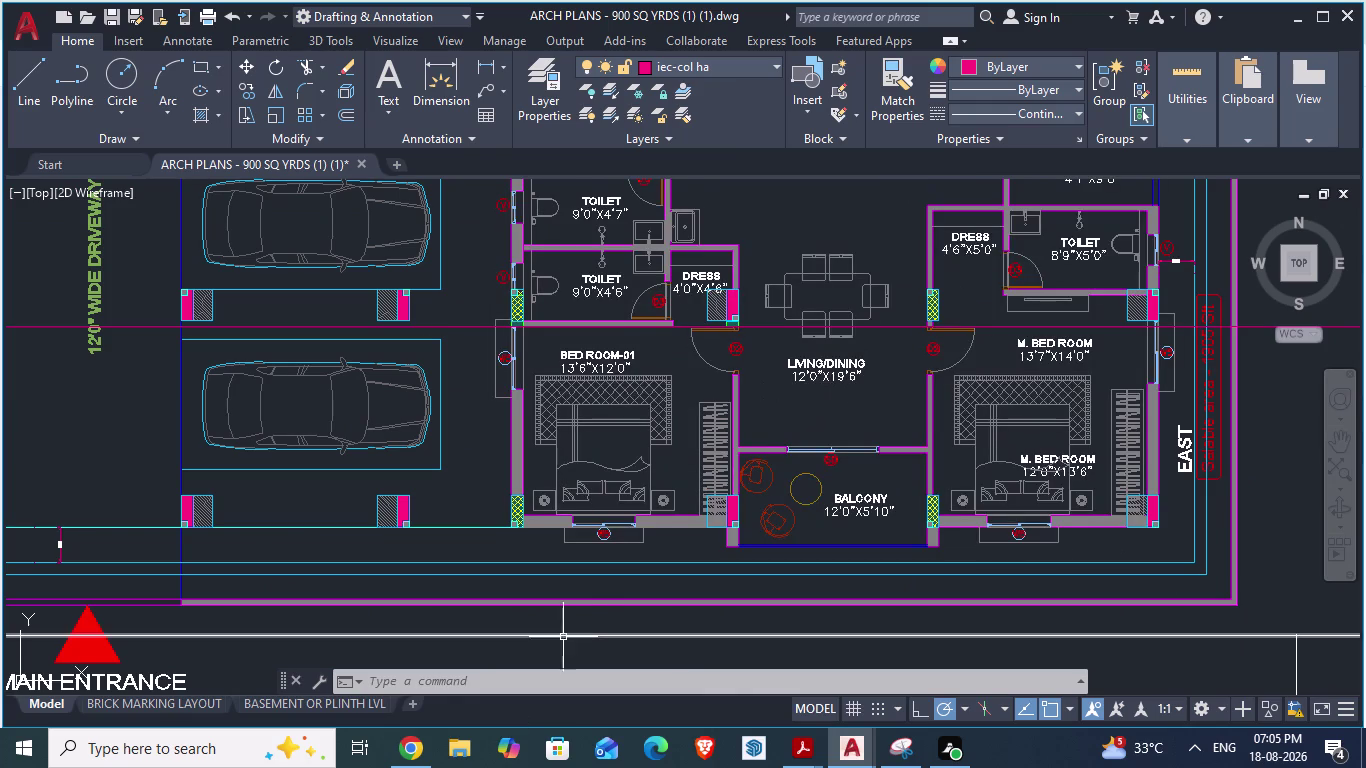
scroll(up, 3)
scroll(up, 3)
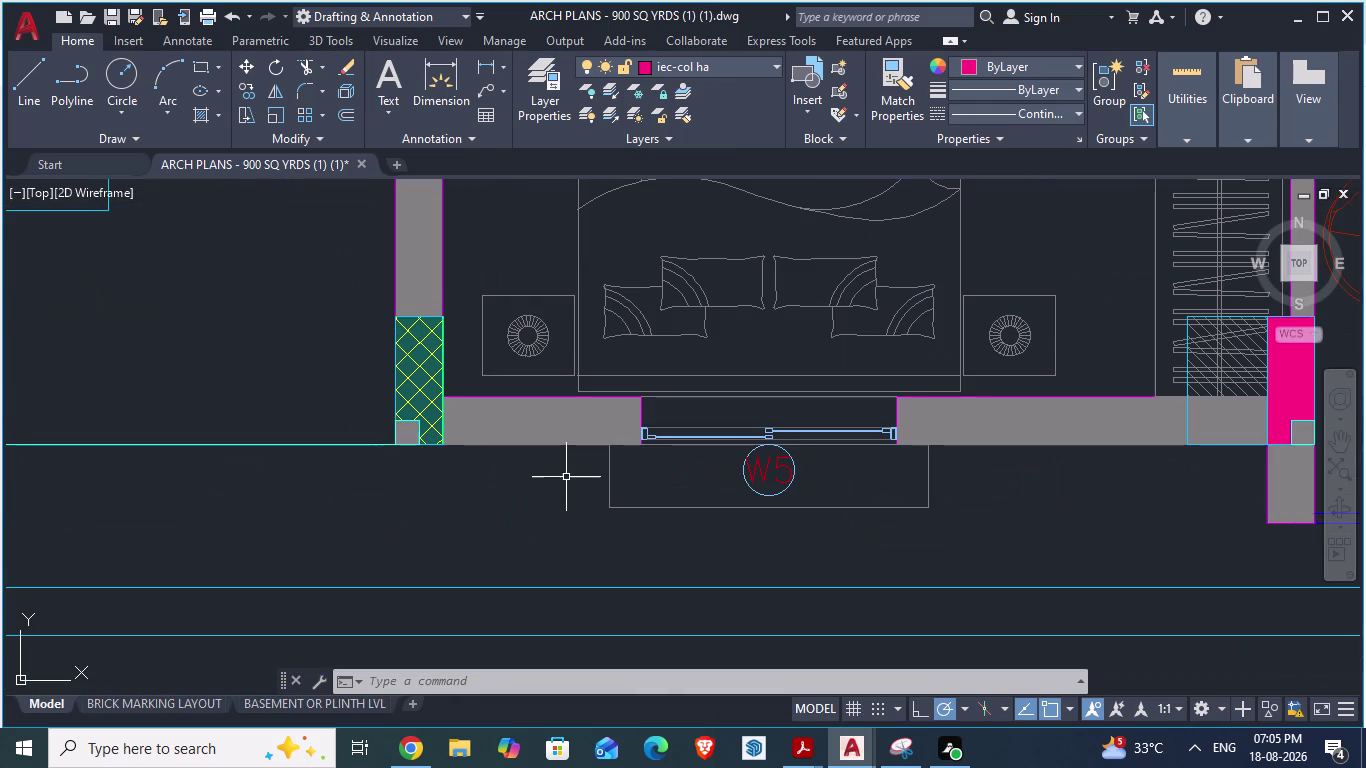
Start an aligned dimension from the column corner in ARCH PLANS.
text(DA)
key(Return)
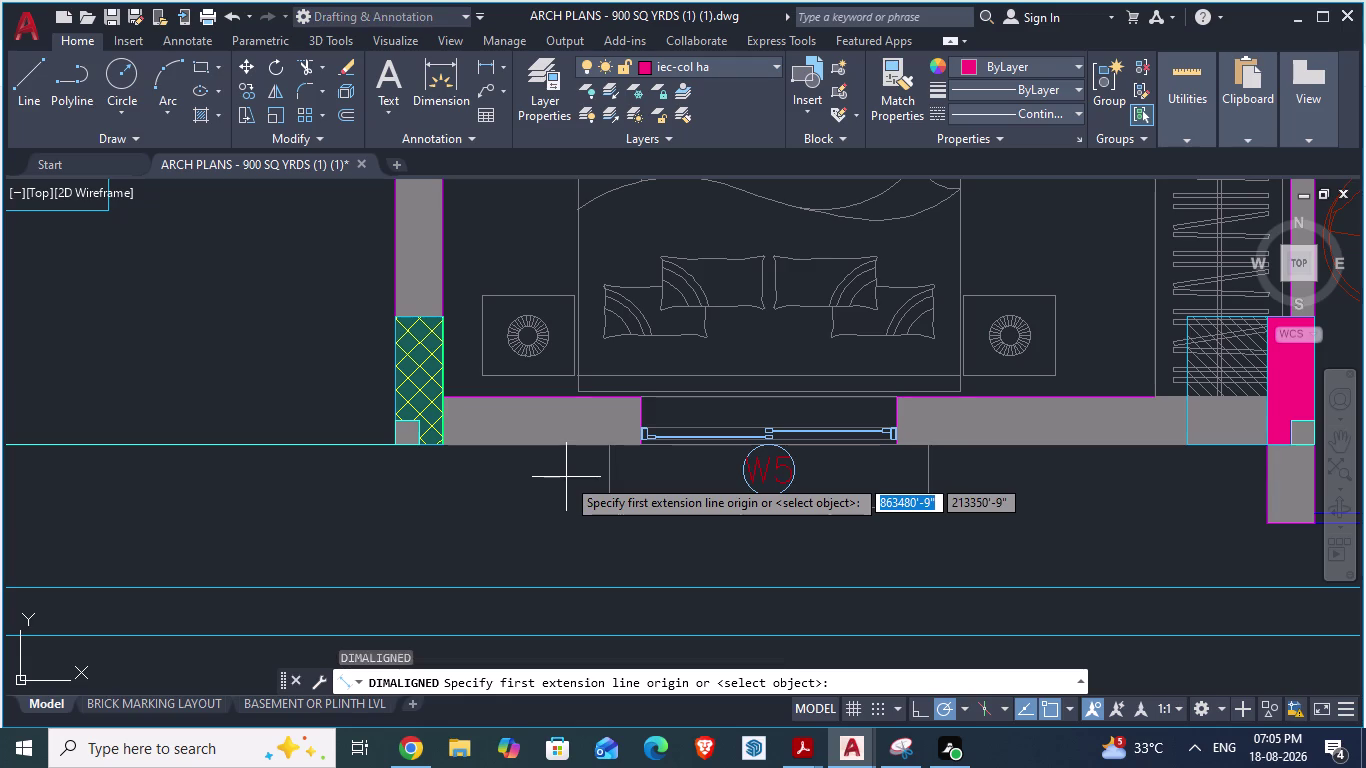
click(443, 442)
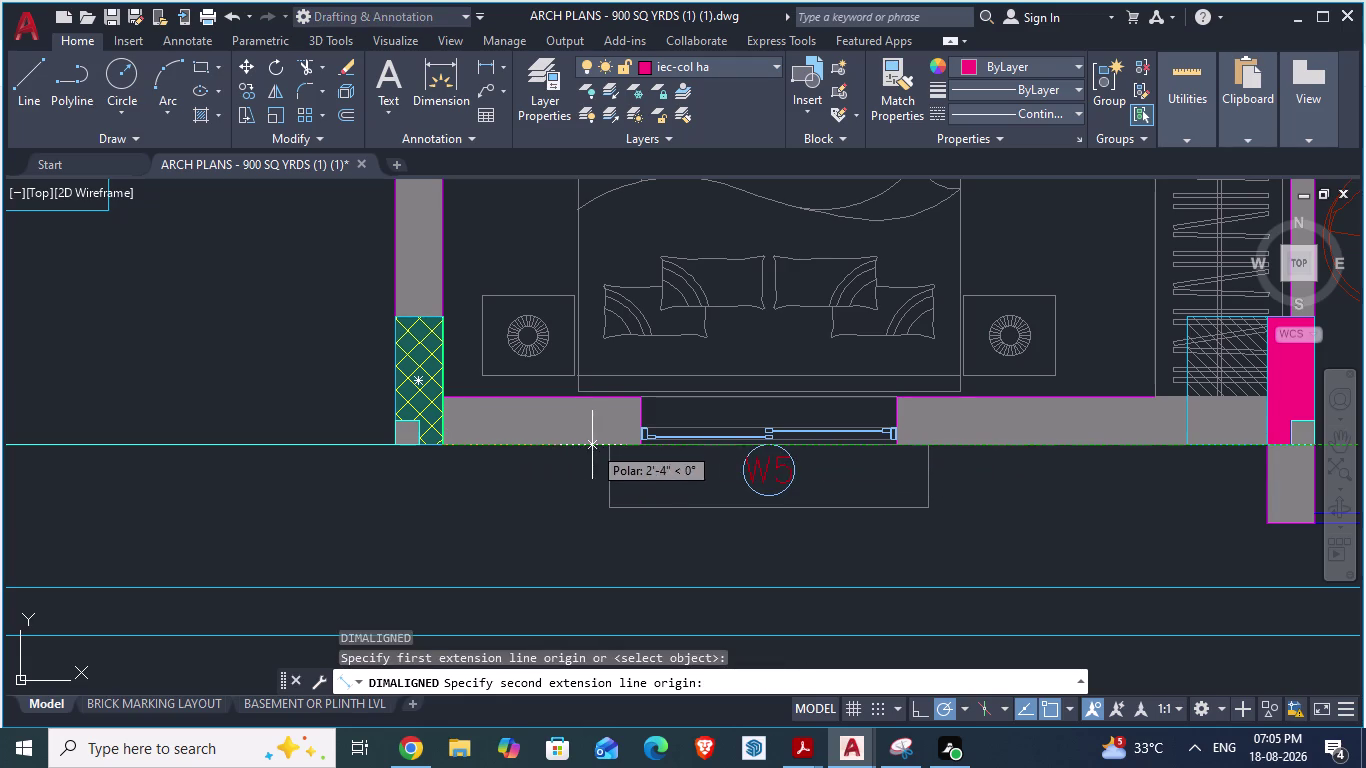
scroll(up, 3)
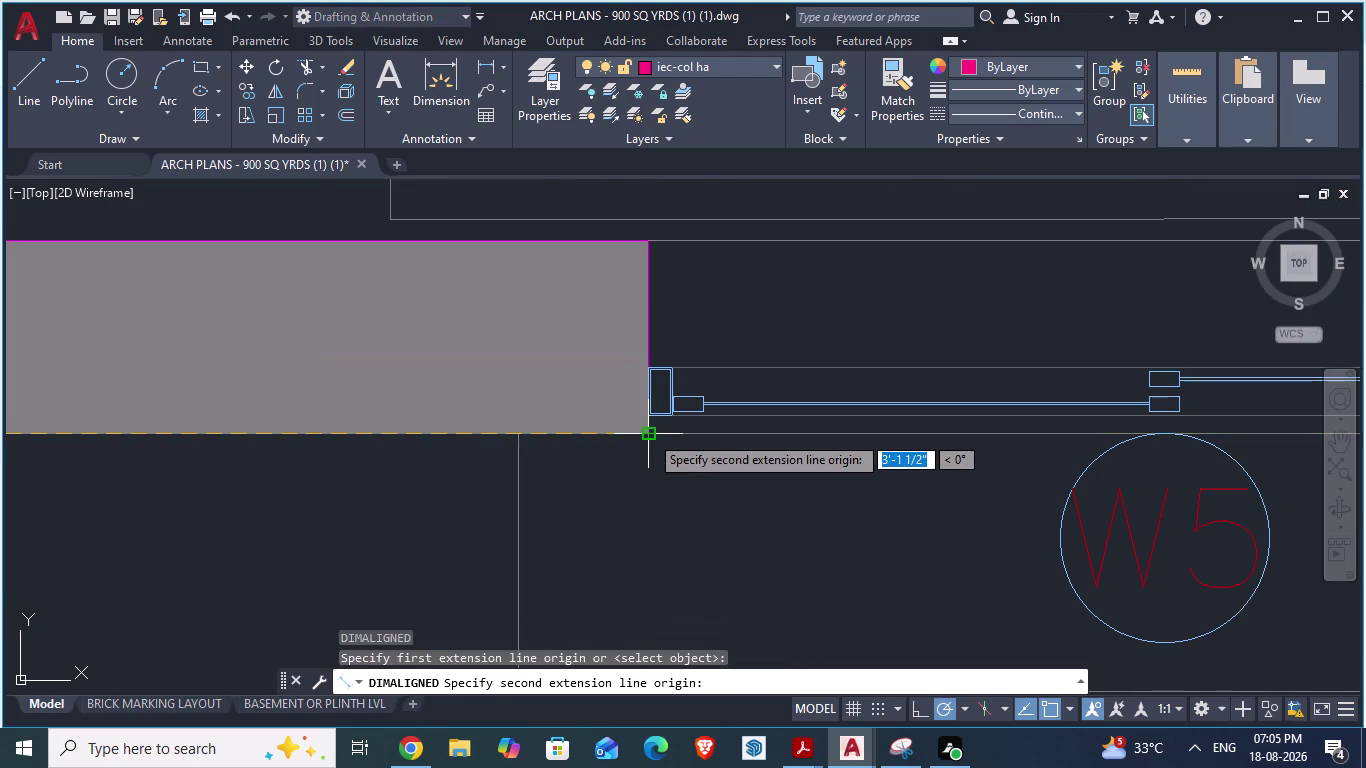
Toggle between GF_AUTOCAD and ARCH PLANS to compare the column area.
key(alt+Tab)
scroll(down, 3)
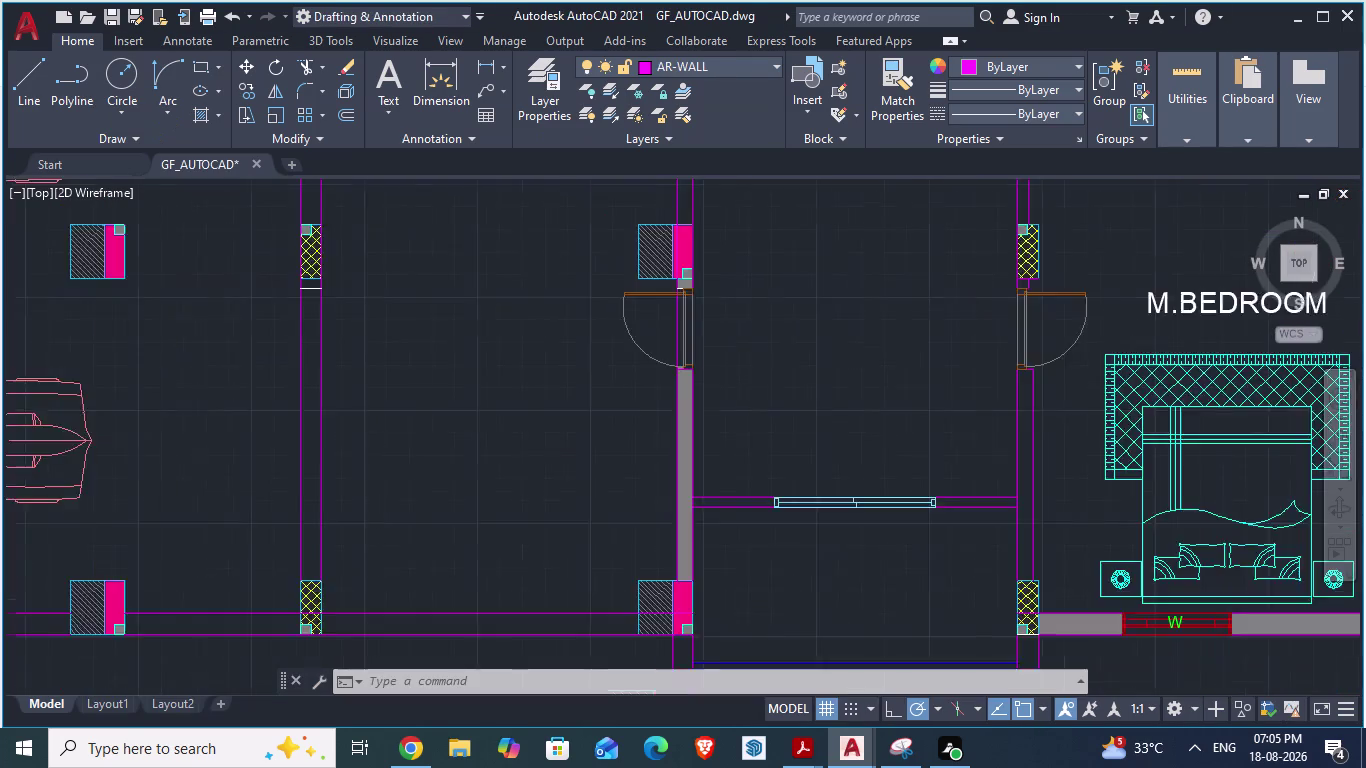
scroll(down, 3)
scroll(down, 3)
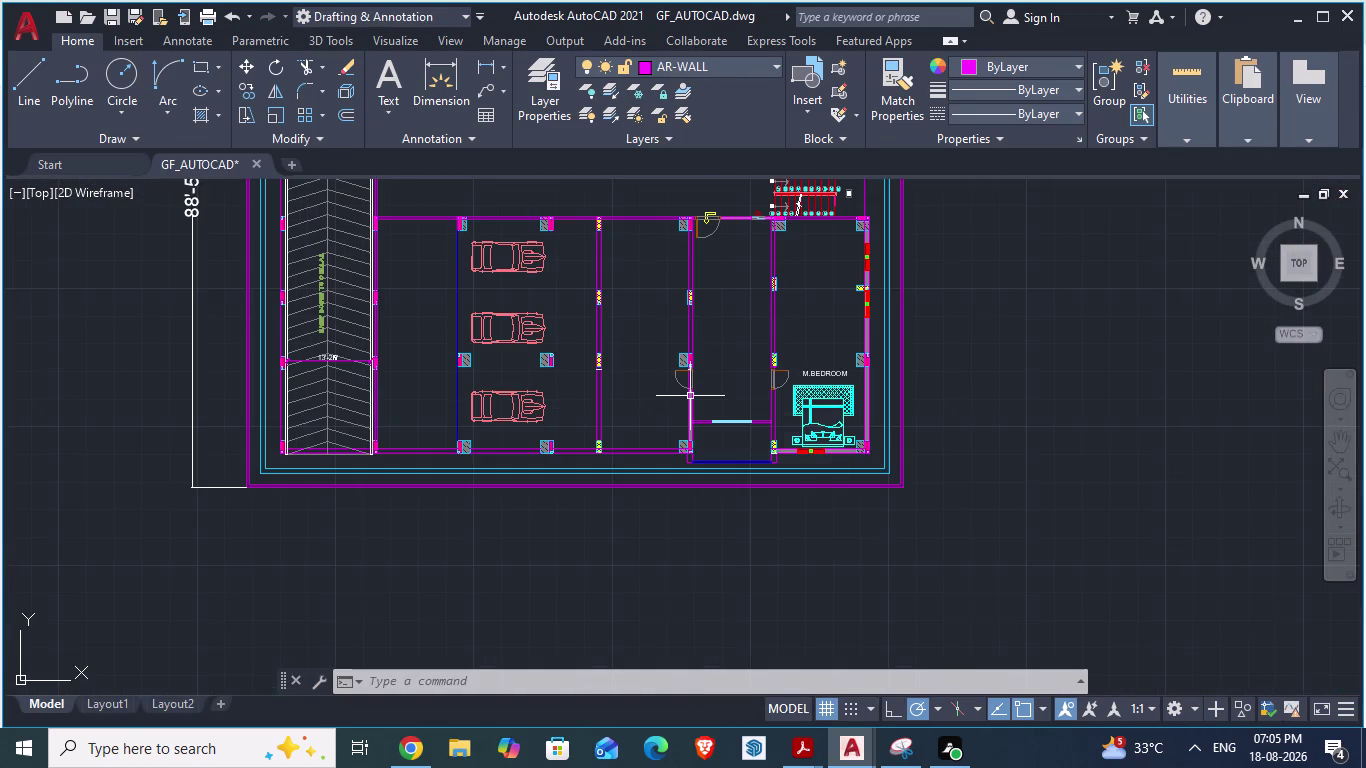
key(alt+Tab)
scroll(down, 3)
scroll(down, 3)
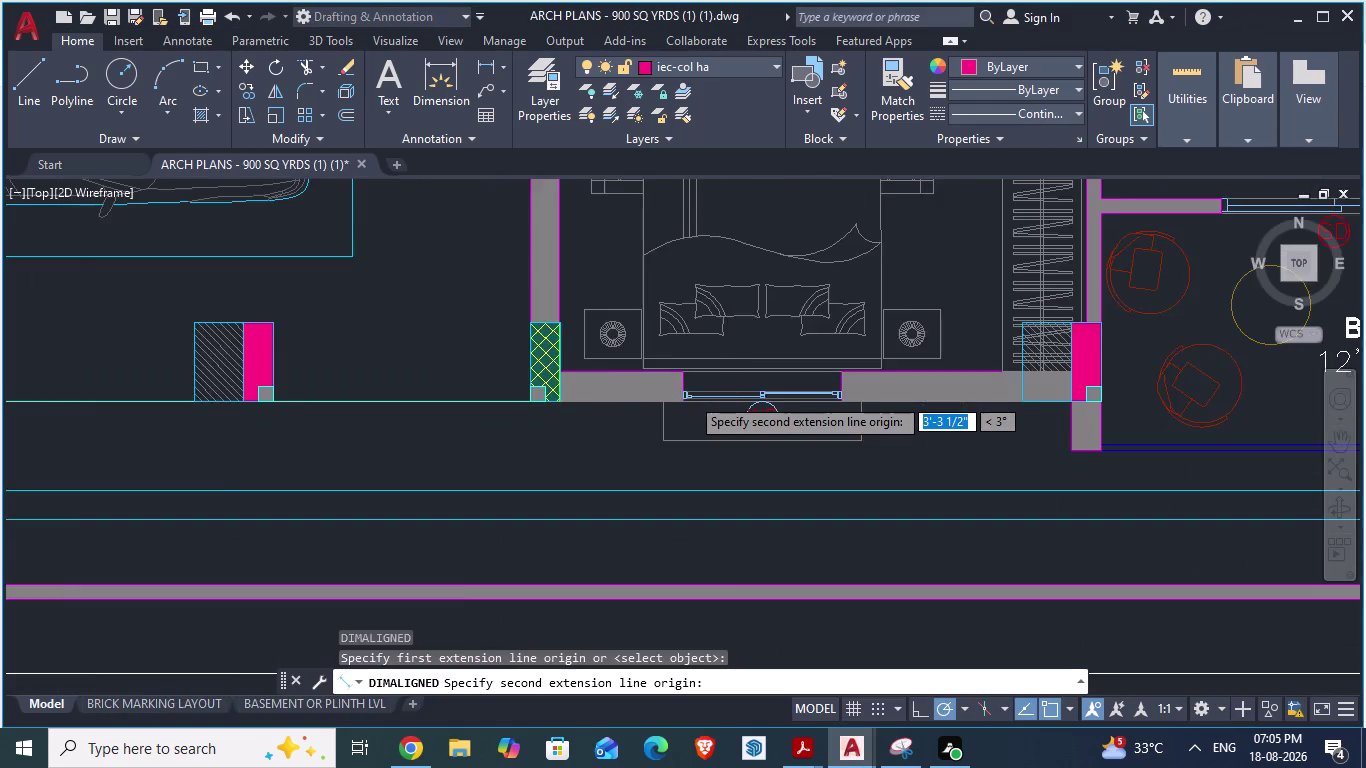
key(alt+Tab)
scroll(up, 3)
scroll(up, 3)
In GF_AUTOCAD, try a 3'1.5 aligned dimension from the hatched column, then undo it.
text(D)
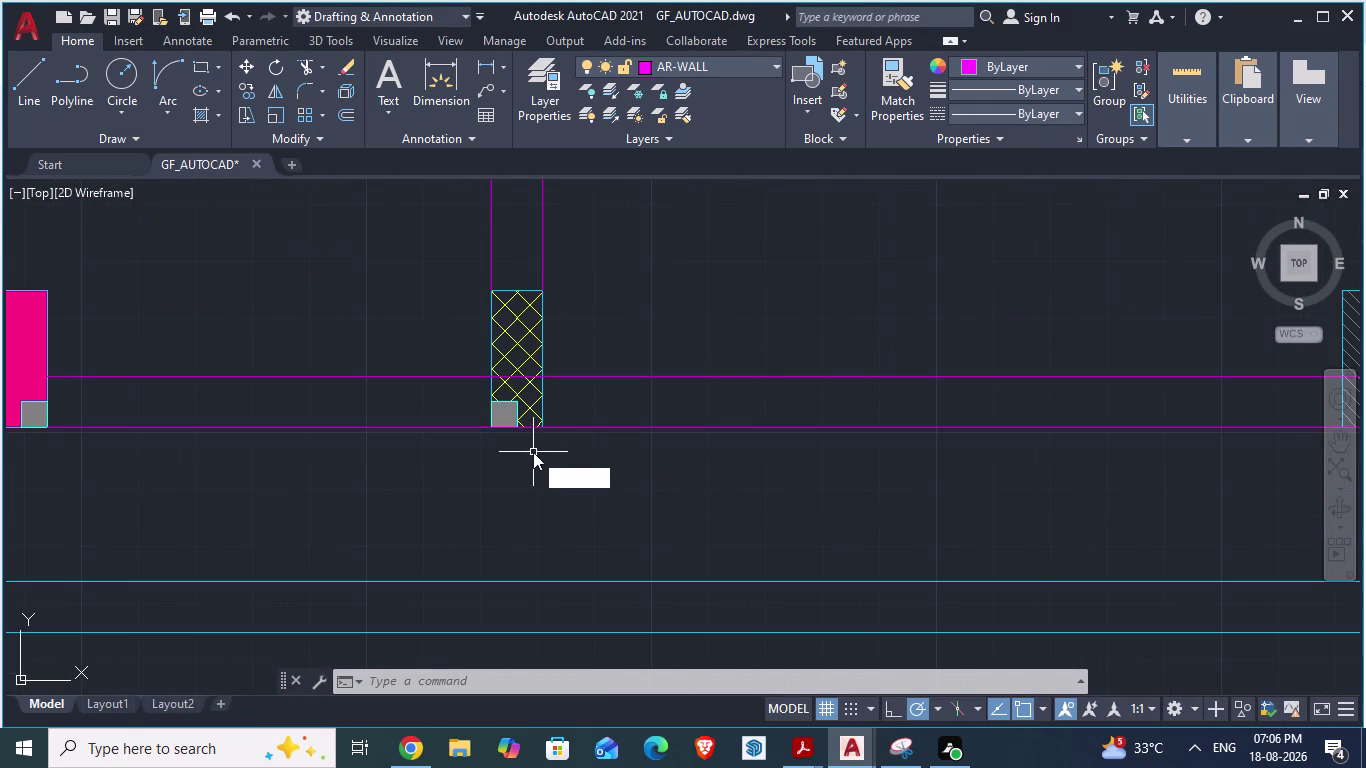
text(A)
key(Return)
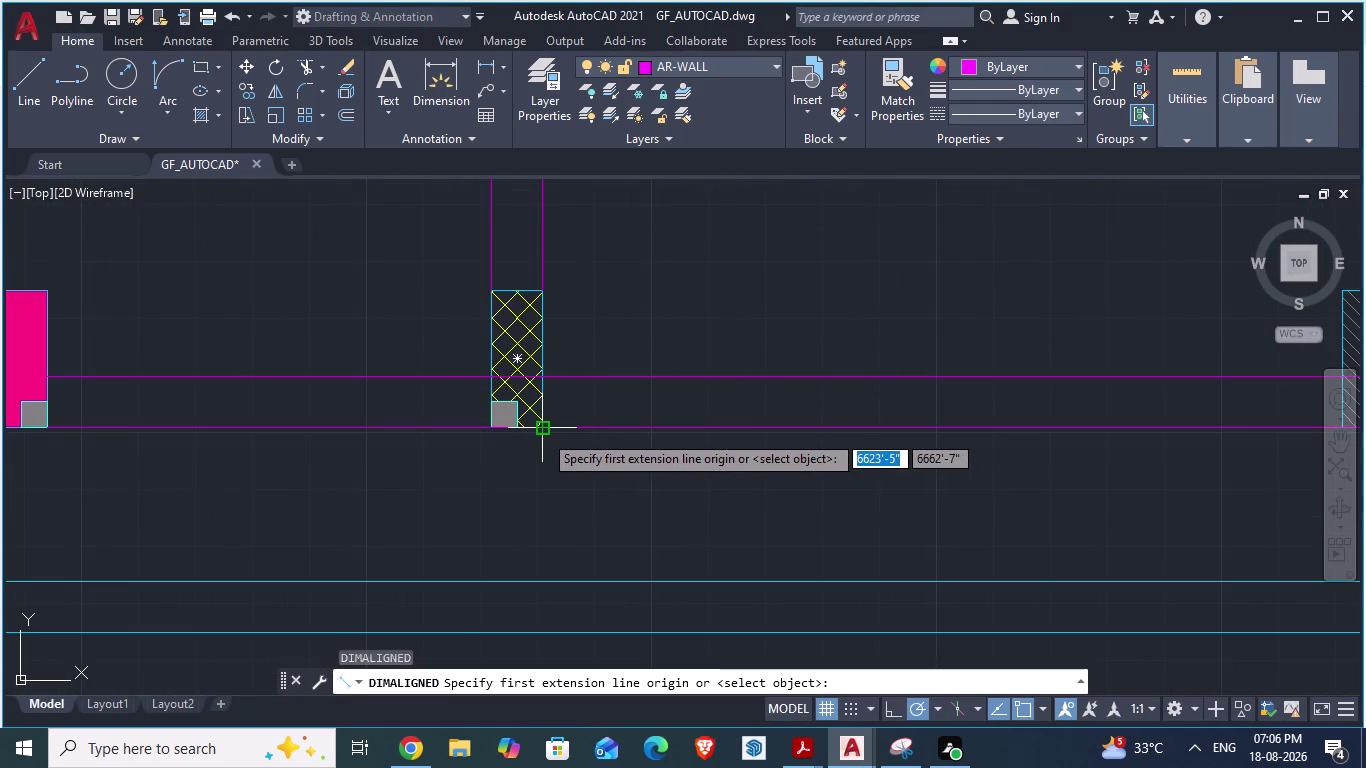
click(542, 433)
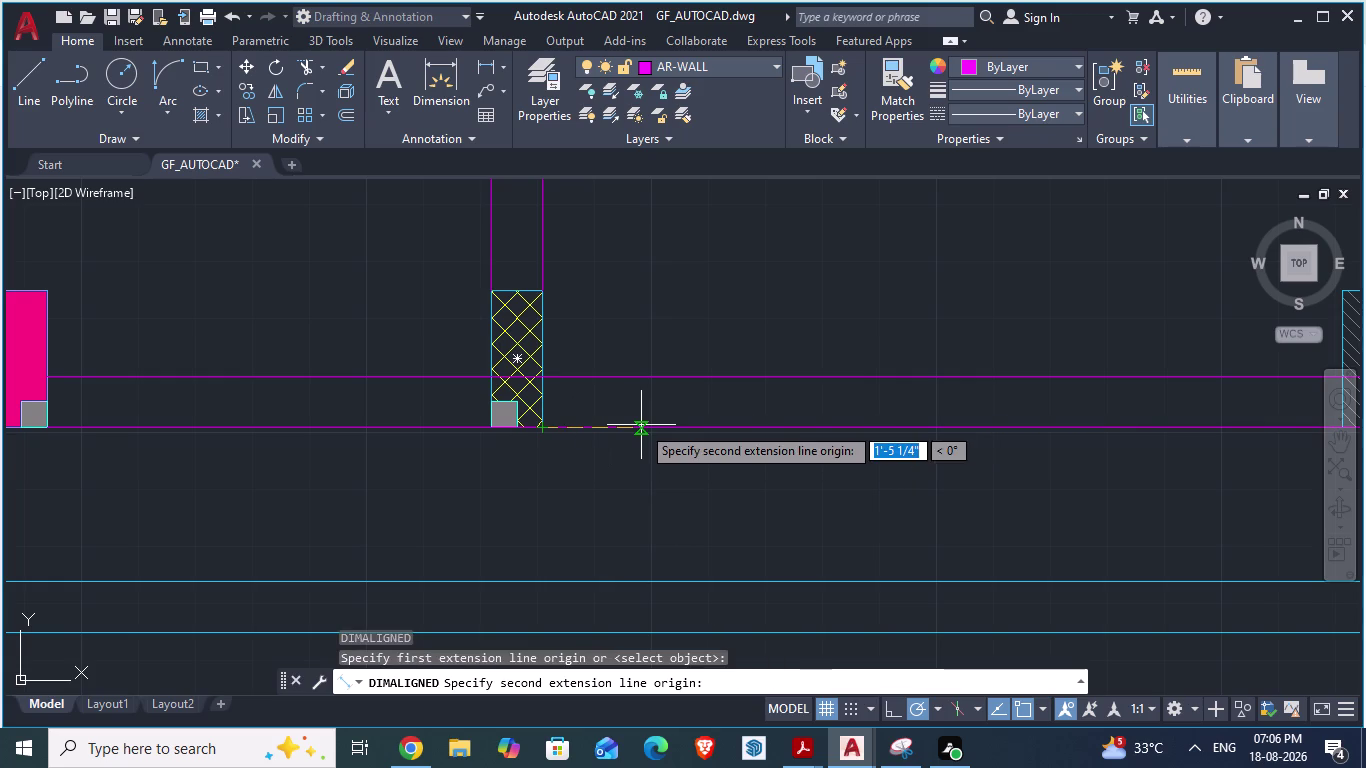
text(3')
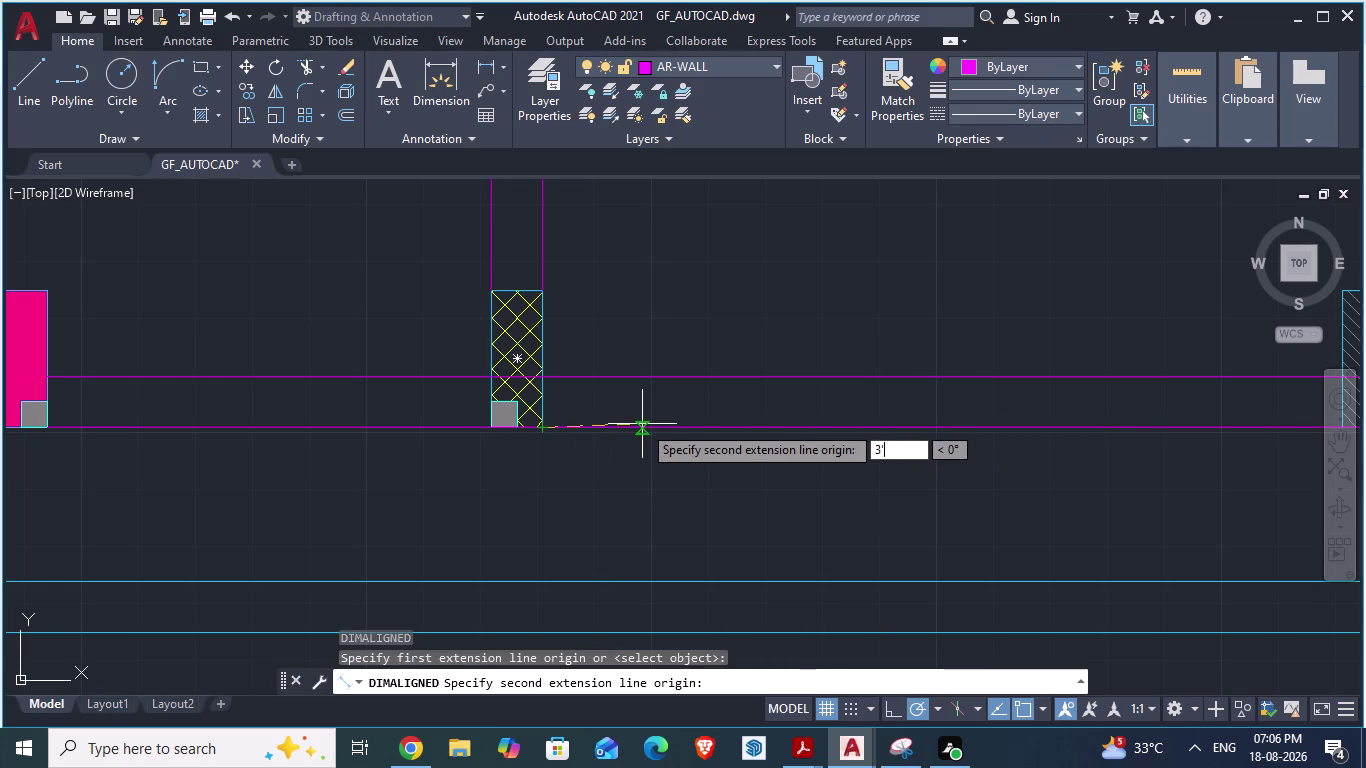
text(1.5)
key(shift+Return)
key(shift+quotedbl)
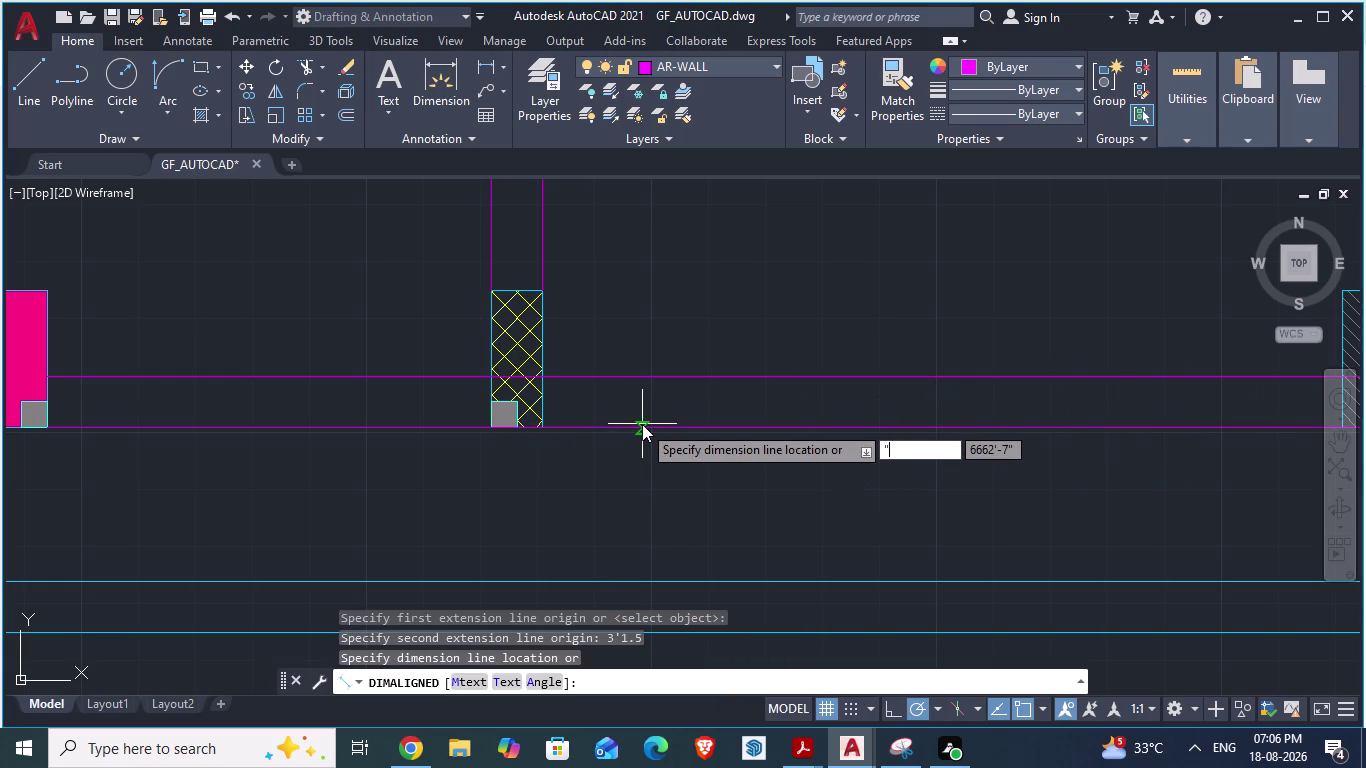
key(ctrl+z)
key(Escape)
scroll(down, 3)
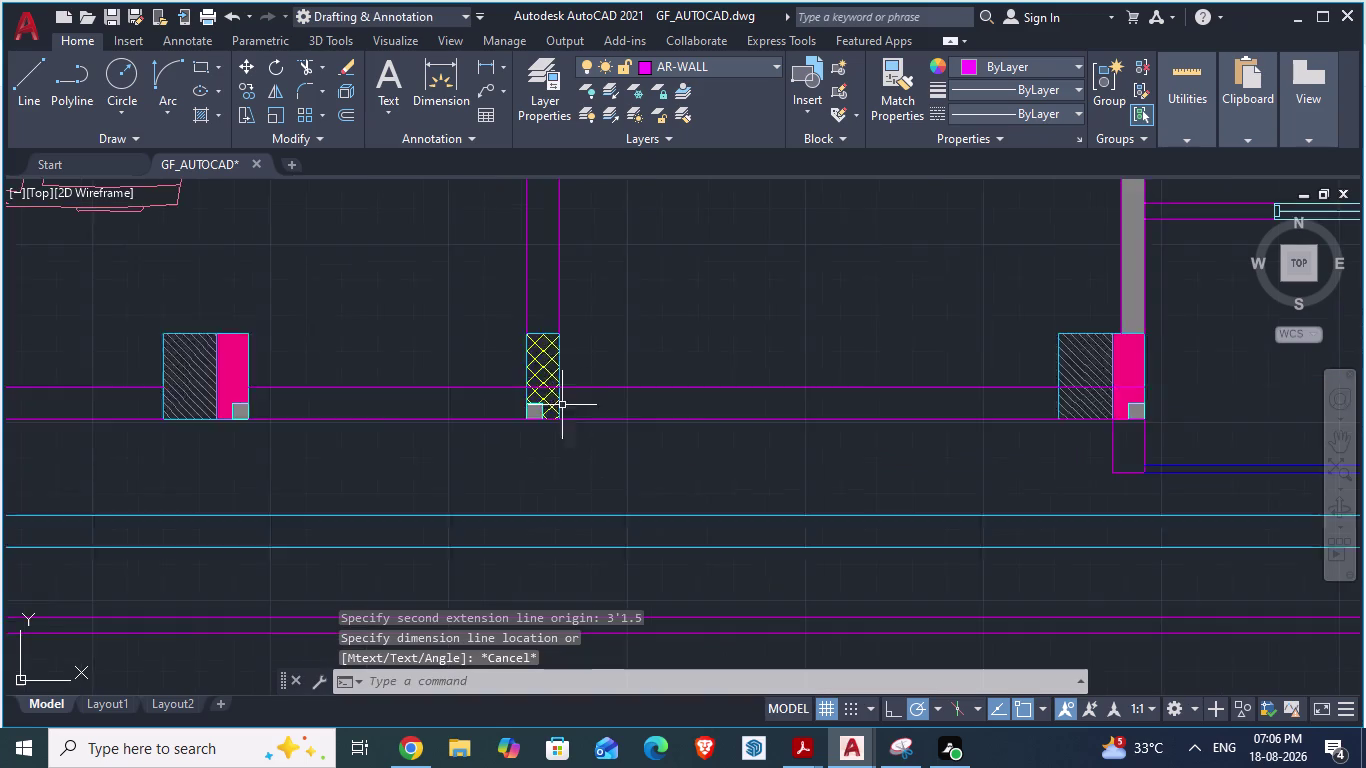
scroll(down, 3)
Recheck the reference plan and return to GF_AUTOCAD.
key(alt+Tab)
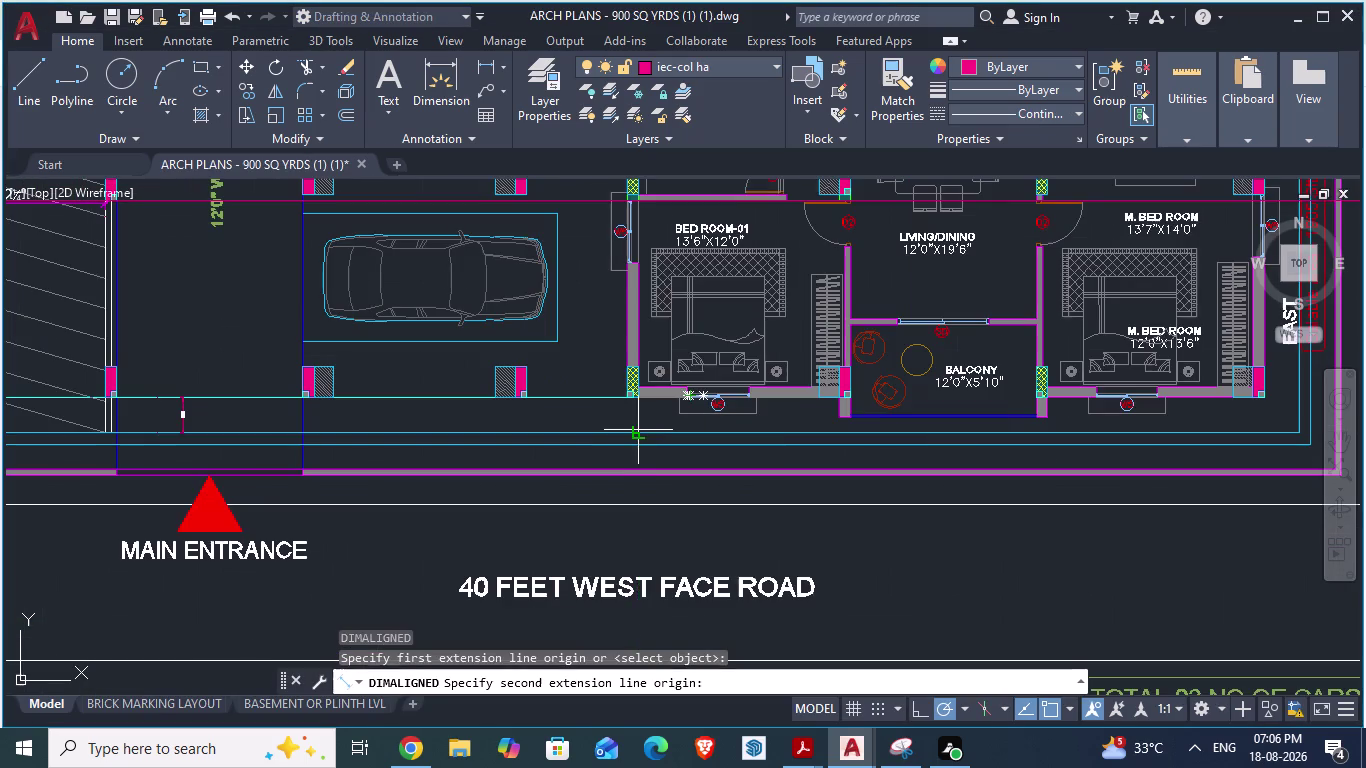
scroll(up, 3)
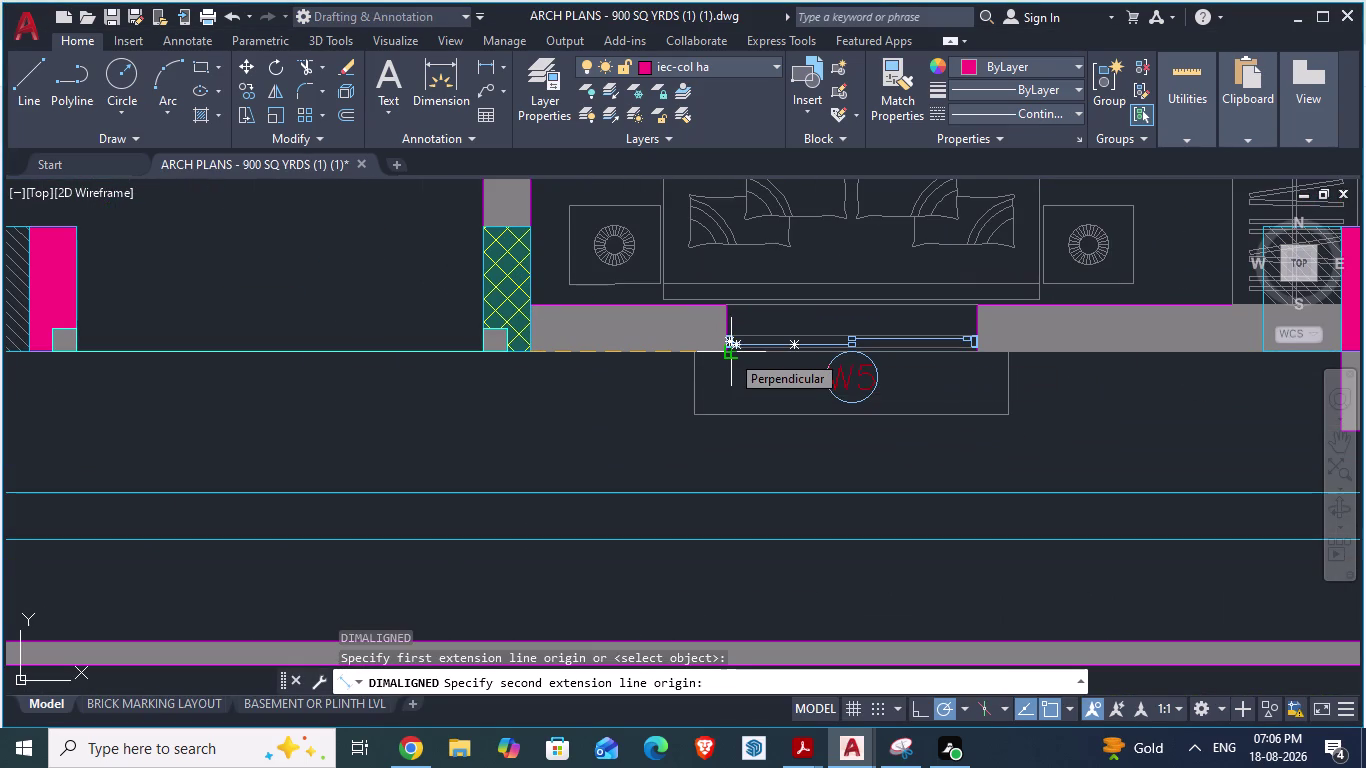
scroll(up, 3)
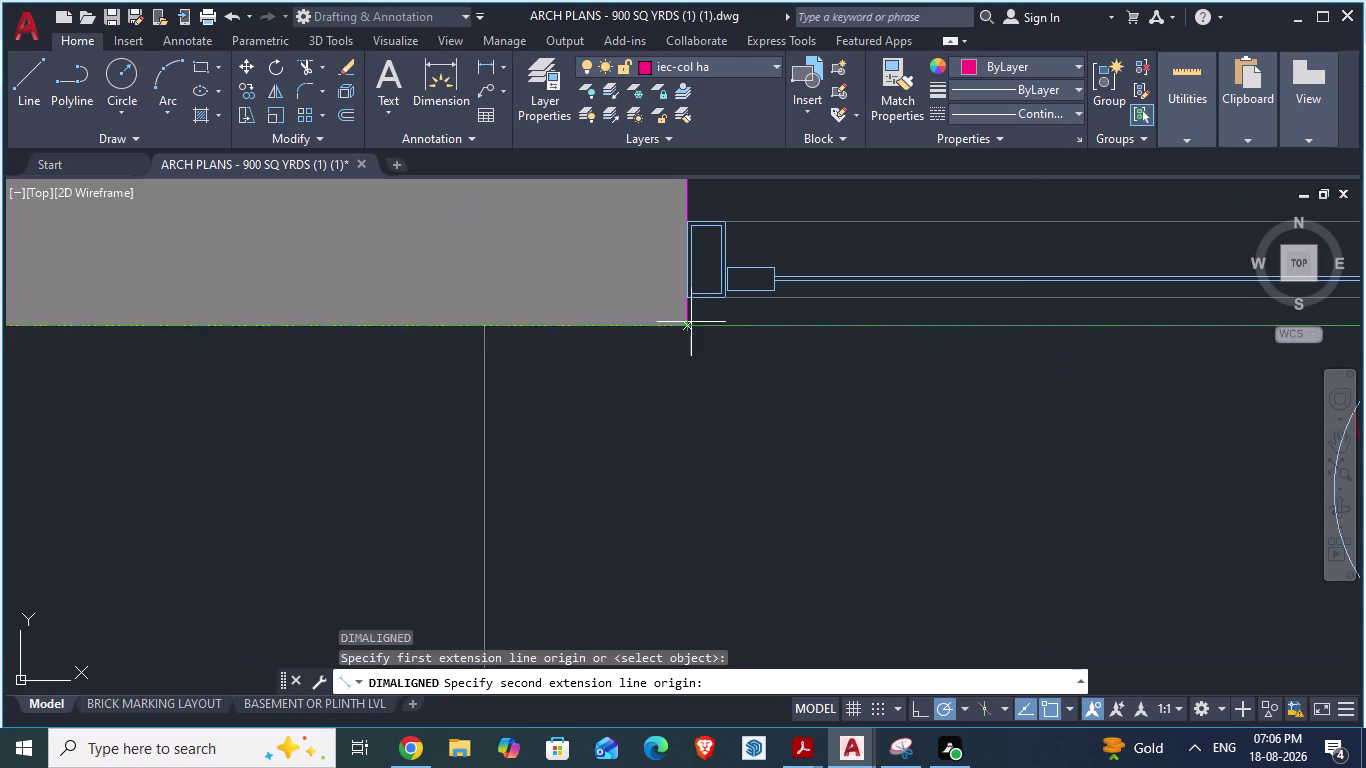
key(alt+Tab)
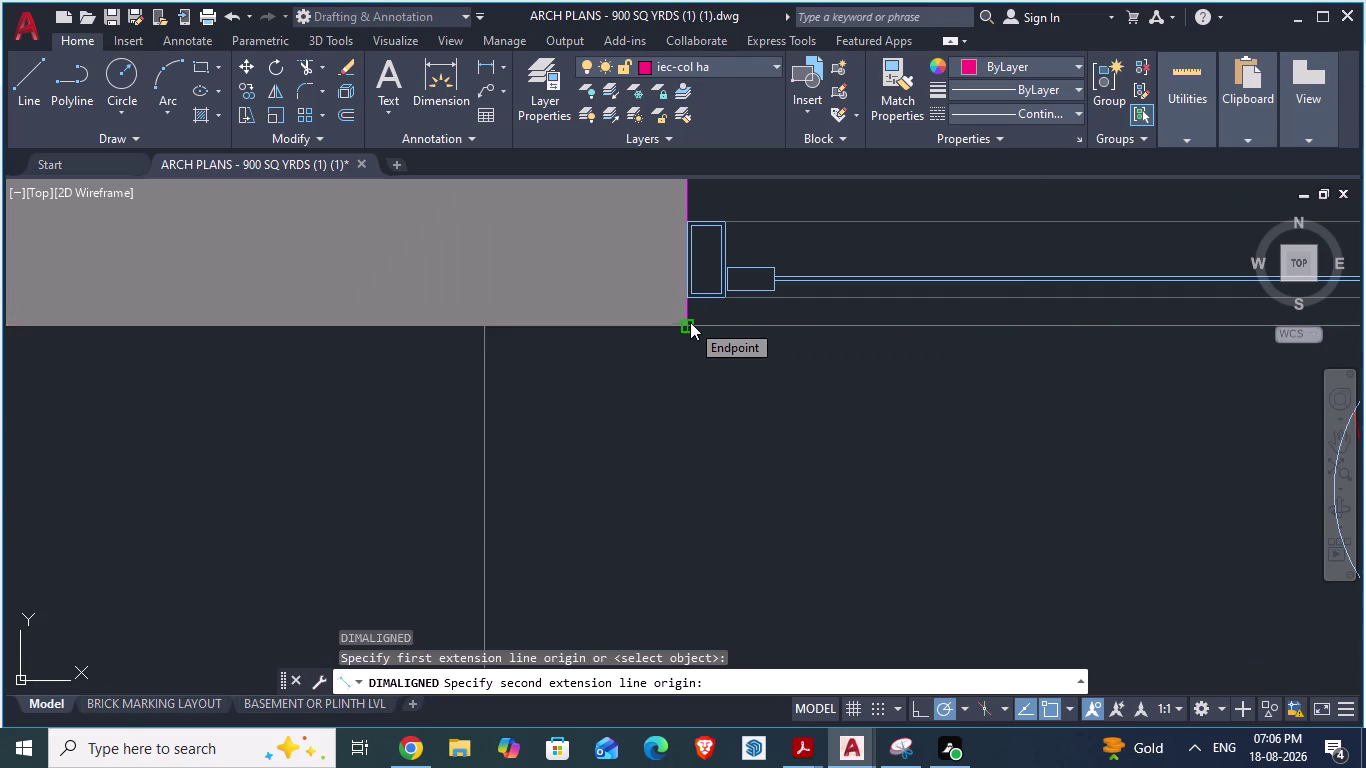
scroll(down, 3)
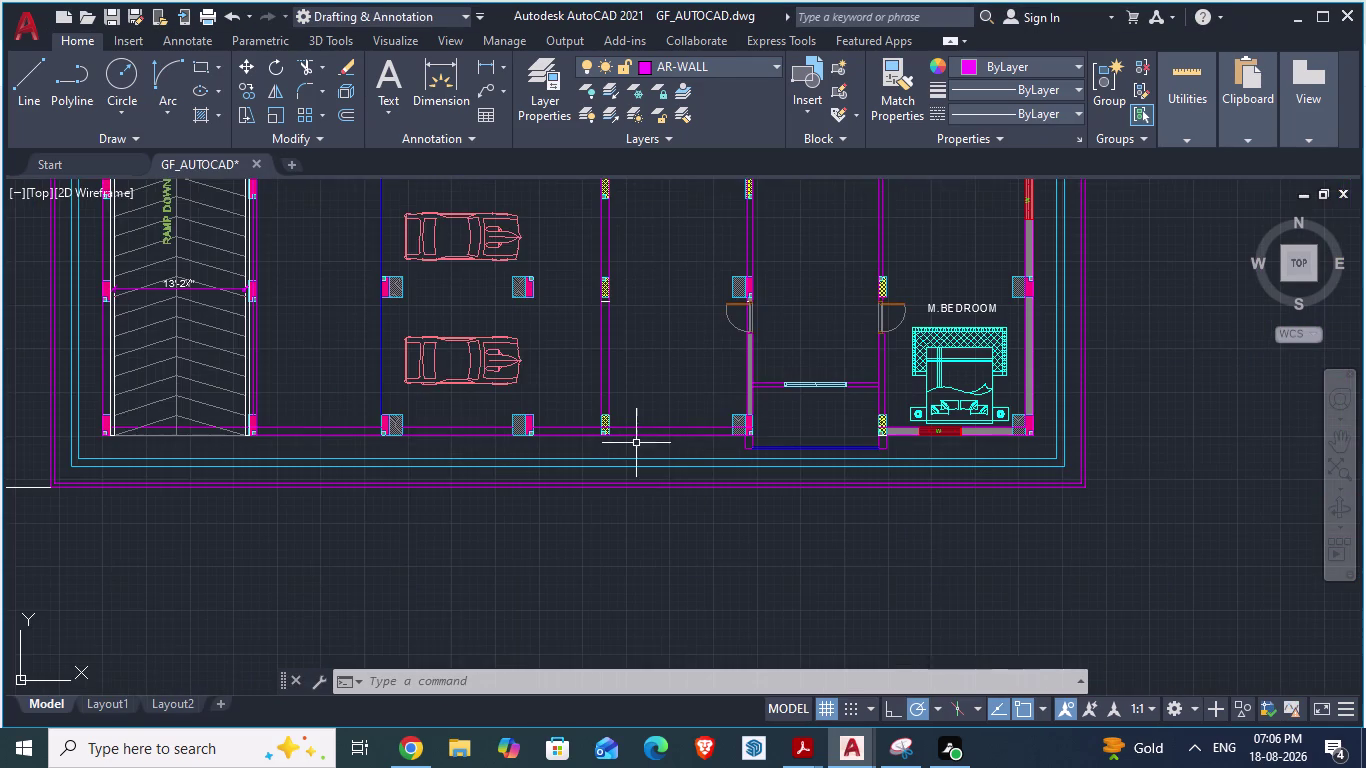
scroll(up, 3)
Start another aligned dimension from the column edge and cancel it.
text(D)
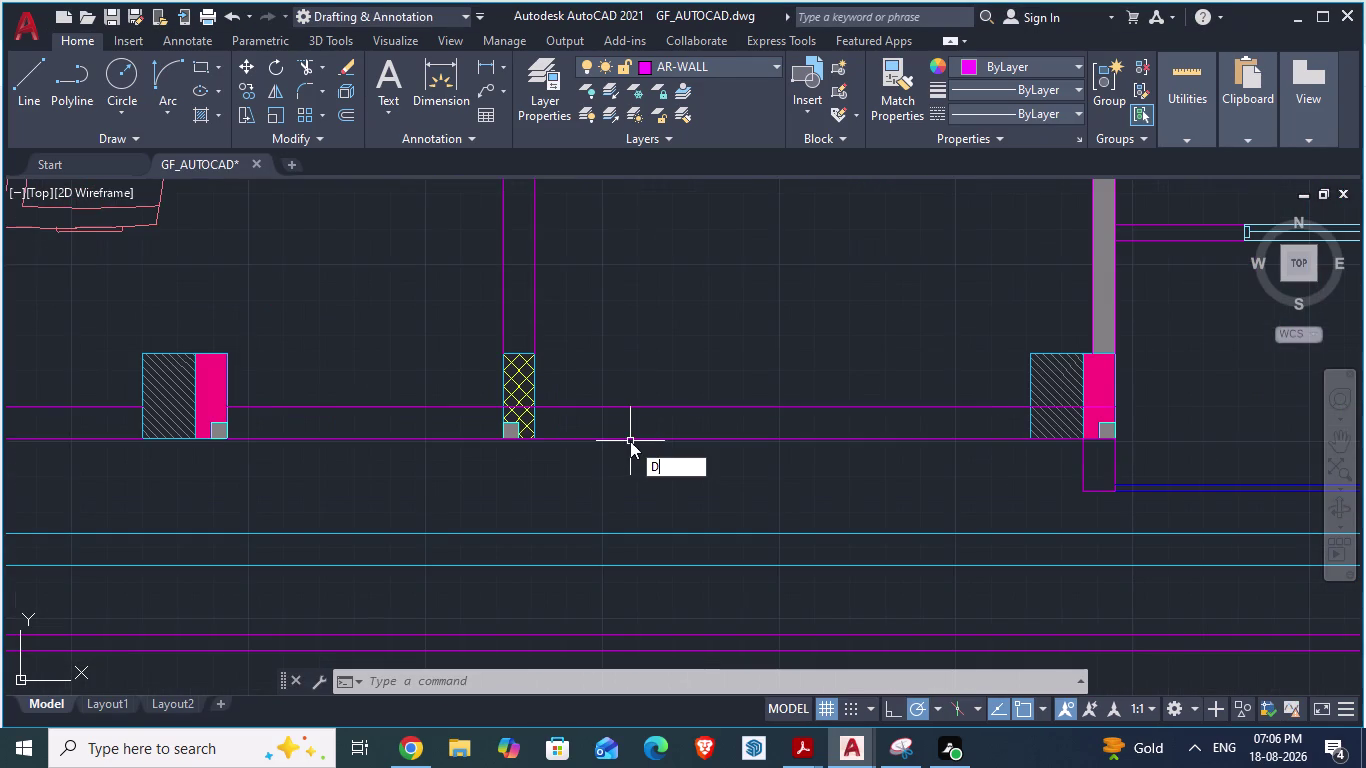
text(A)
key(Return)
scroll(up, 3)
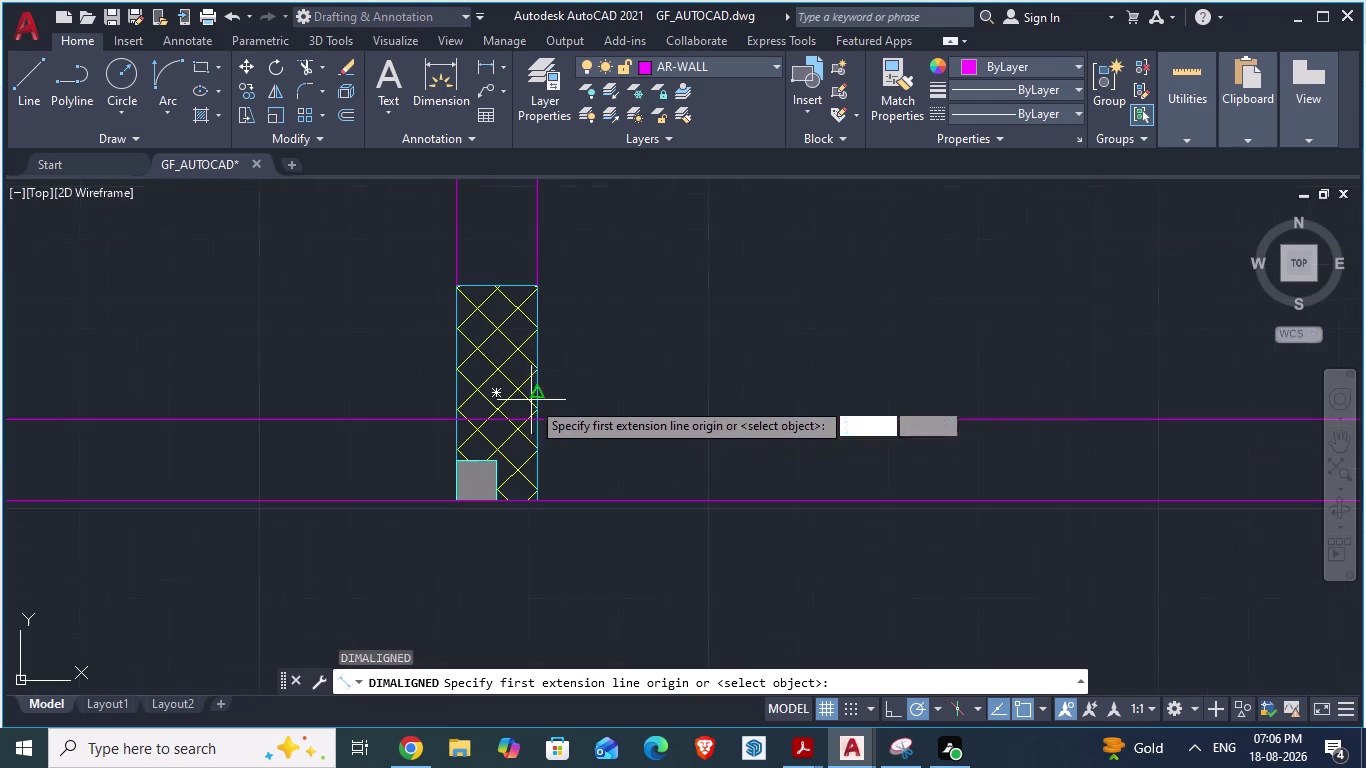
click(534, 423)
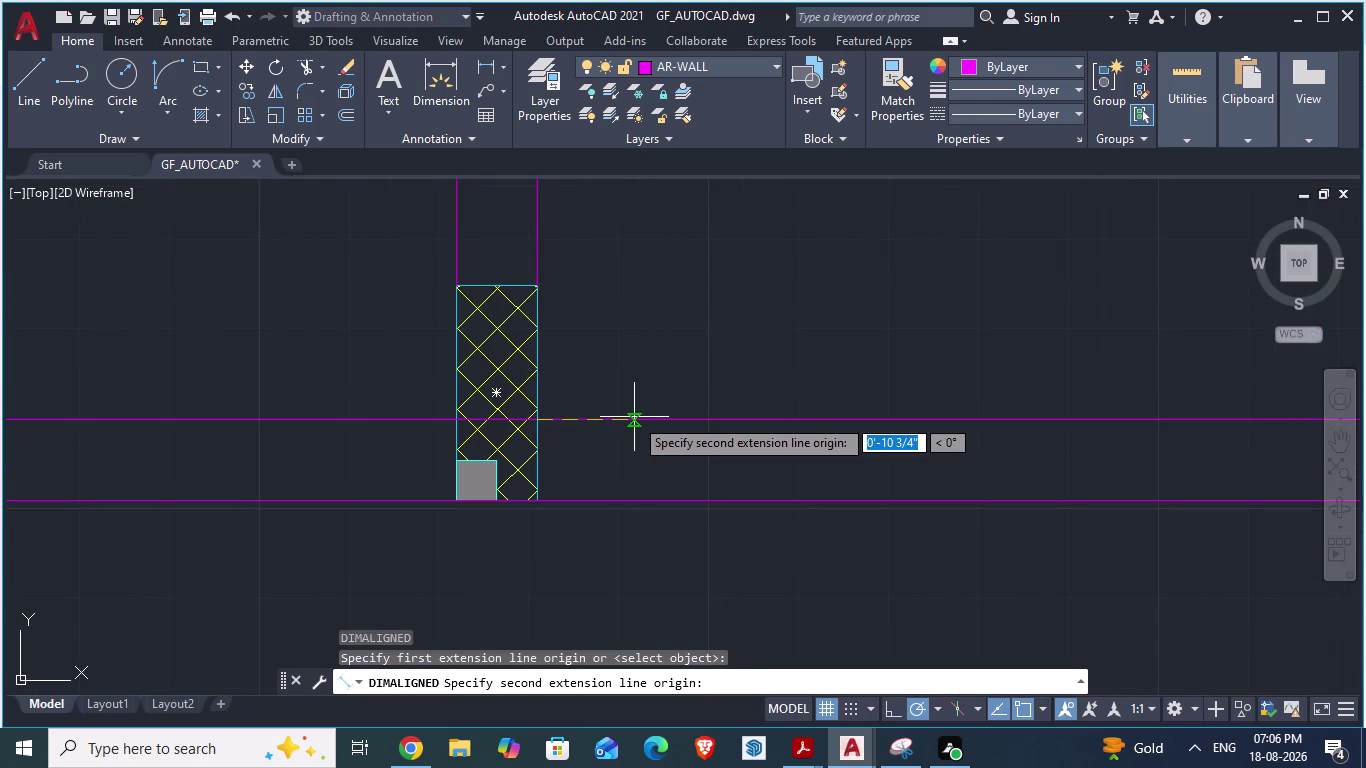
text(3')
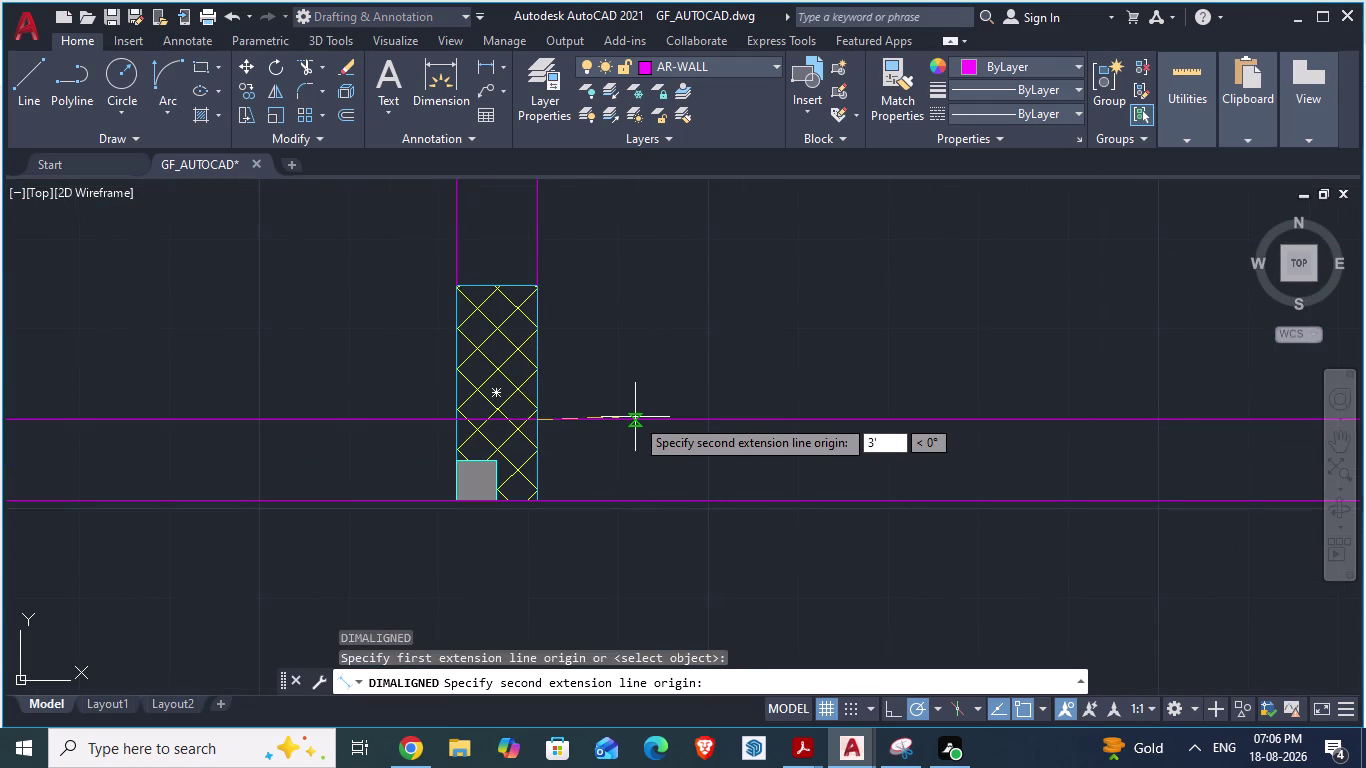
key(Escape)
key(Escape)
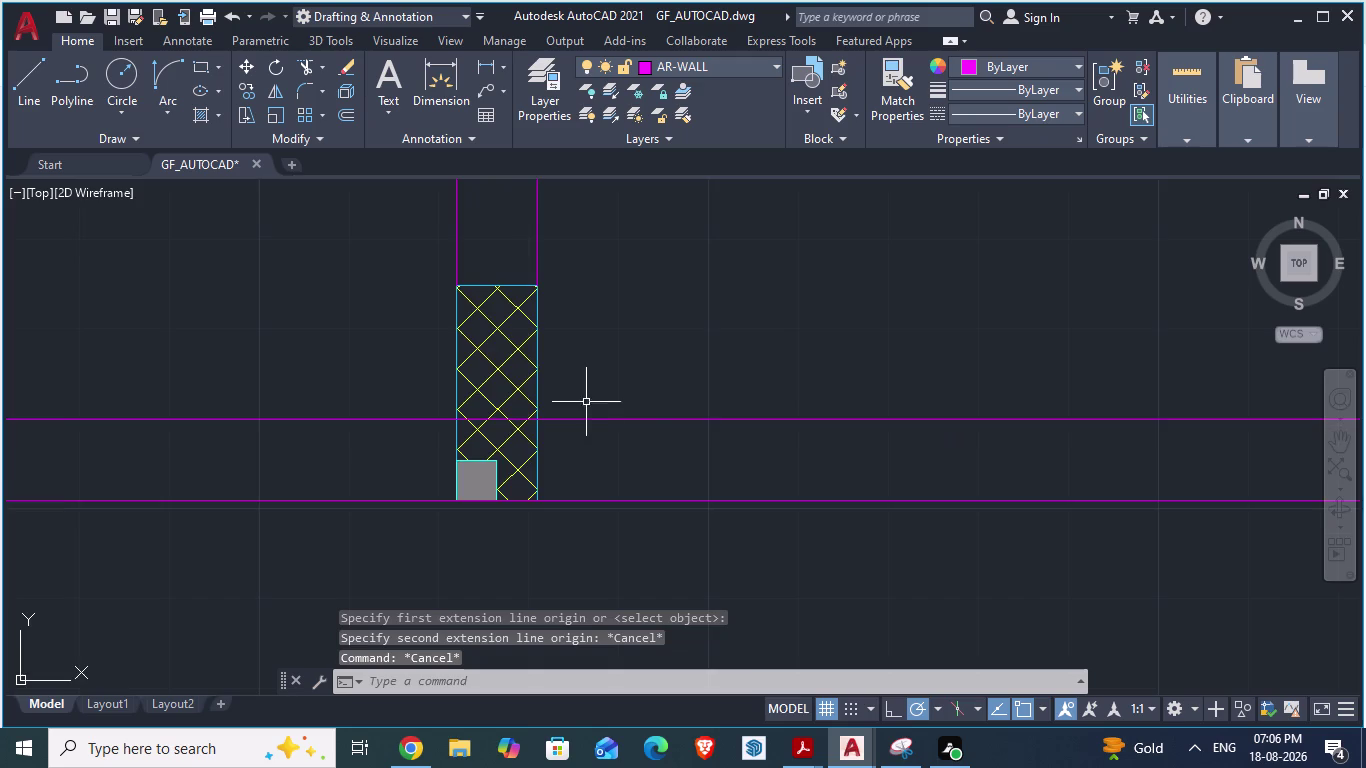
scroll(down, 3)
scroll(up, 3)
Draw a 3'1.5" guide line from the hatched column's edge, turning down across the wall.
key(l)
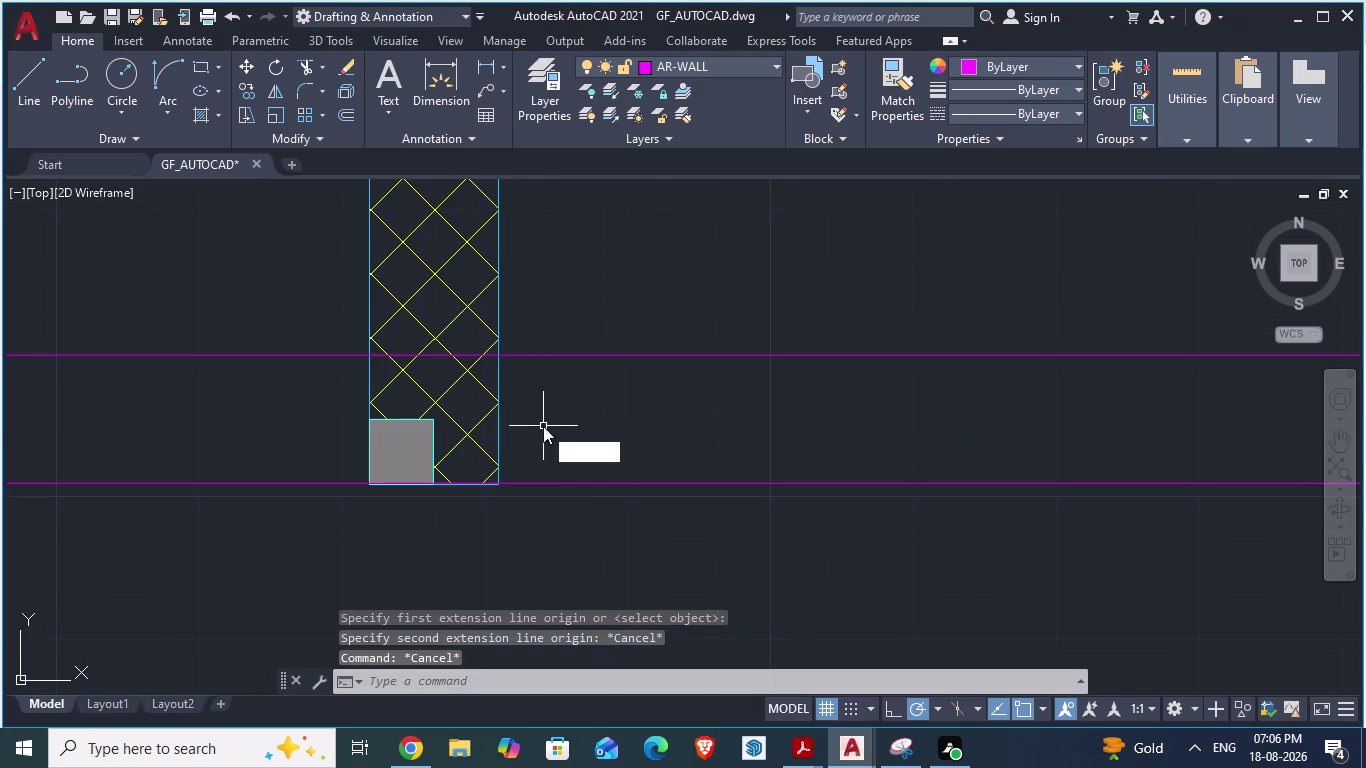
key(Return)
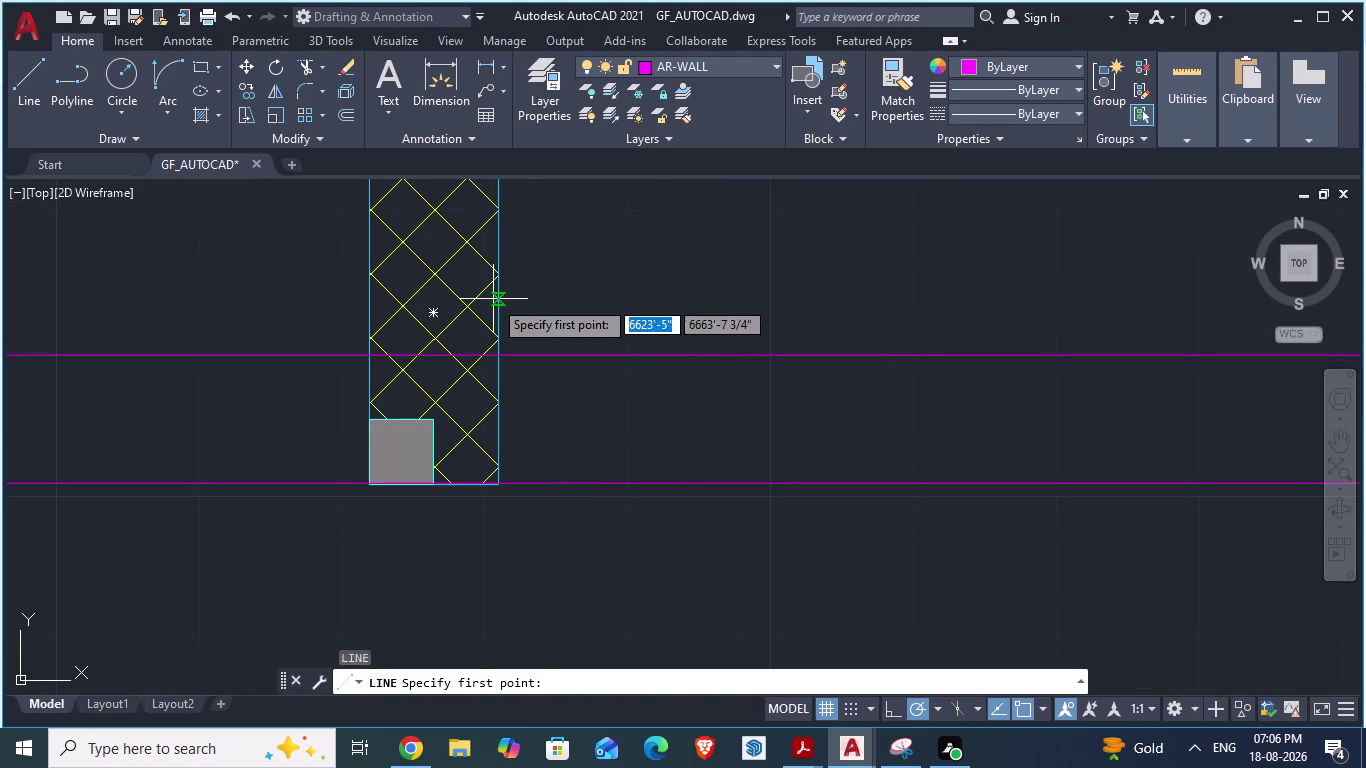
click(493, 299)
text(3)
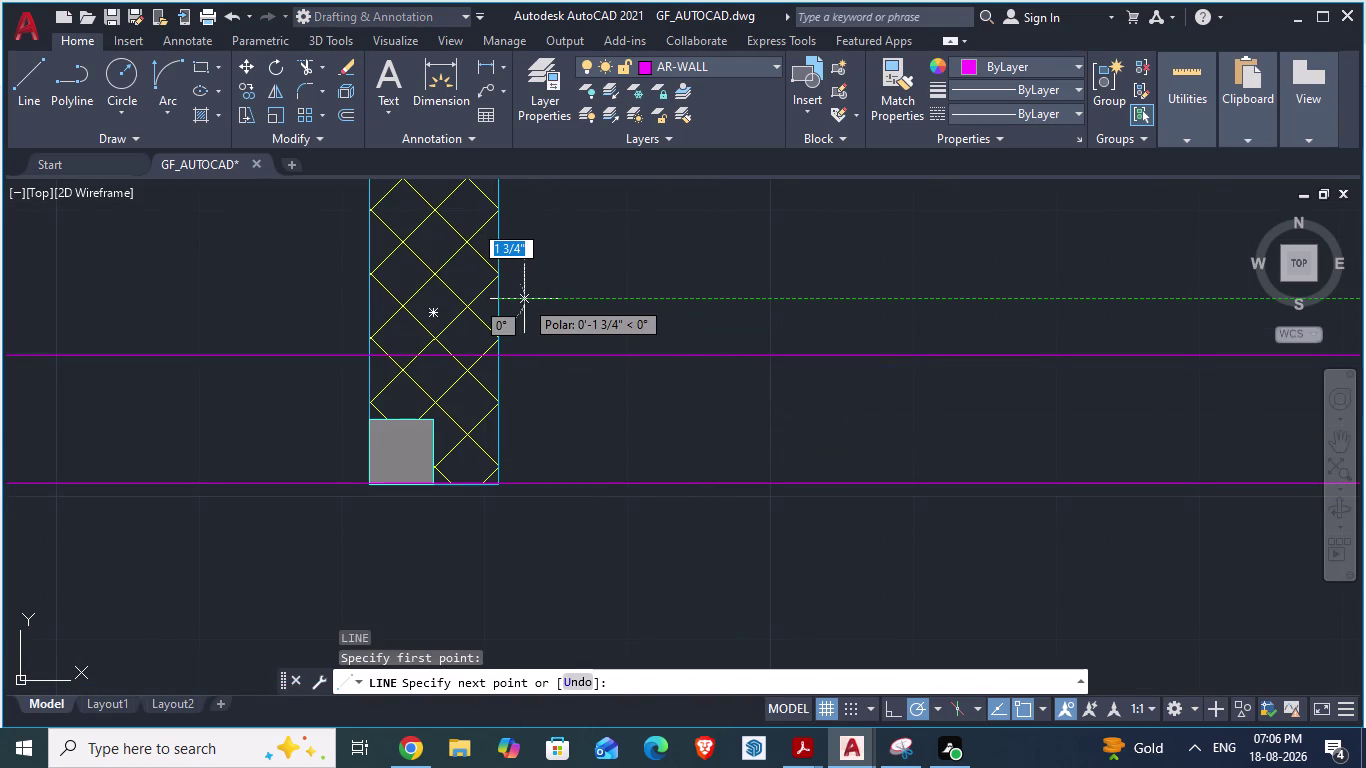
text(')
text(1.)
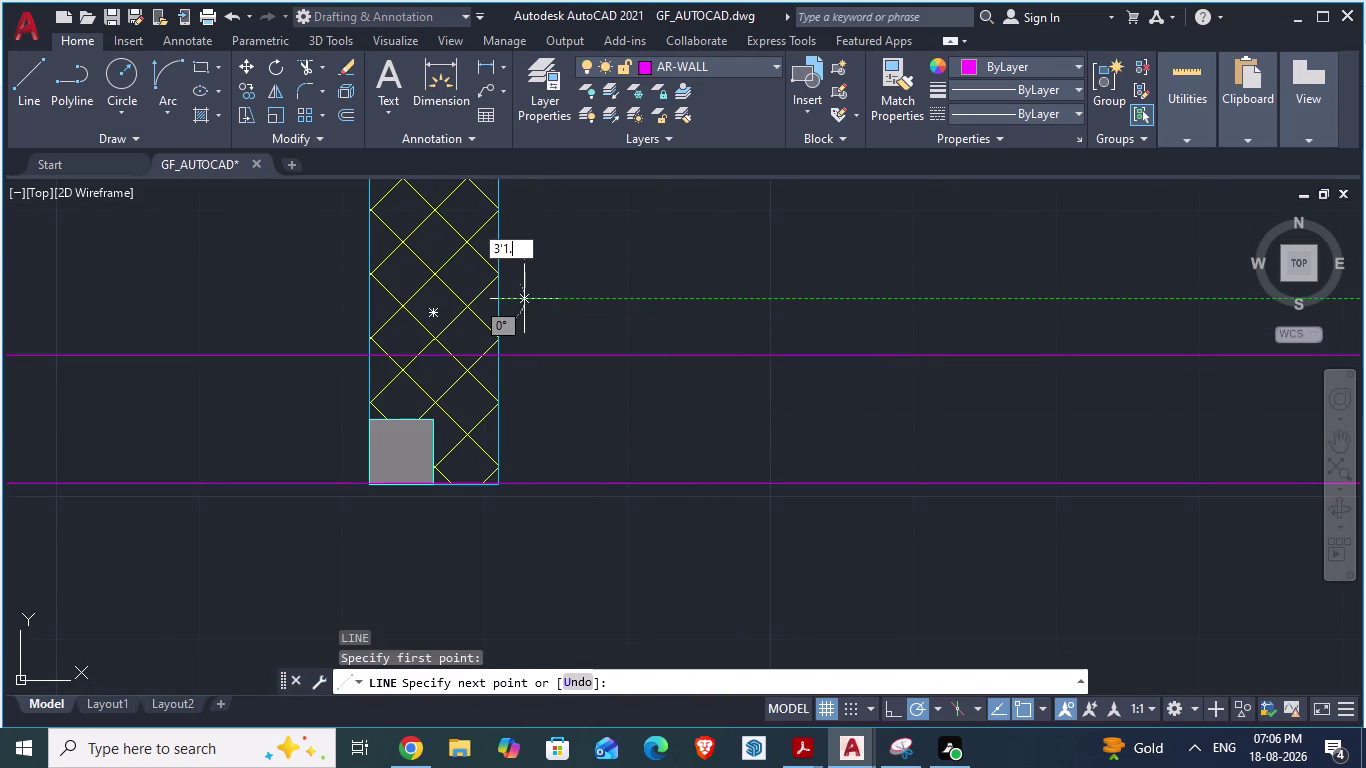
text(5")
key(Return)
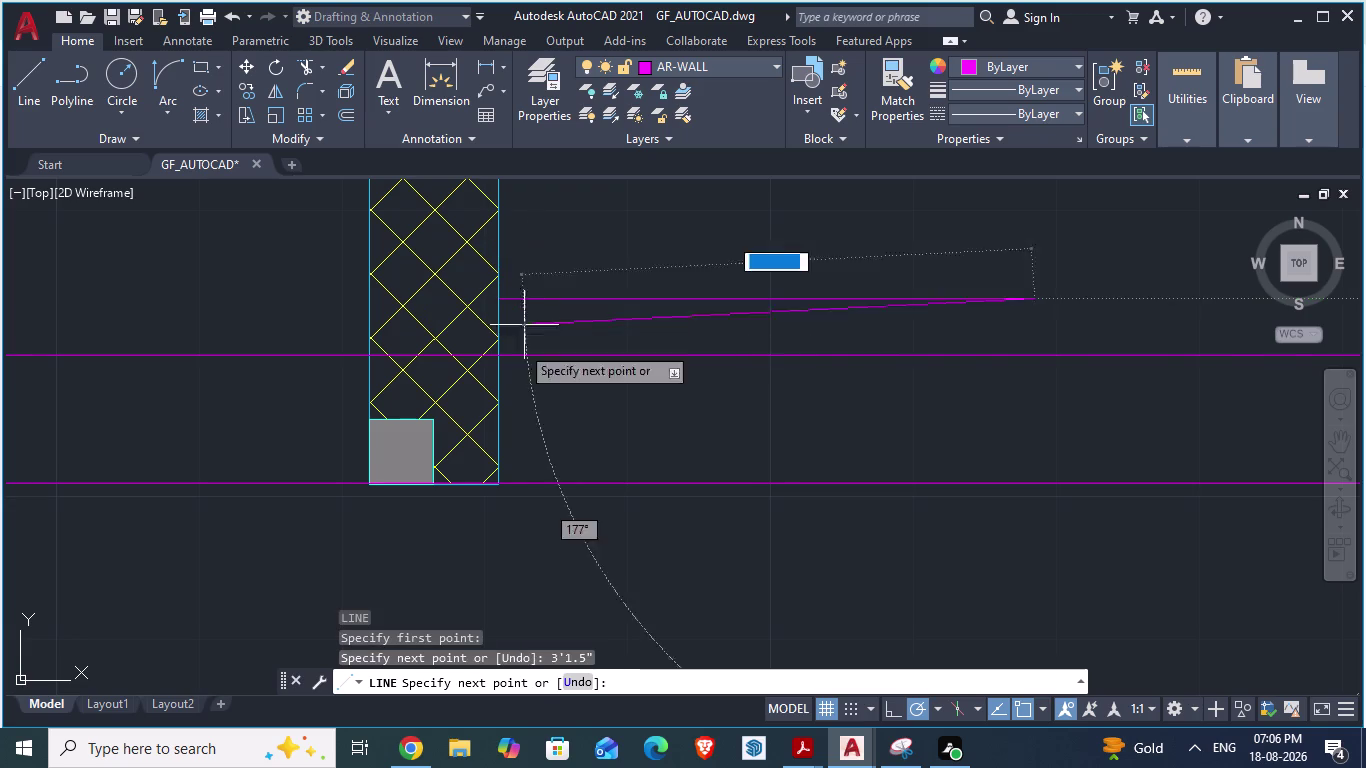
click(1039, 538)
key(Return)
scroll(down, 3)
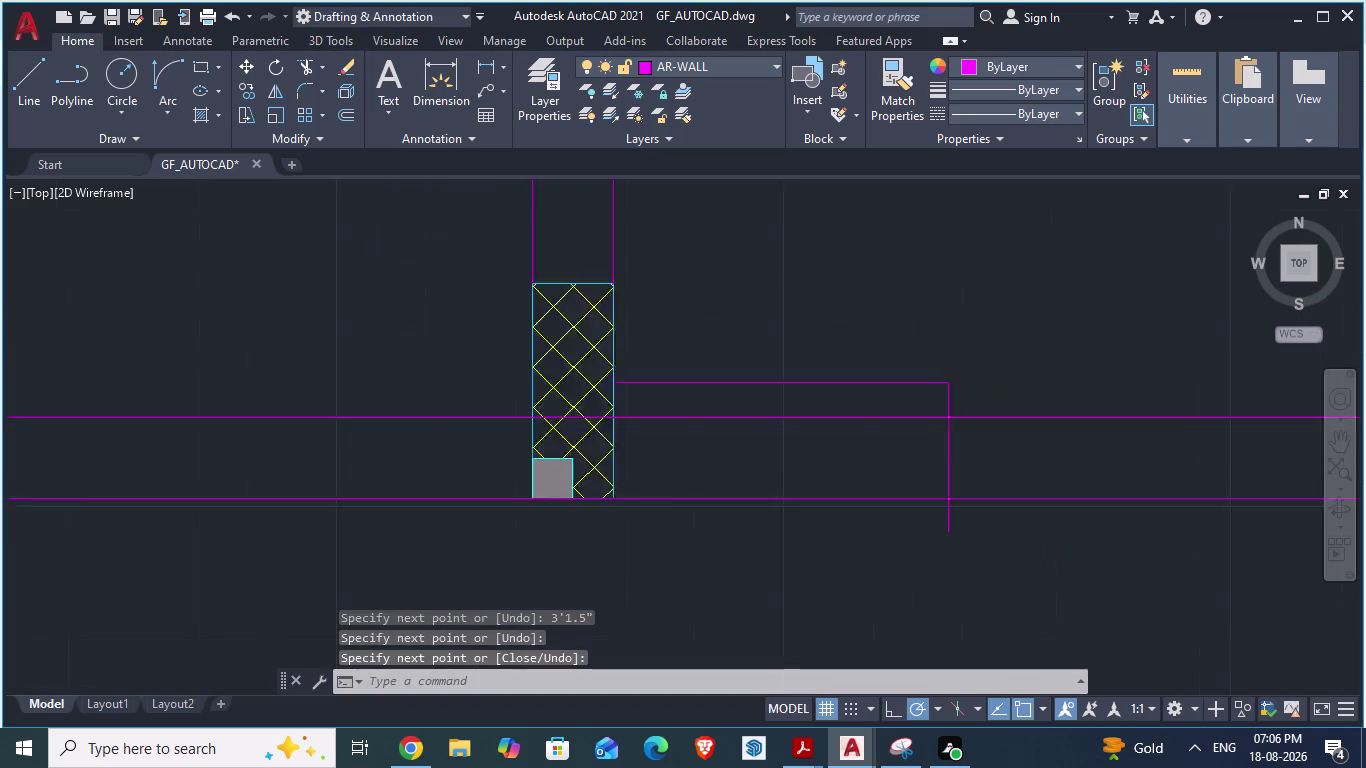
scroll(down, 3)
scroll(down, 3)
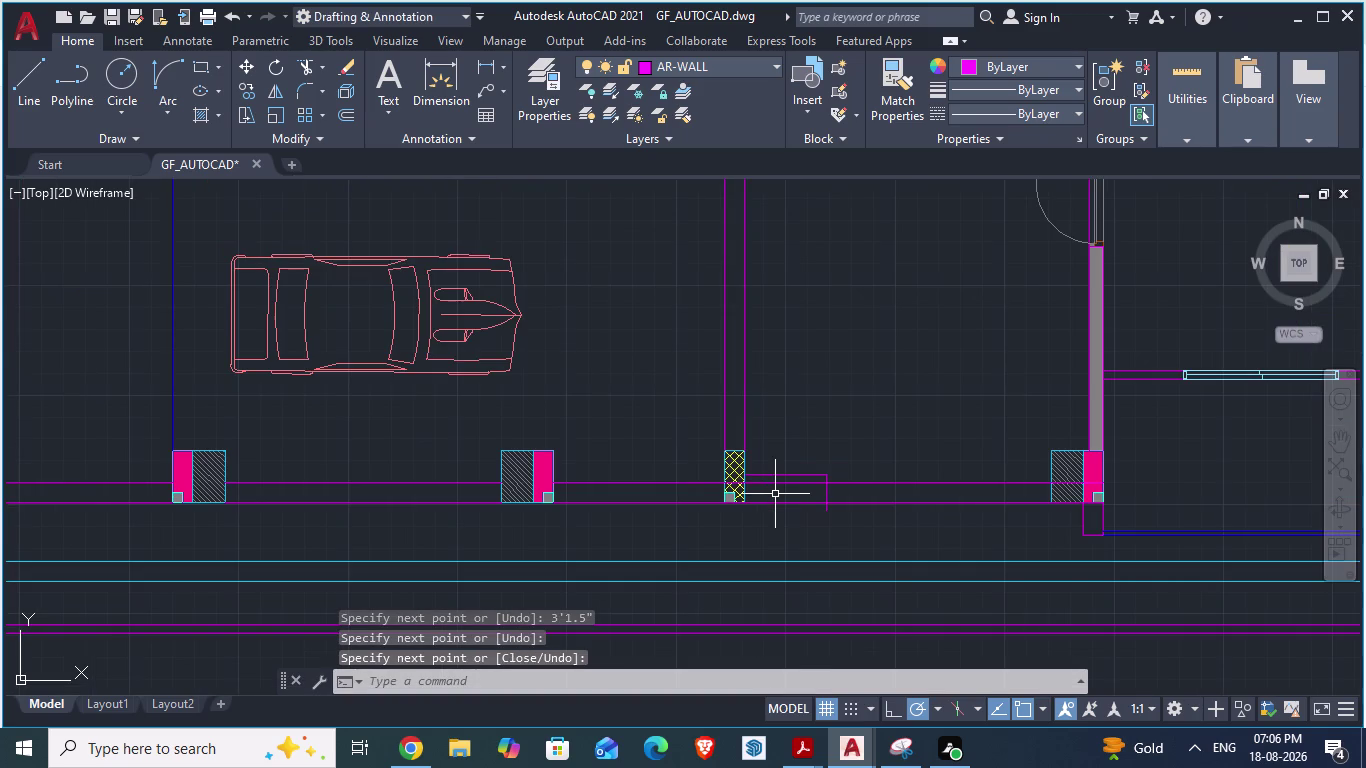